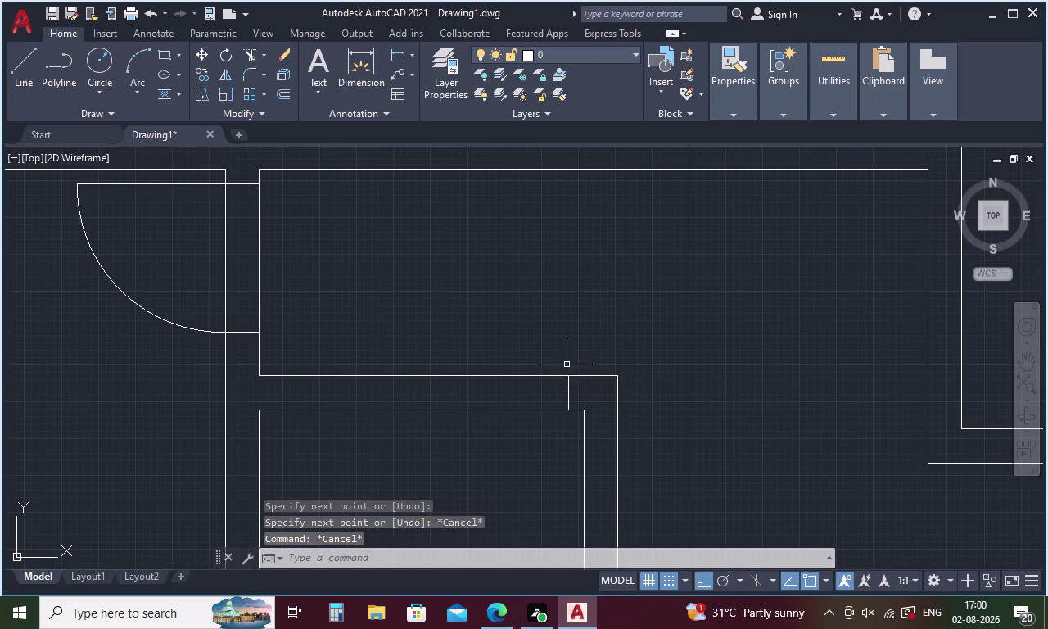
Select the door leaf and its swing arc near the top room.
scroll(down, 3)
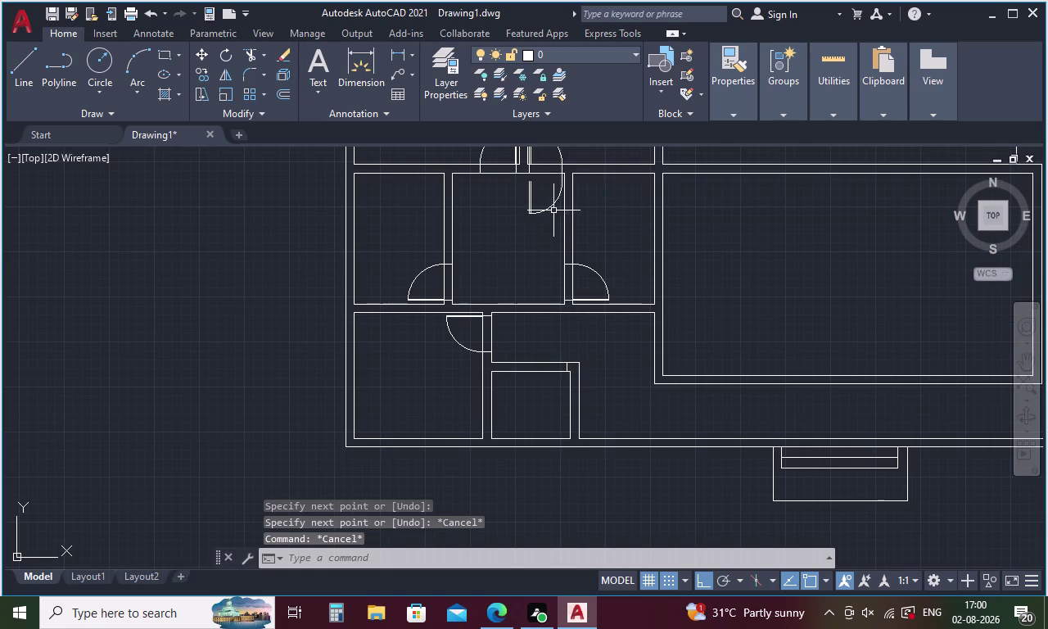
drag(554, 210, 517, 189)
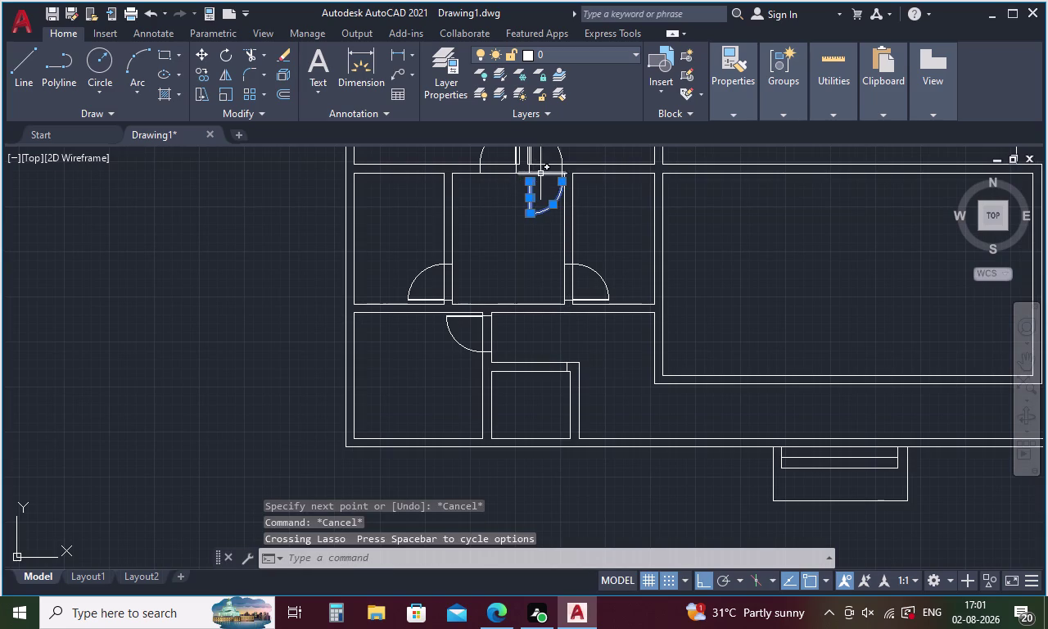
scroll(up, 3)
click(678, 190)
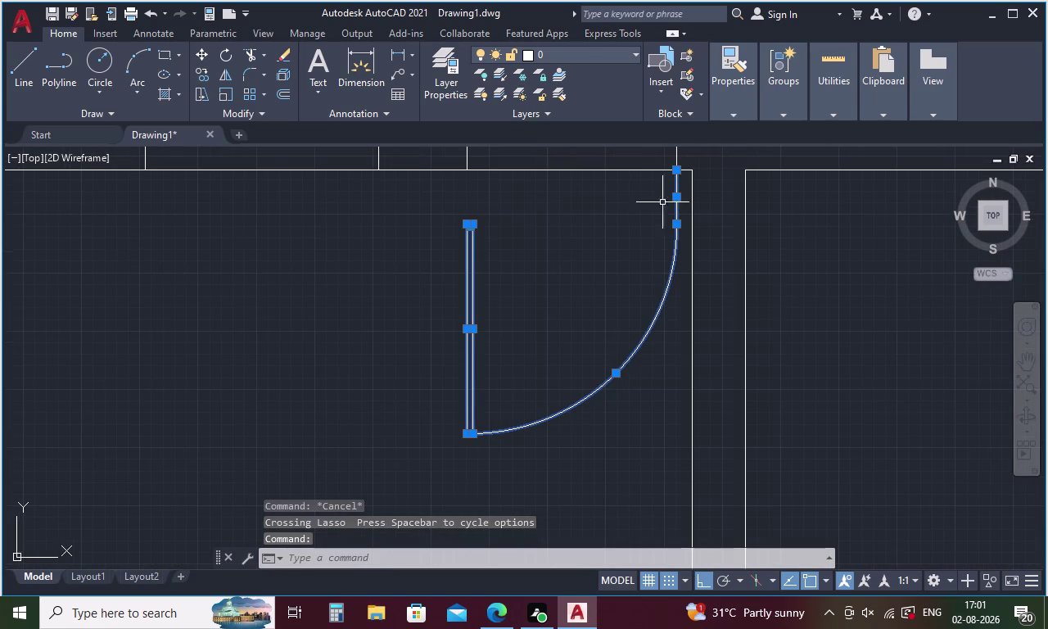
right_click(611, 215)
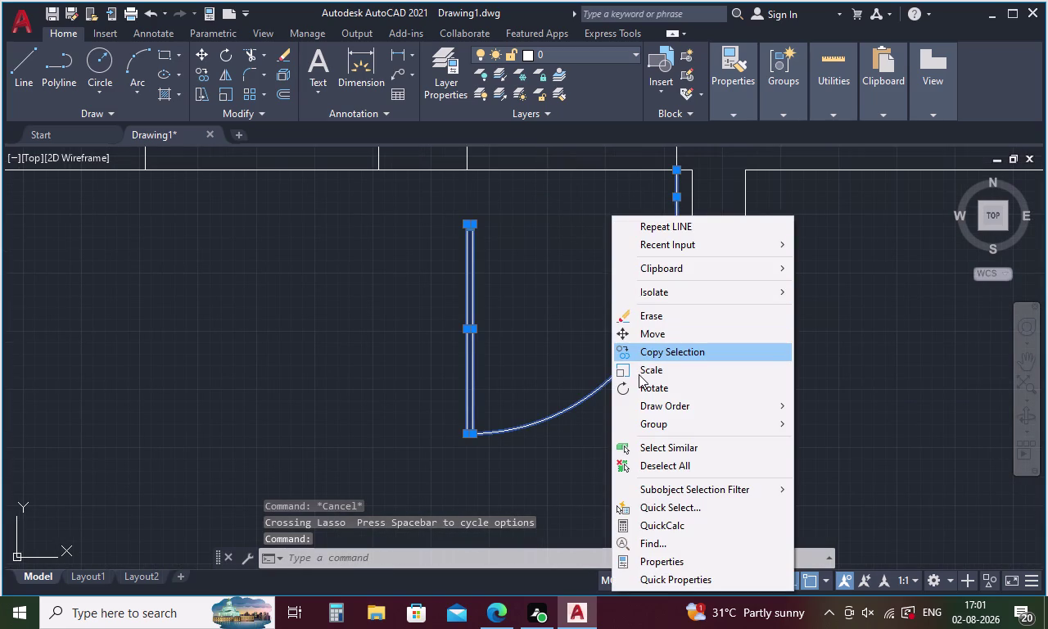
click(656, 333)
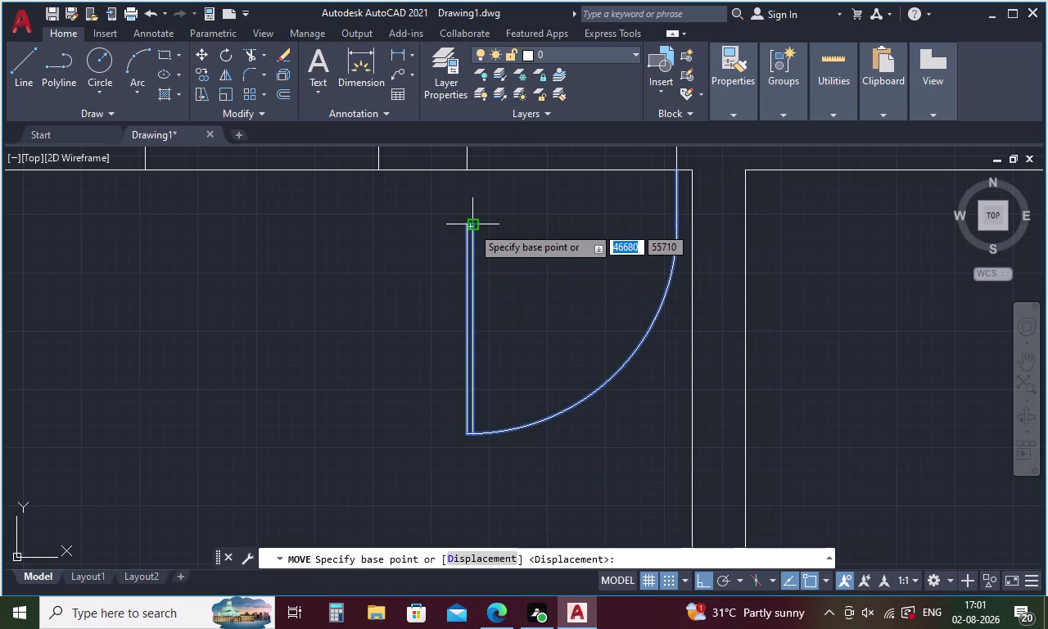
key(Escape)
drag(631, 380, 587, 352)
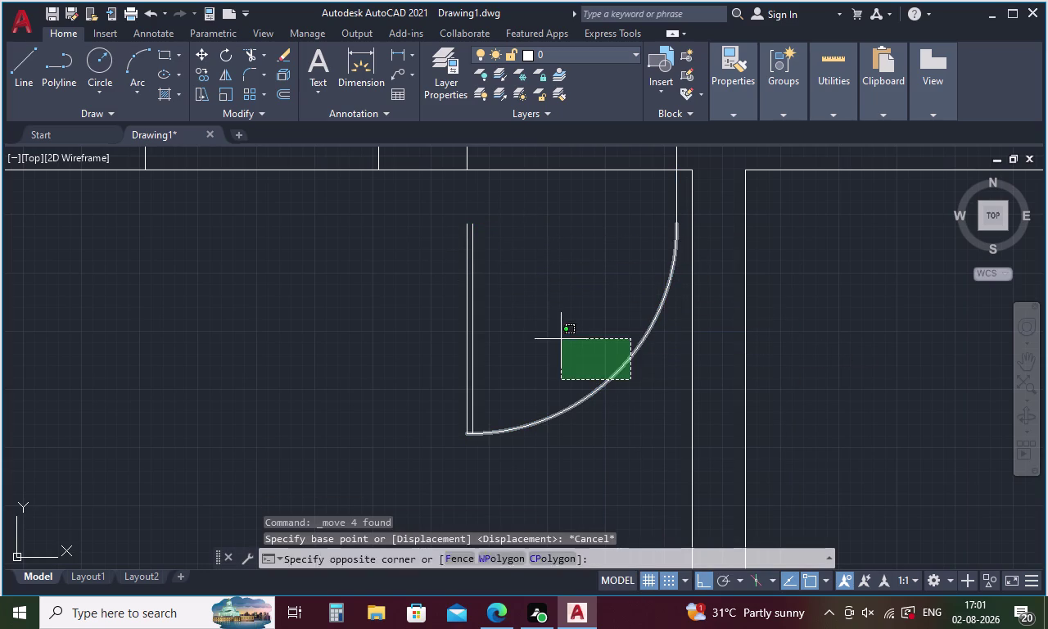
drag(587, 352, 414, 266)
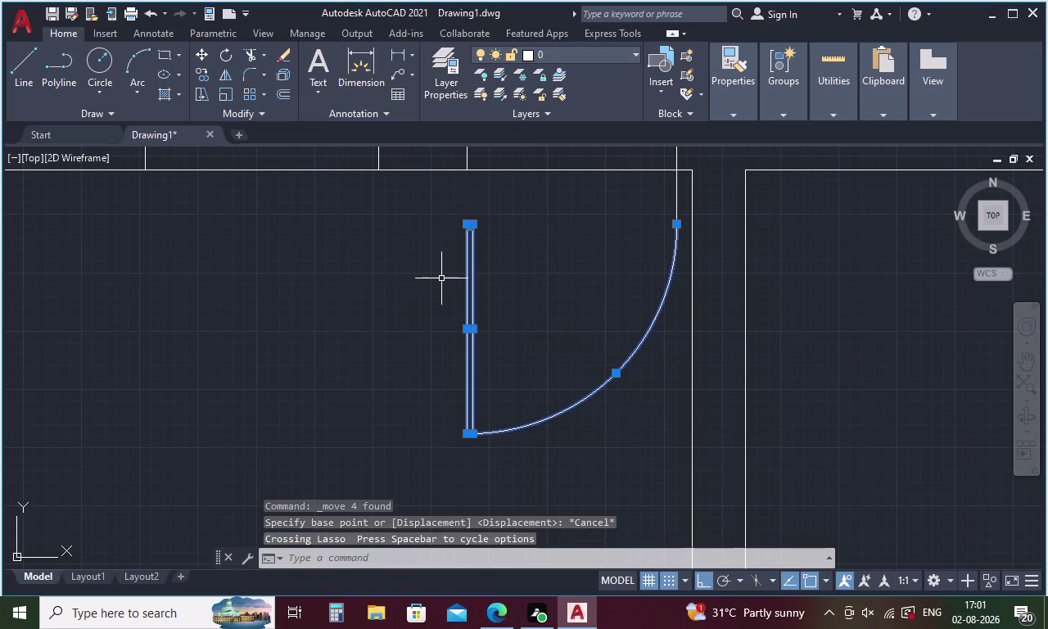
text(MI)
key(Return)
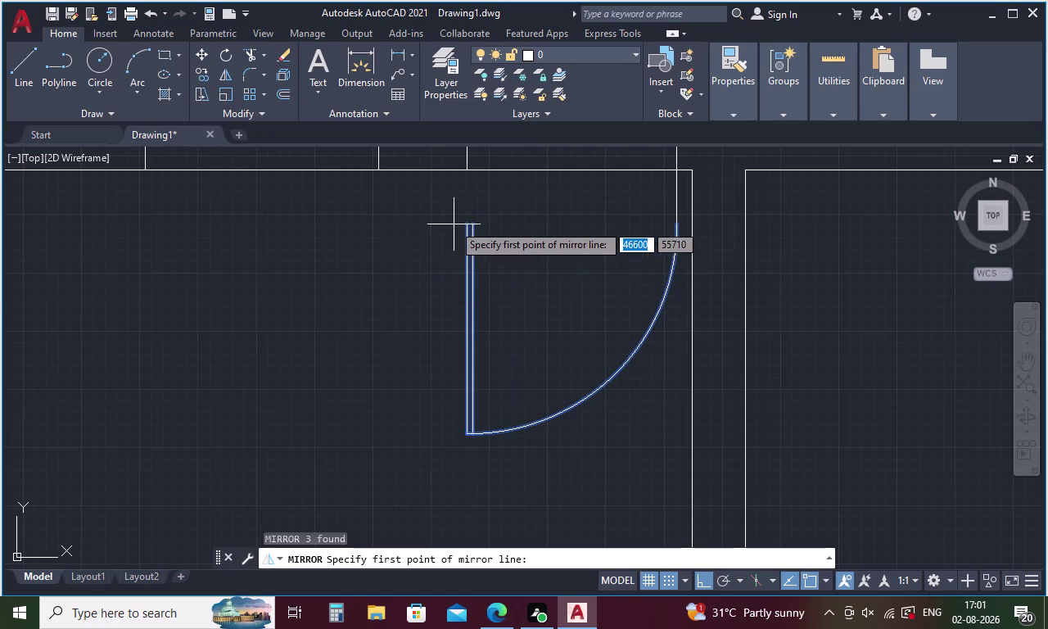
key(Escape)
Mirror the door leaf, arc and short wall line about a vertical line, erasing the originals.
drag(667, 377, 357, 239)
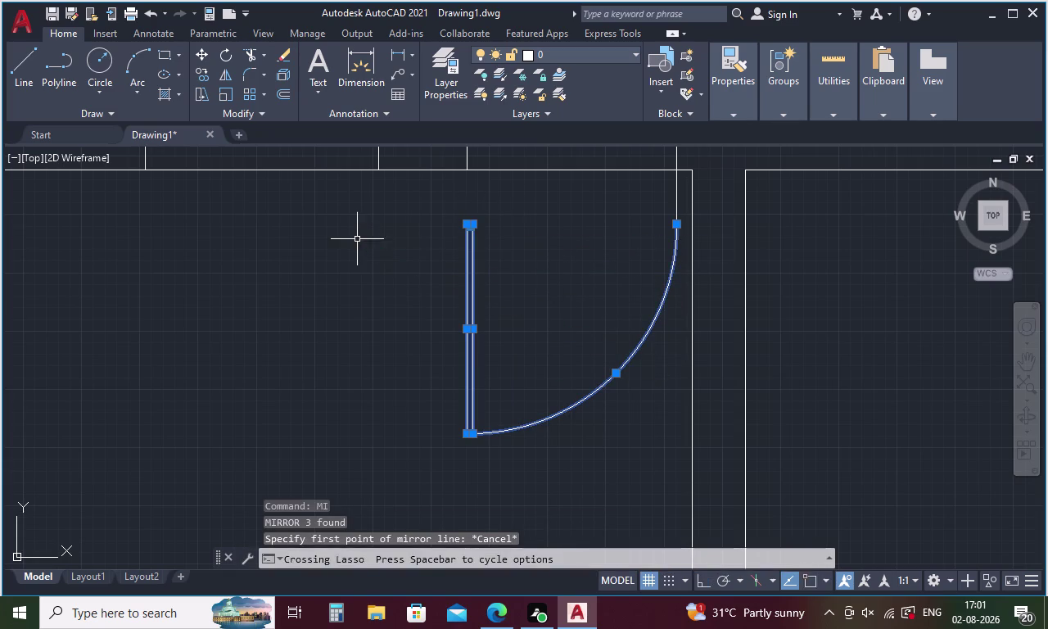
click(675, 195)
text(MI)
key(Return)
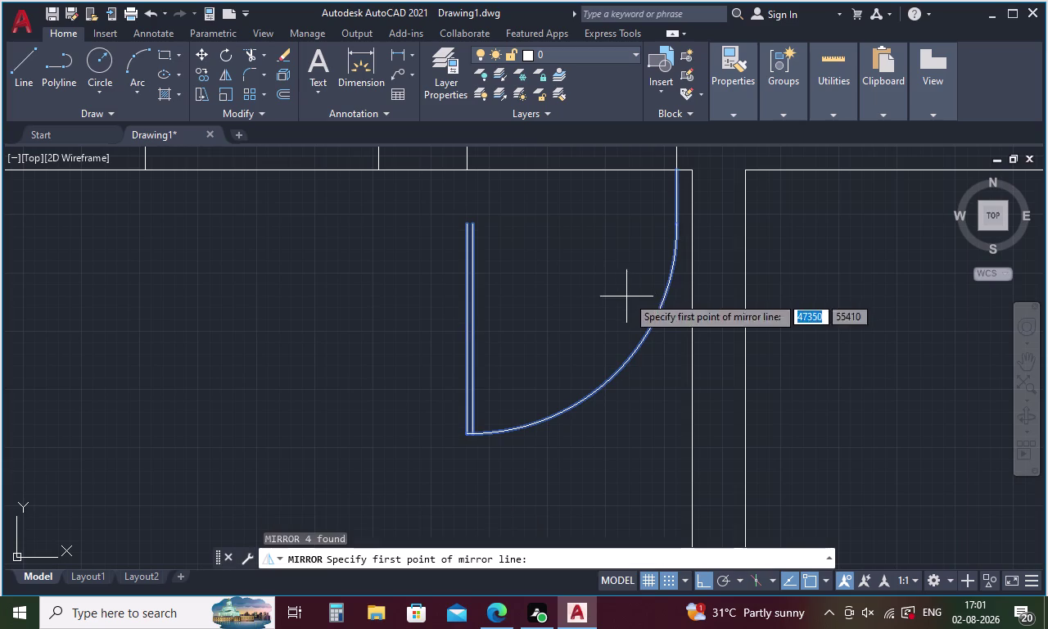
click(462, 225)
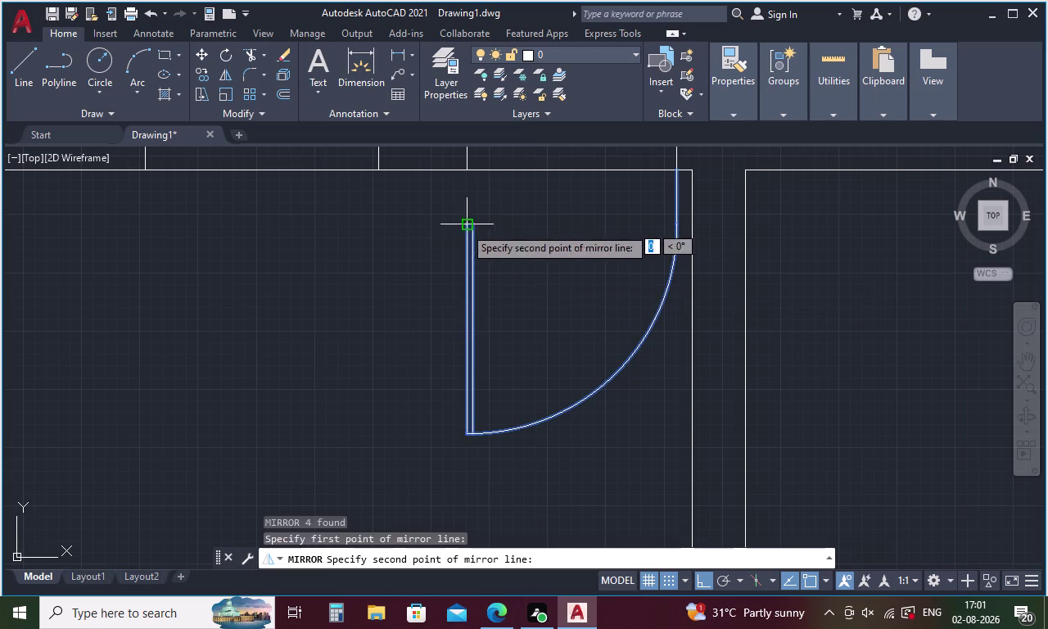
click(462, 439)
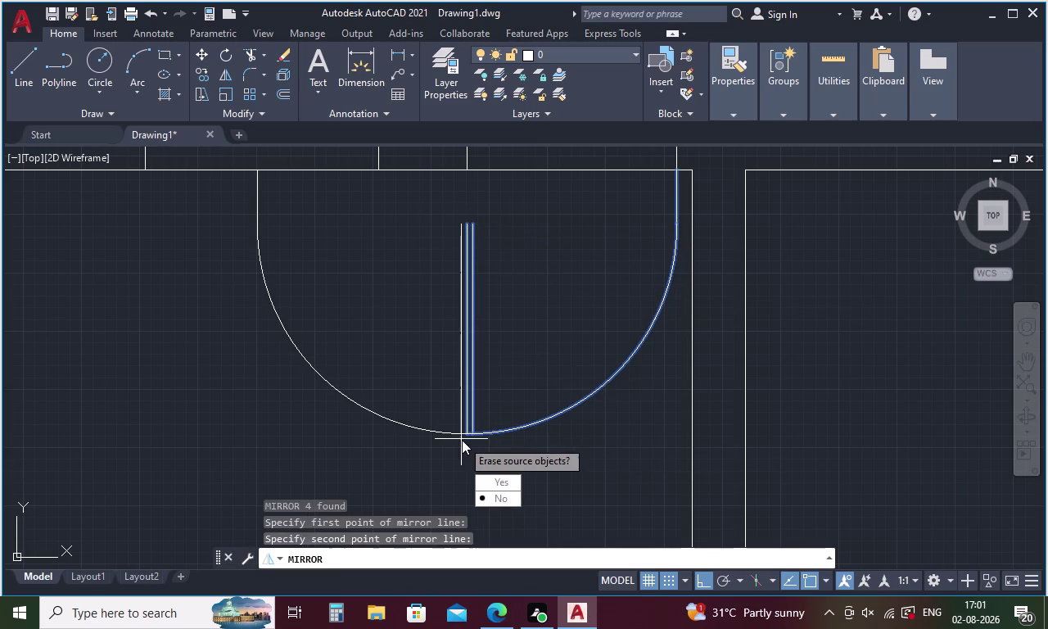
drag(492, 486, 462, 440)
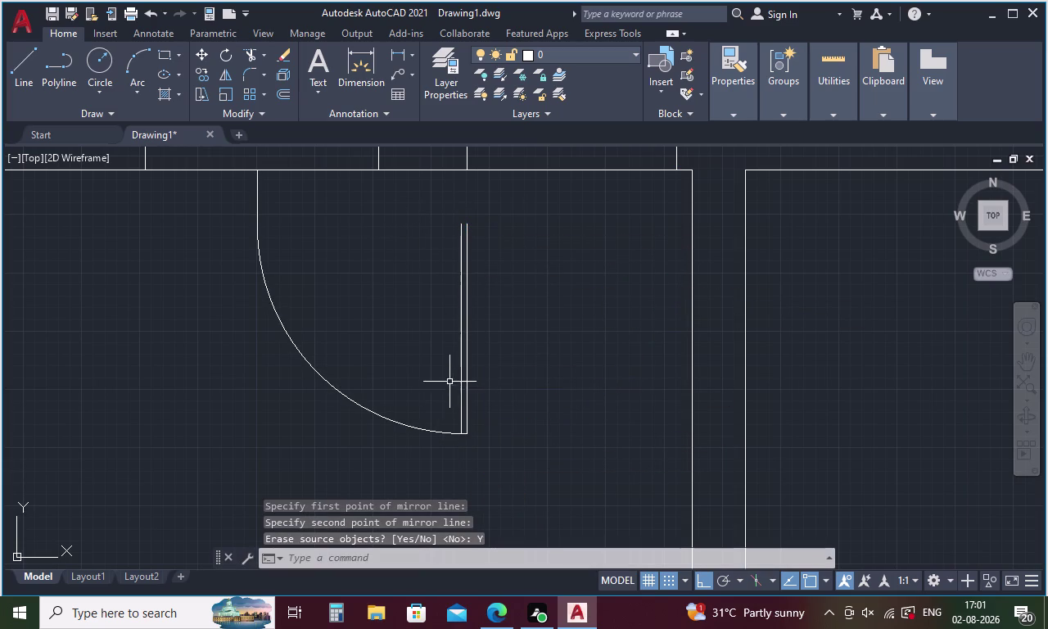
drag(496, 330, 163, 179)
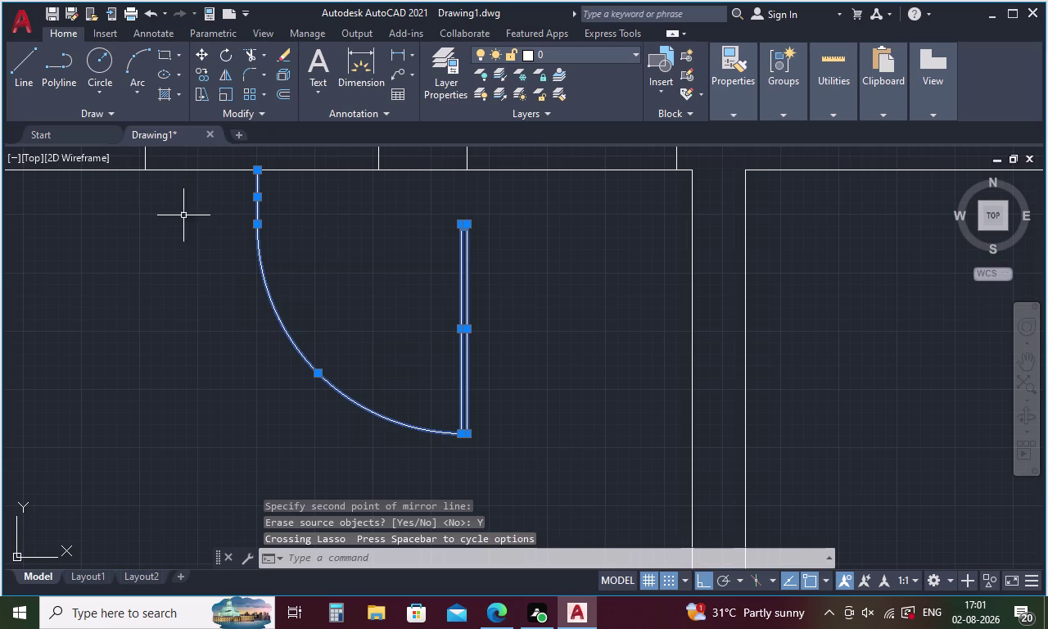
right_click(362, 277)
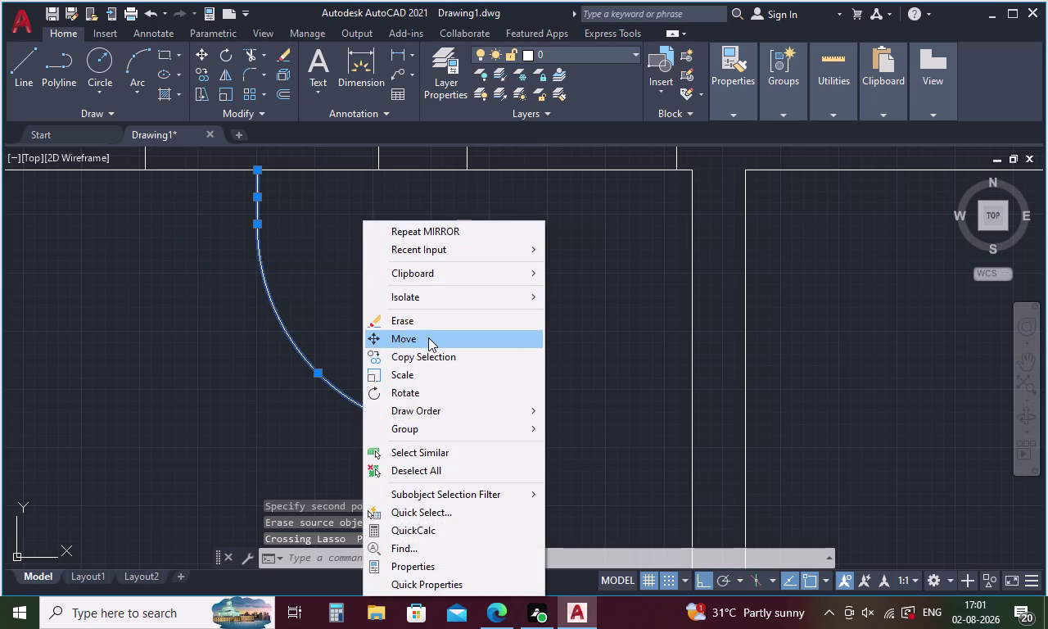
Move the flipped door swing by its leaf top into the small room's top corner.
click(428, 338)
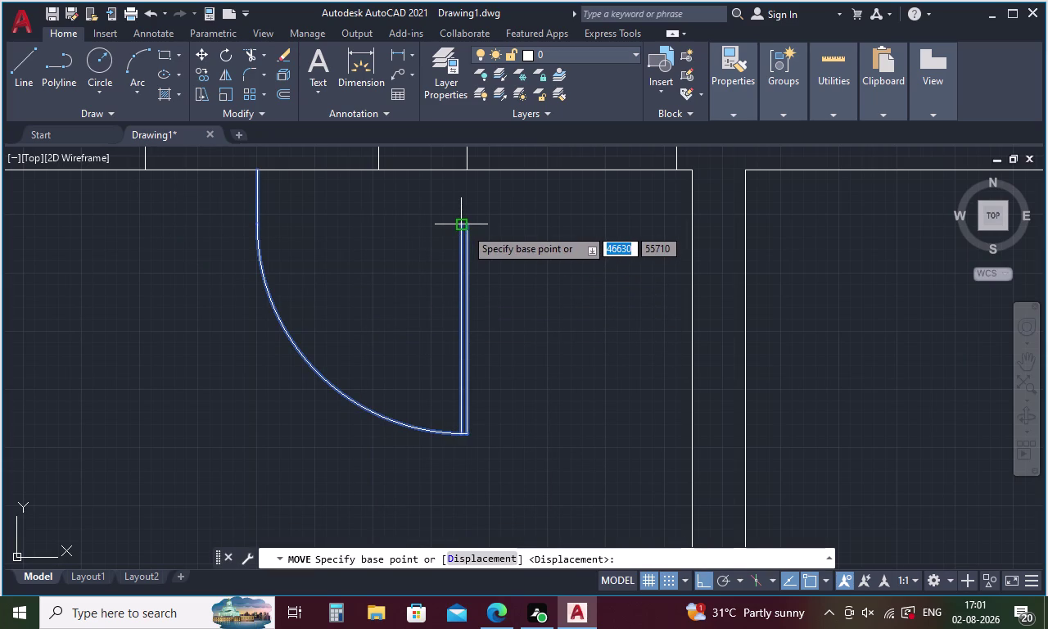
click(468, 226)
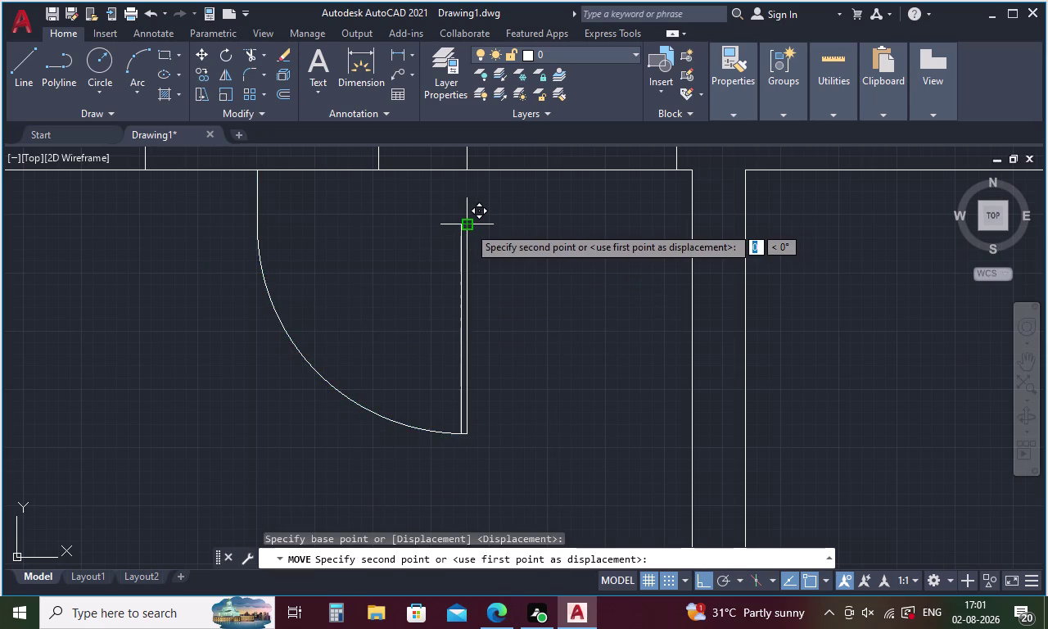
scroll(down, 3)
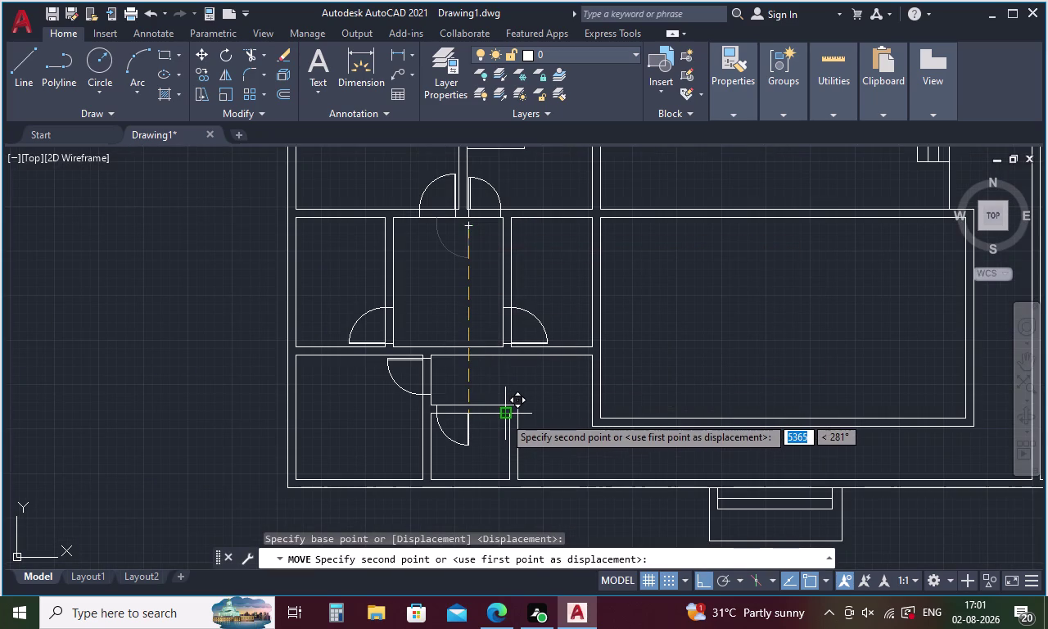
scroll(up, 3)
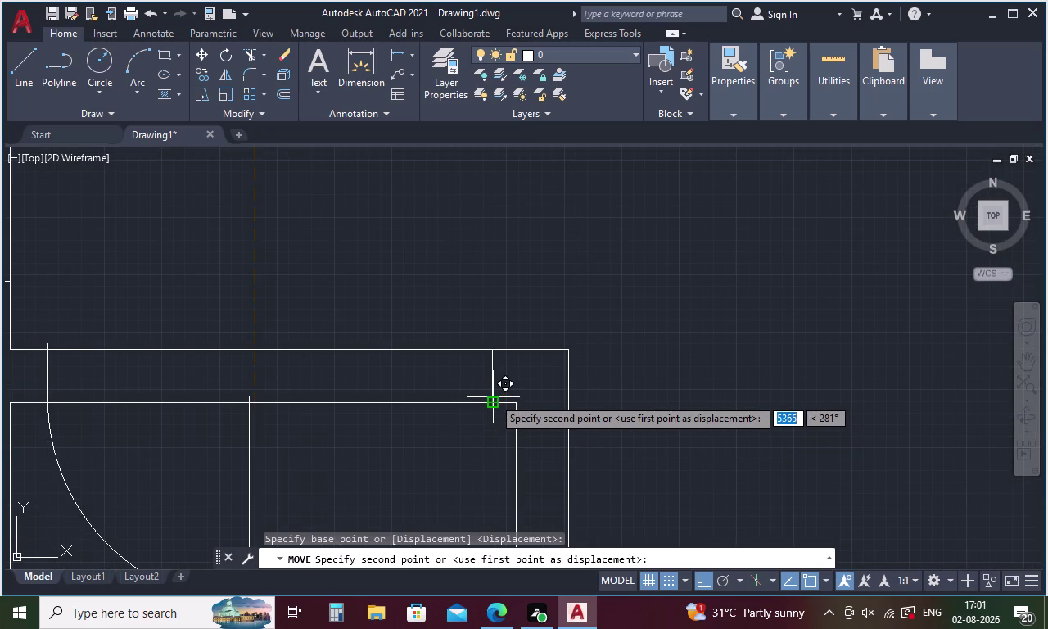
click(493, 399)
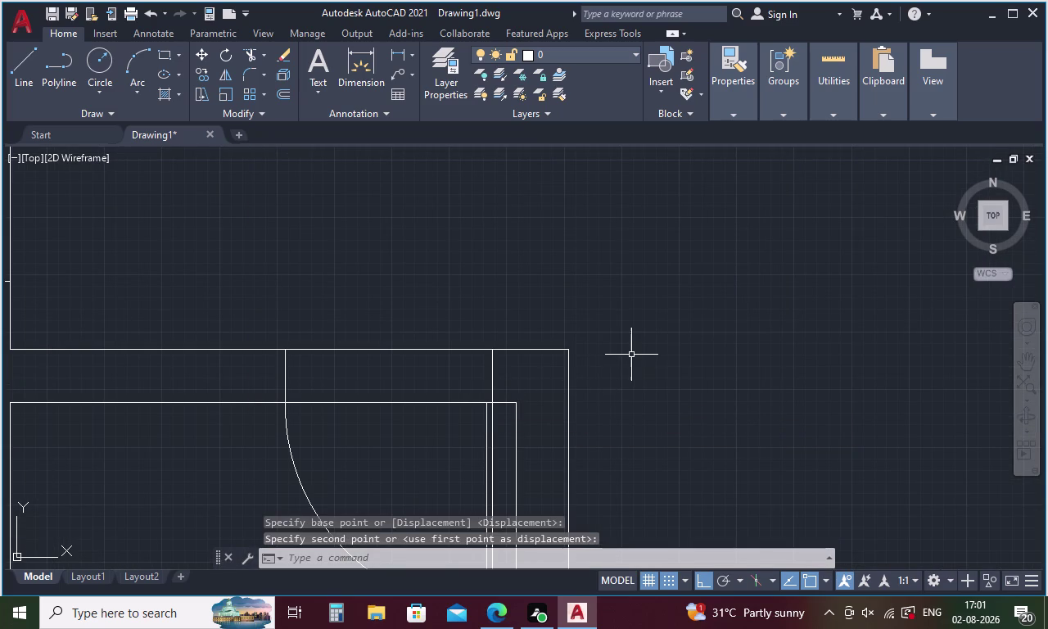
key(Escape)
scroll(down, 3)
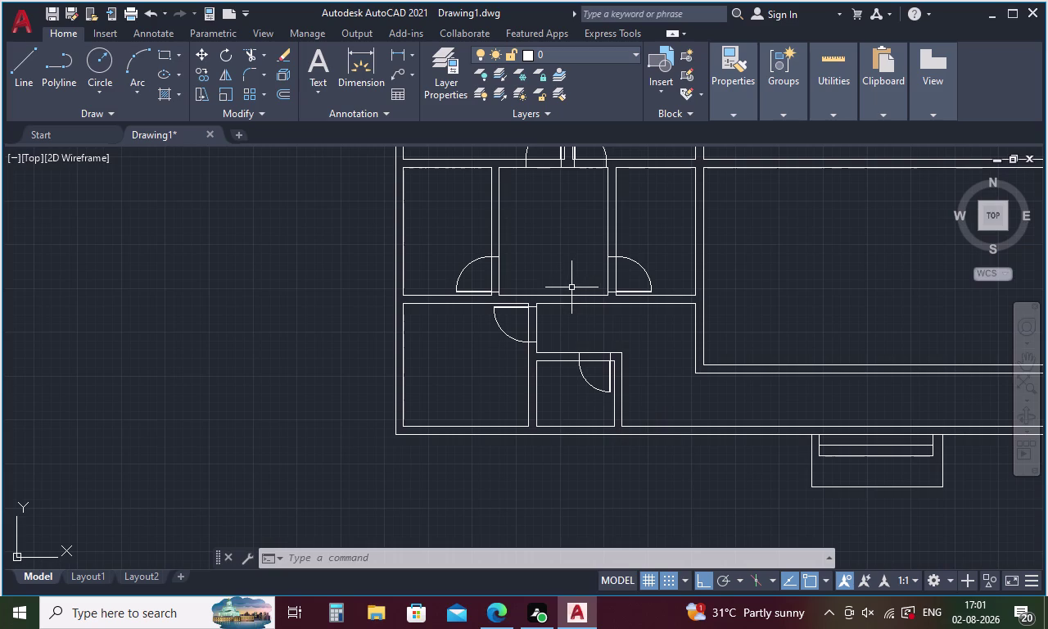
Extend the corridor's left wall line to its boundary.
key(l)
key(Return)
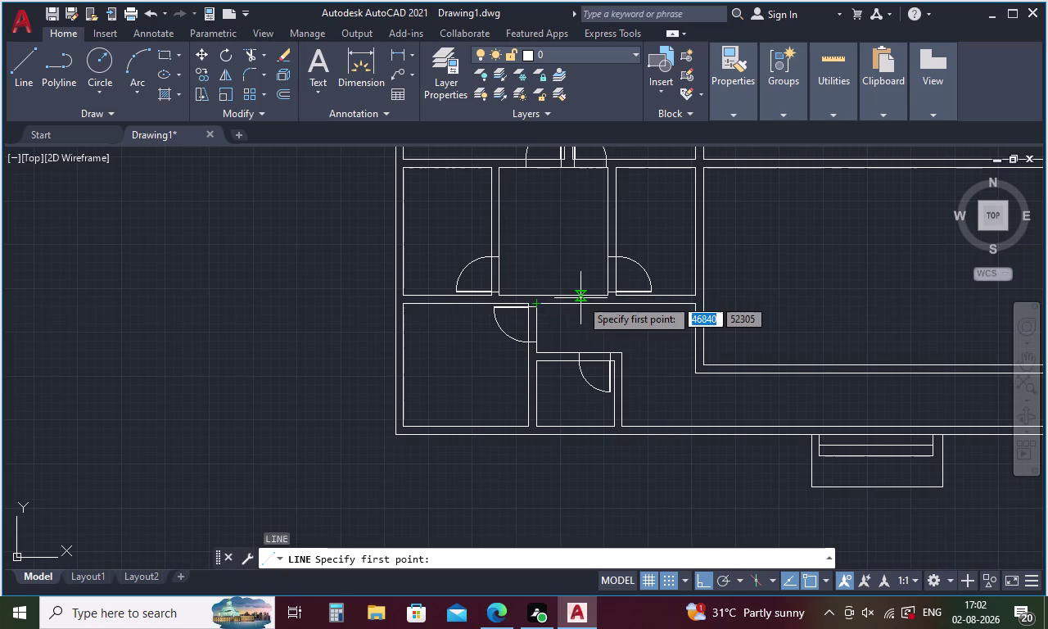
key(Escape)
text(EX)
key(space)
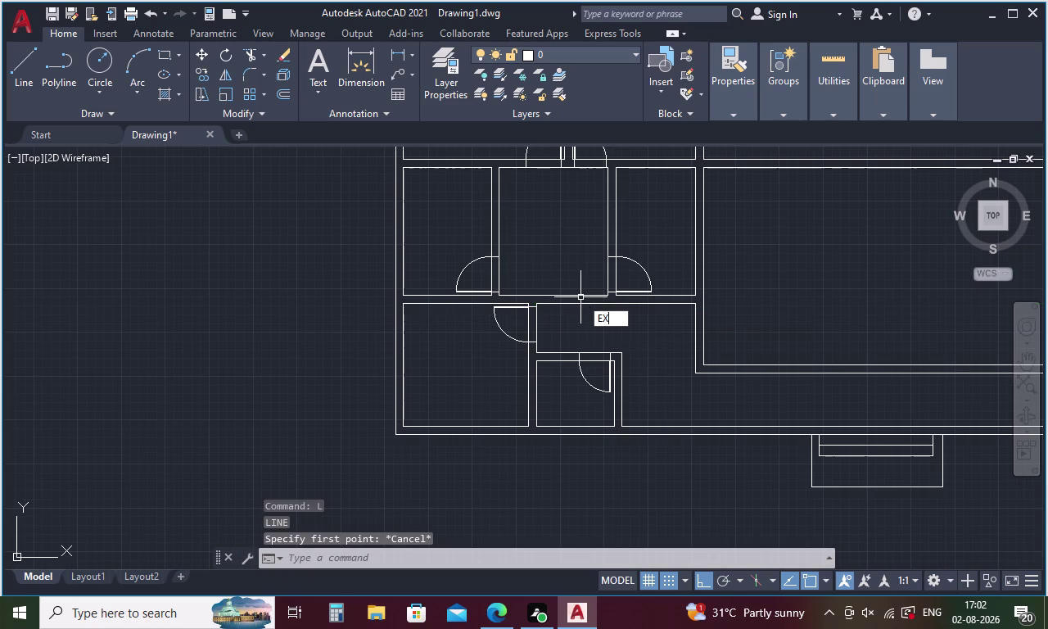
click(538, 324)
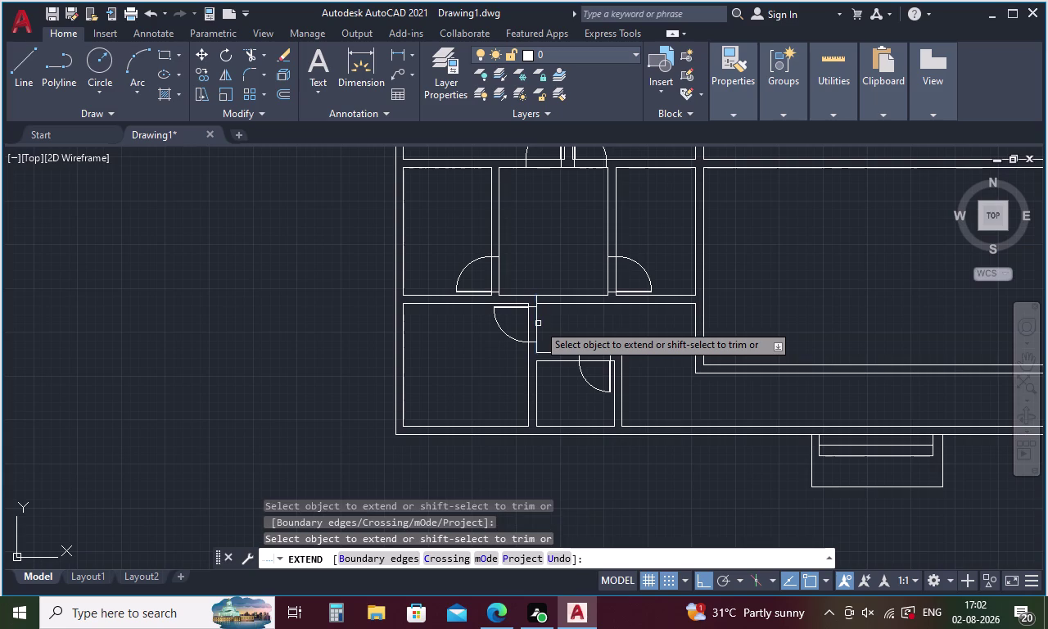
key(Escape)
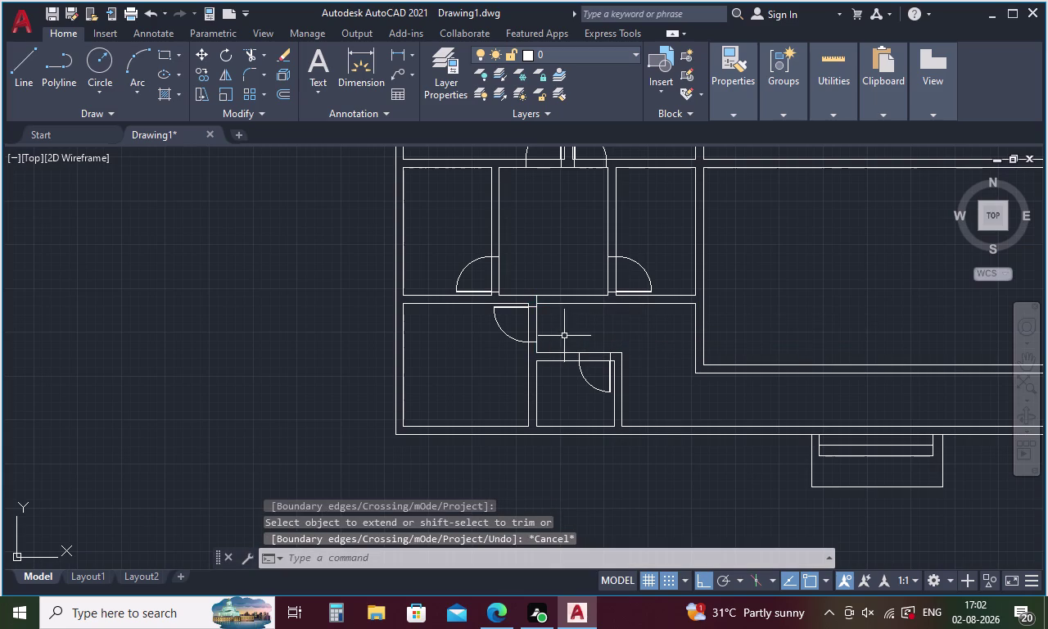
Extend the wall line between the upper rooms to meet the adjoining wall.
key(space)
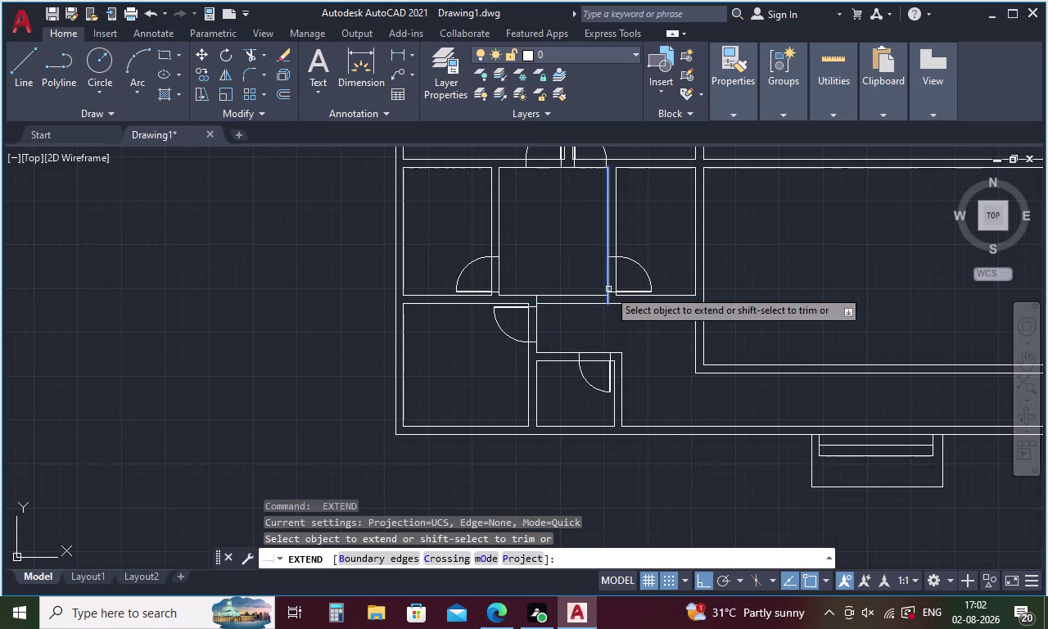
click(609, 289)
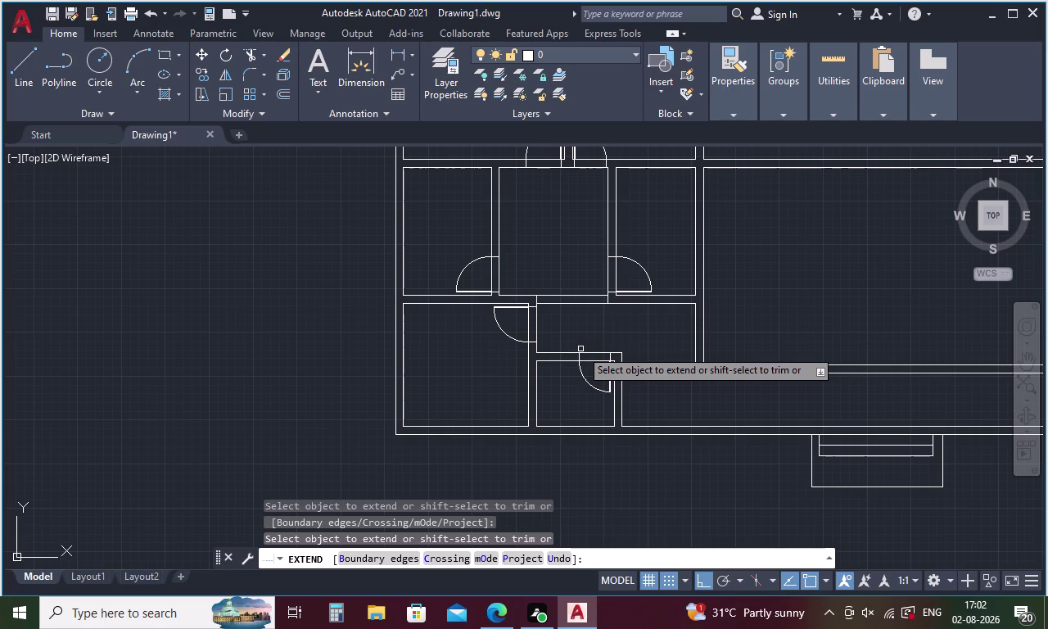
text(TR)
key(space)
key(space)
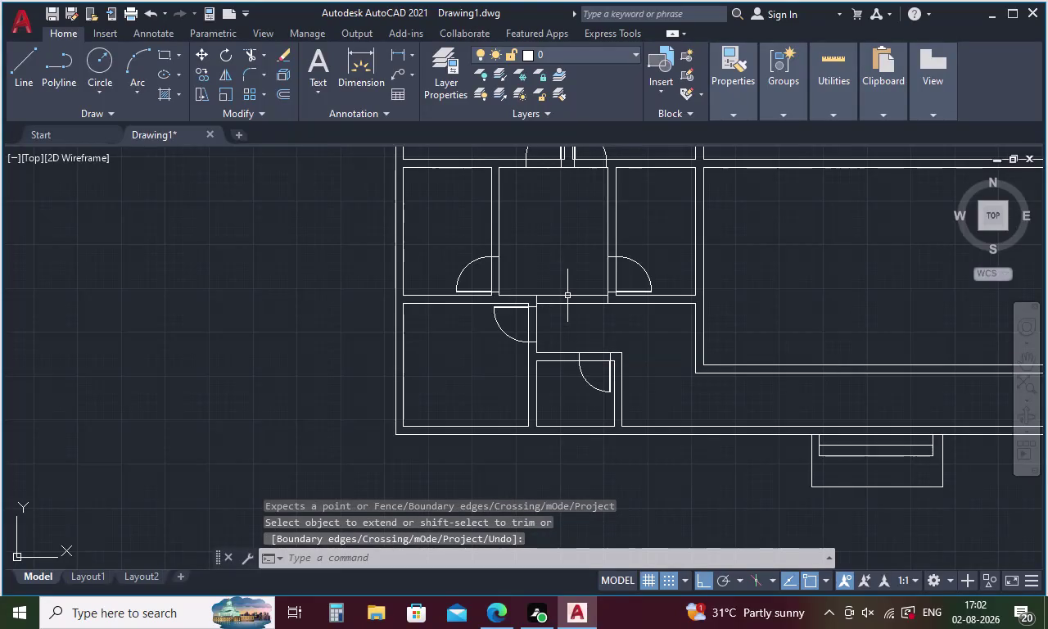
key(Escape)
text(TR)
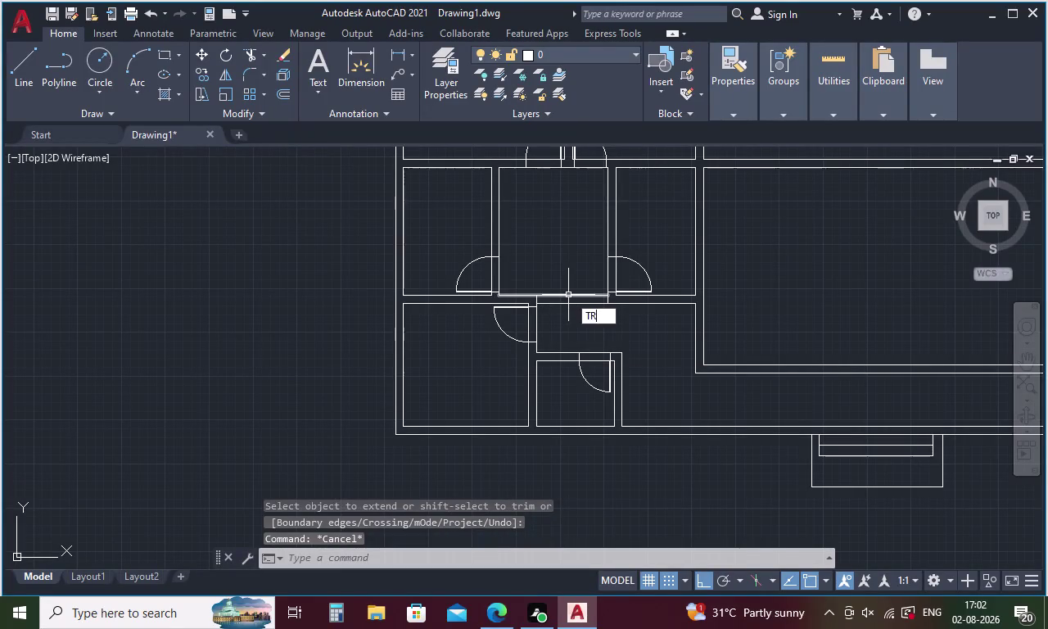
key(space)
click(568, 295)
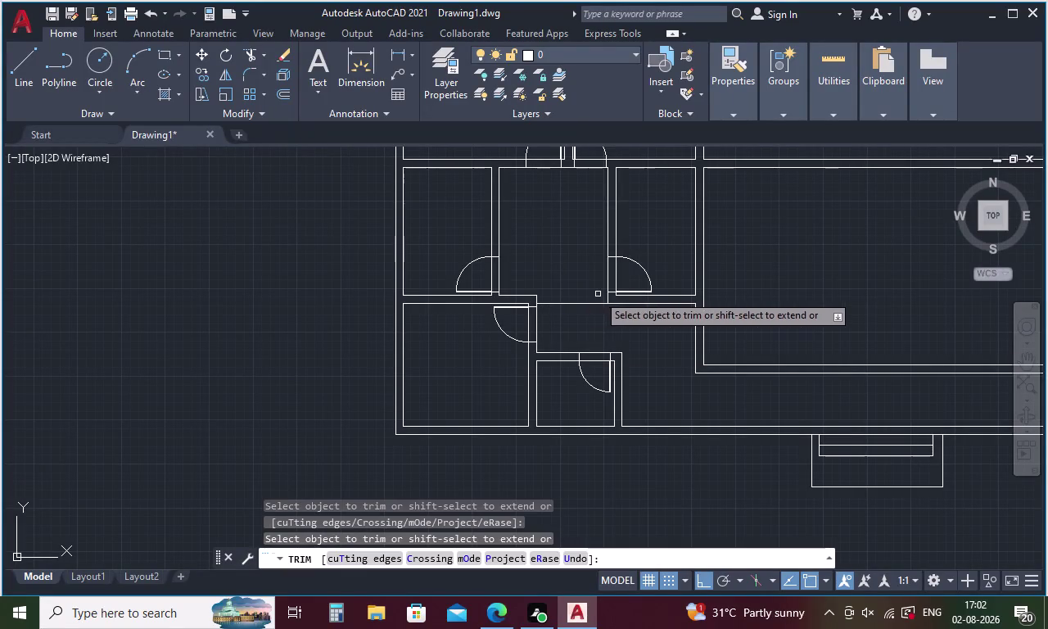
middle_drag(627, 326, 538, 260)
scroll(down, 3)
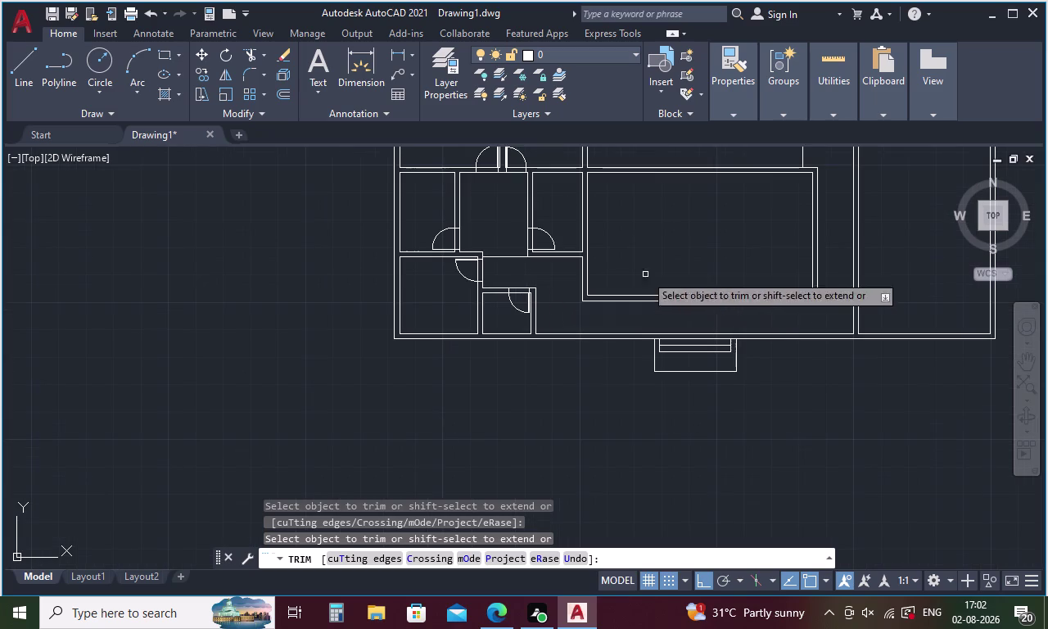
middle_drag(706, 269, 609, 317)
key(Escape)
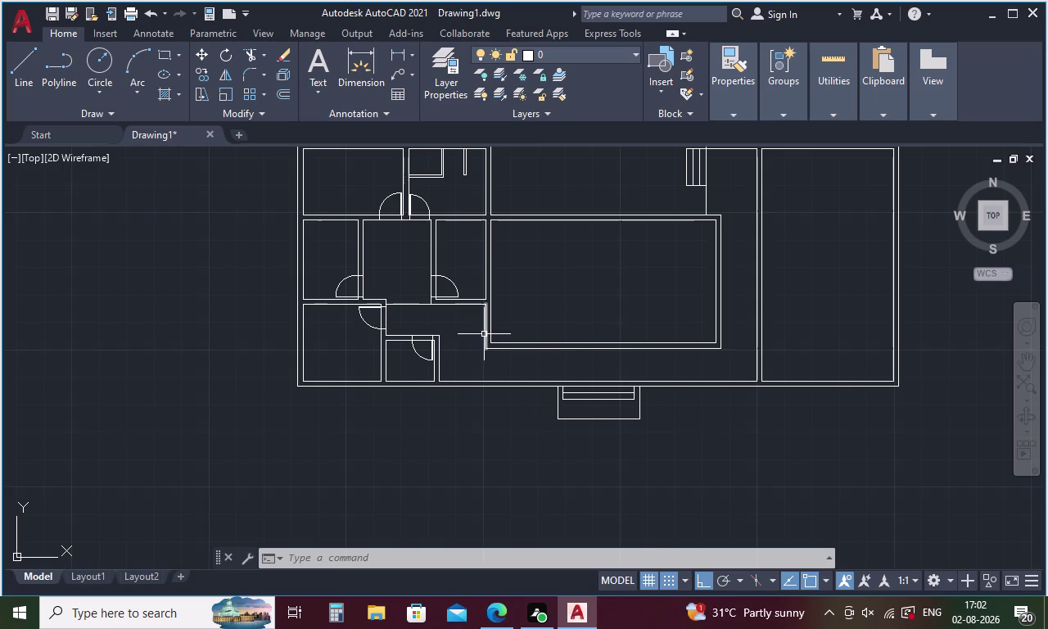
scroll(up, 3)
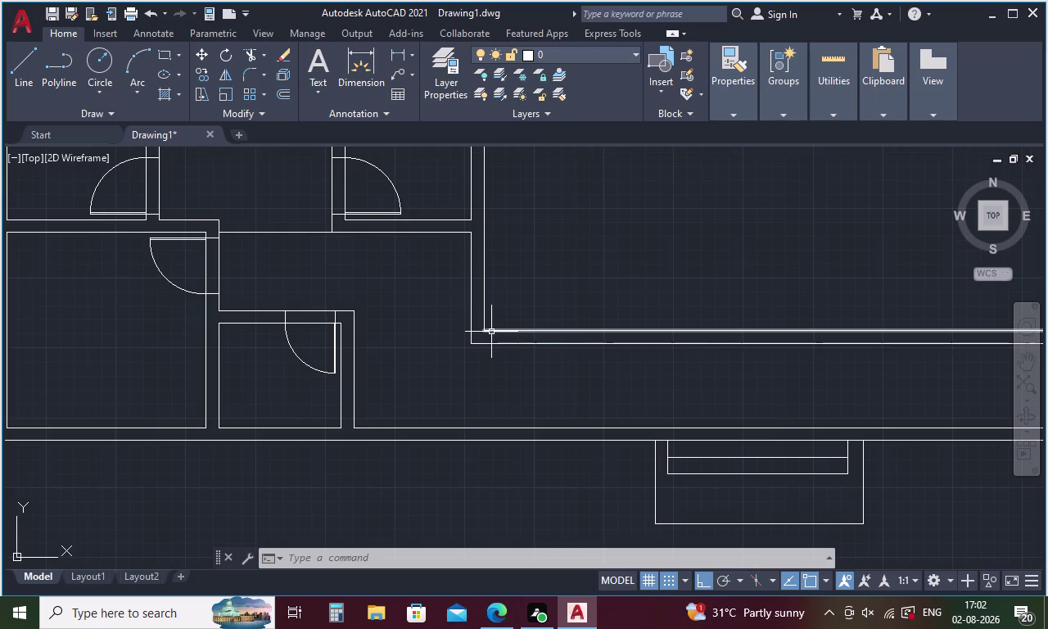
Start a line at a point tracked 102 units from the wall corner.
key(l)
key(Return)
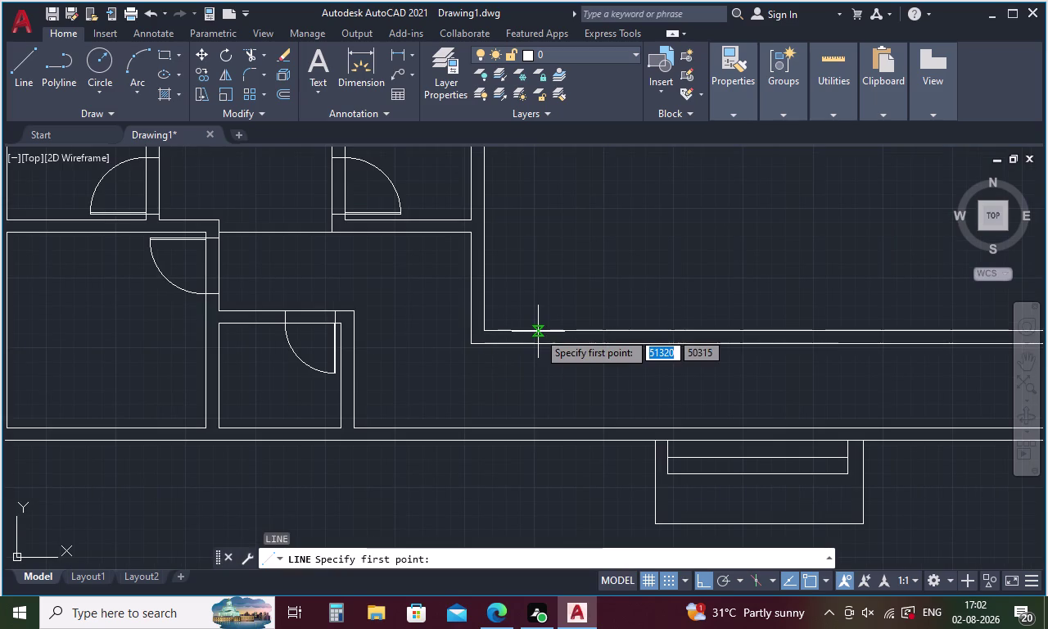
text(TK)
key(Return)
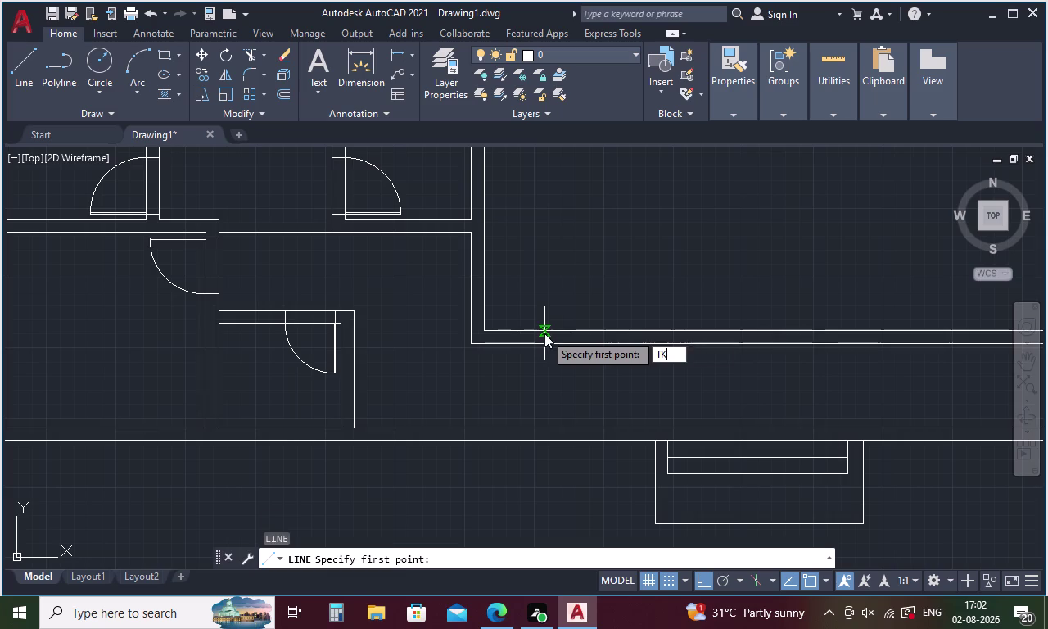
click(487, 333)
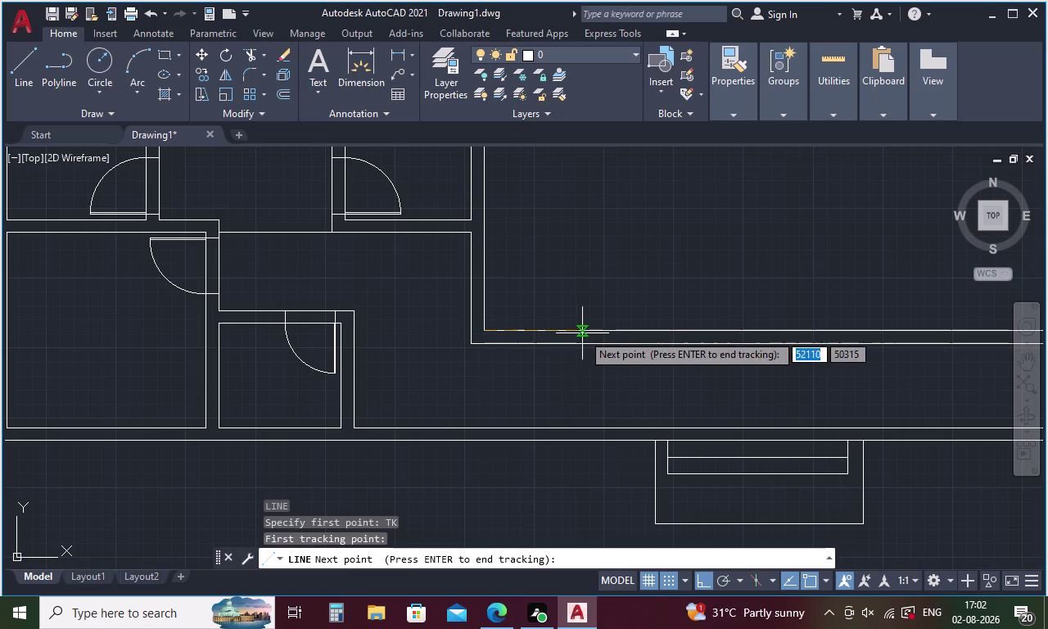
key(1)
text(0)
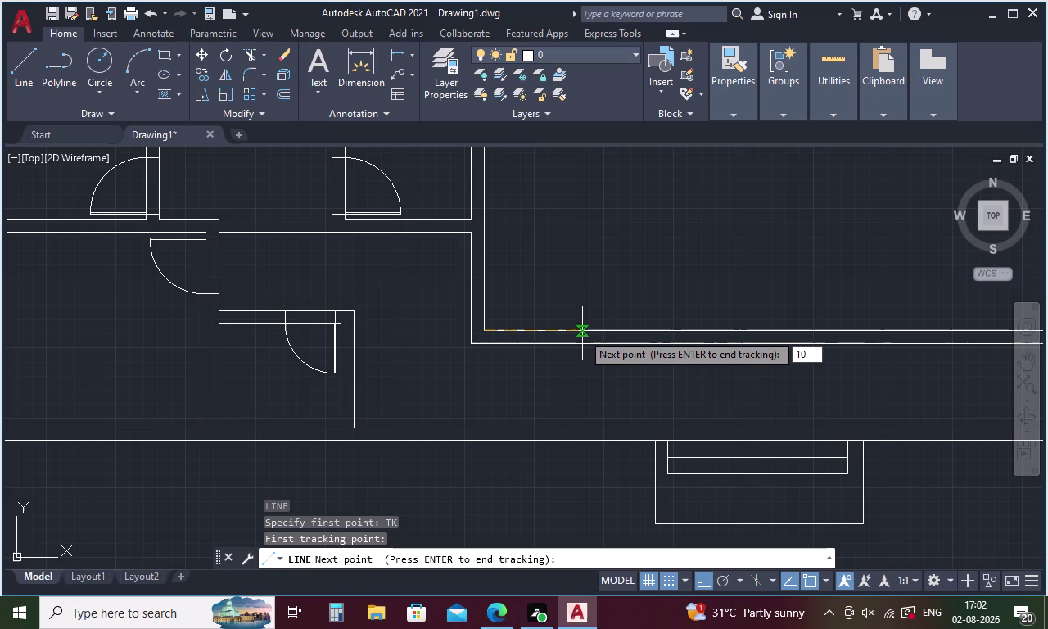
text(2)
key(space)
key(space)
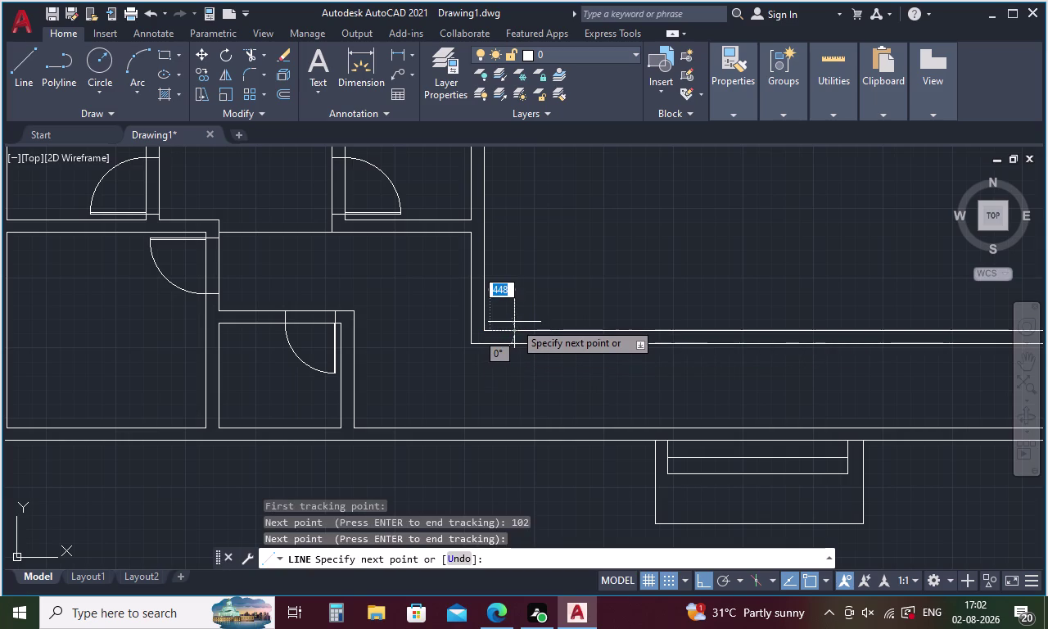
Track 600 units along the wall and draw the short line across the wall thickness.
key(t)
text(K)
key(space)
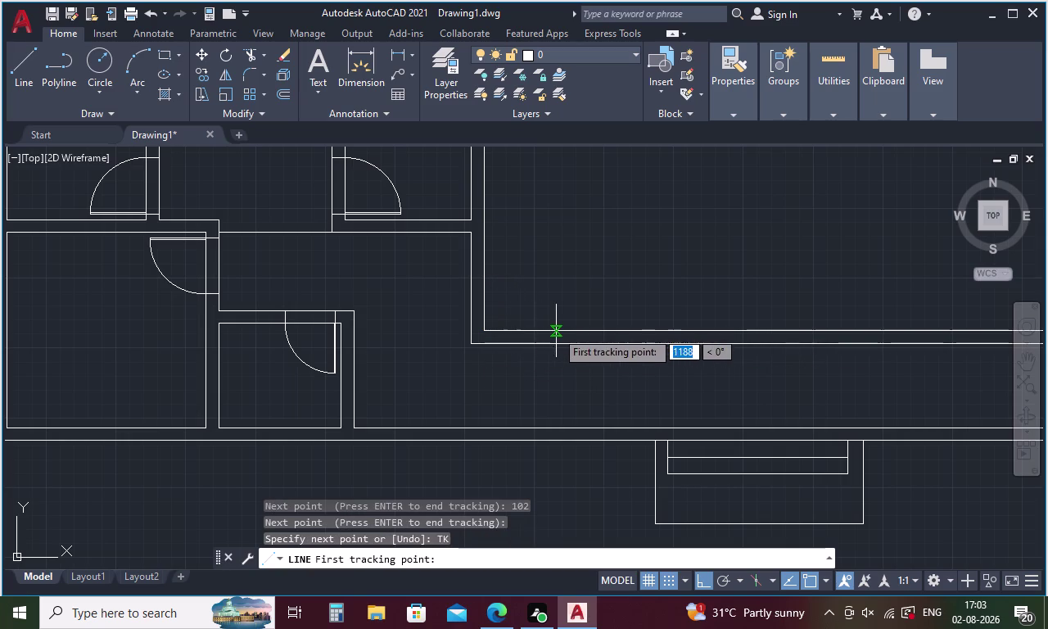
click(493, 331)
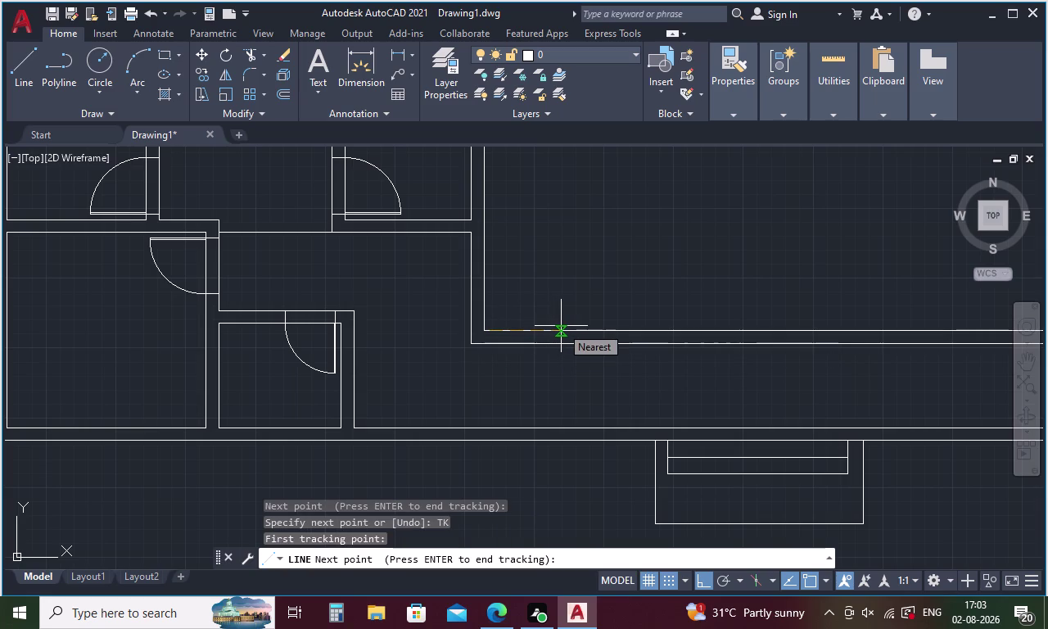
text(6)
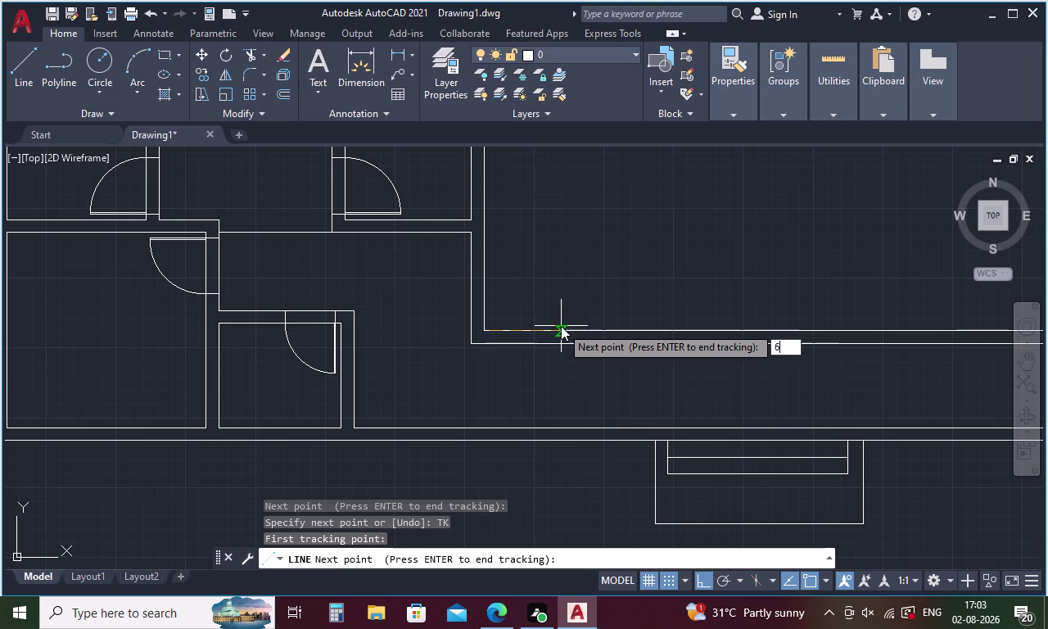
text(00)
key(space)
key(space)
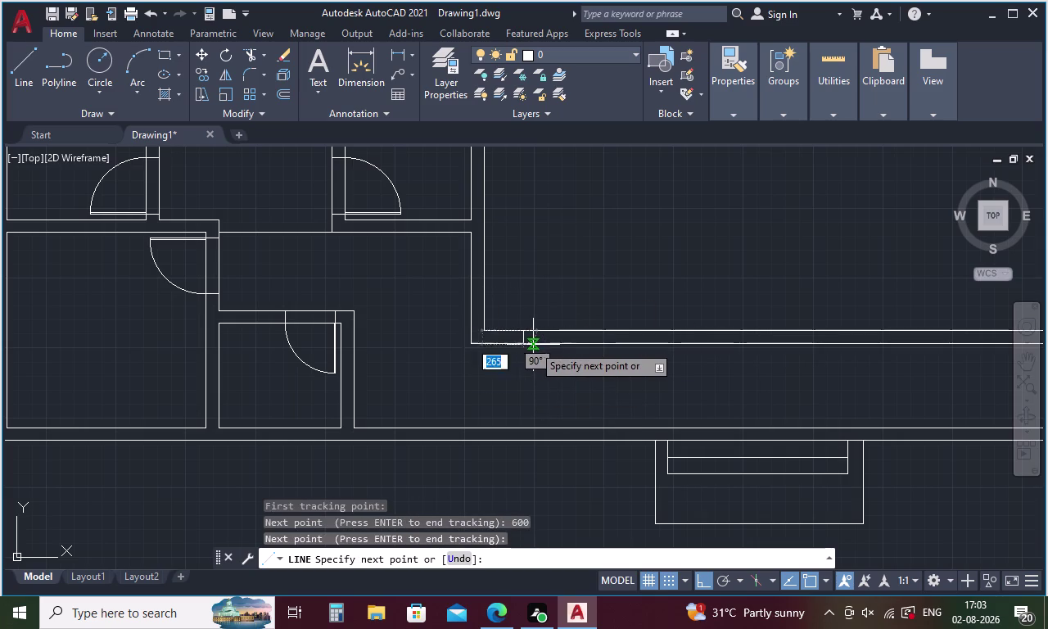
click(528, 343)
key(Escape)
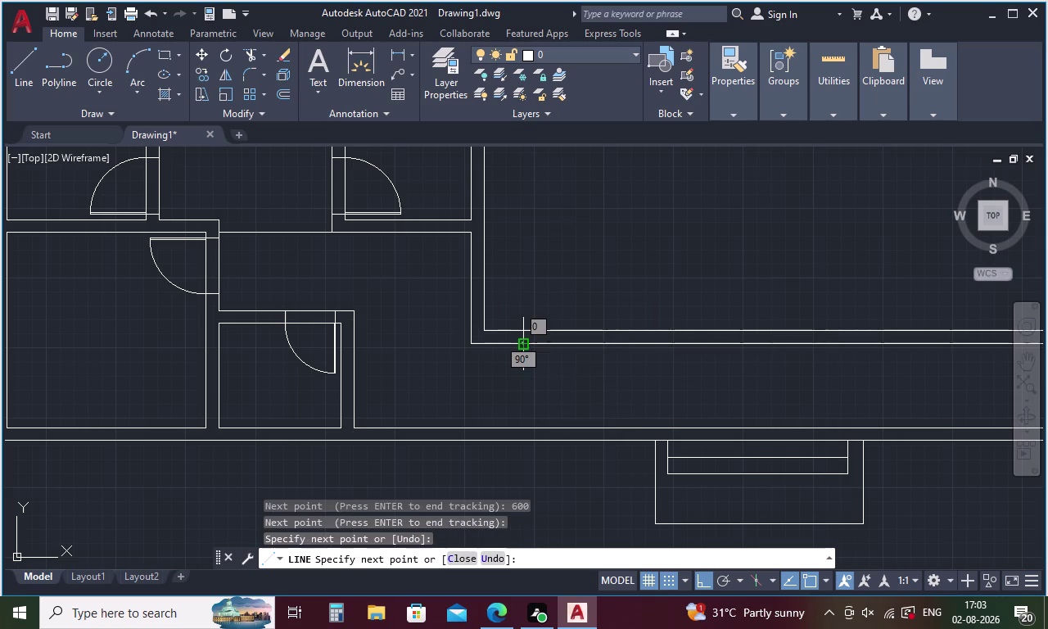
key(o)
key(Return)
text(600)
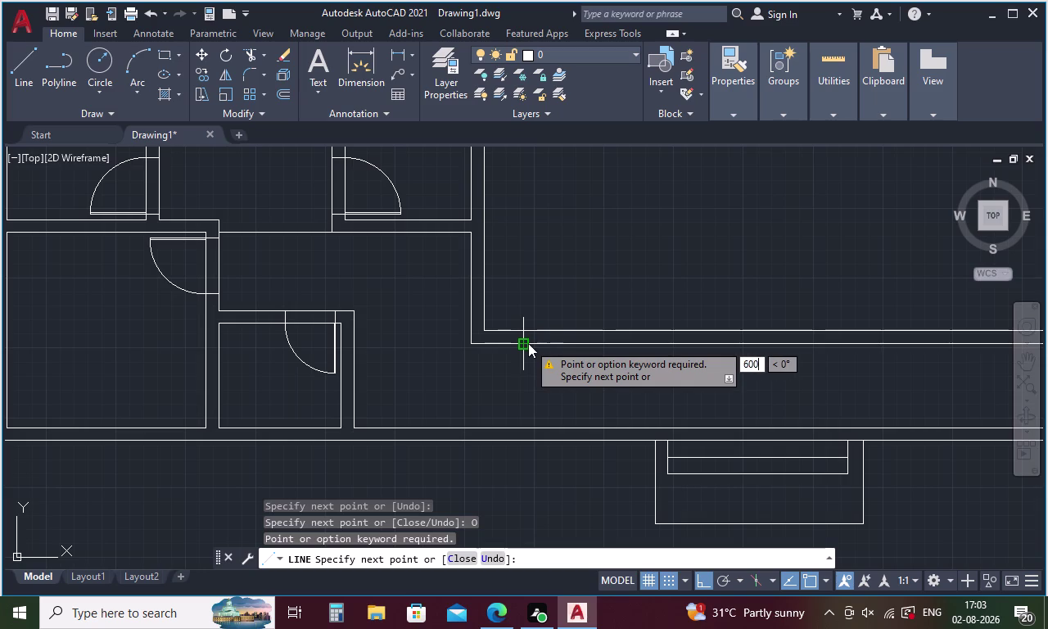
key(space)
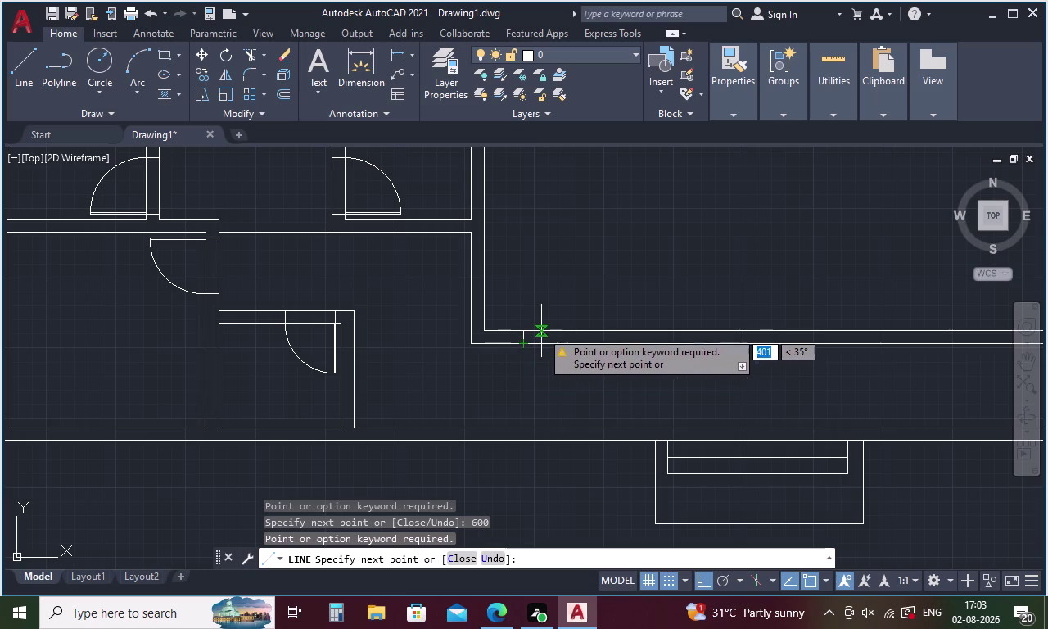
Offset the short wall-crossing line 600 units toward its left side.
key(Escape)
key(o)
key(space)
text(6)
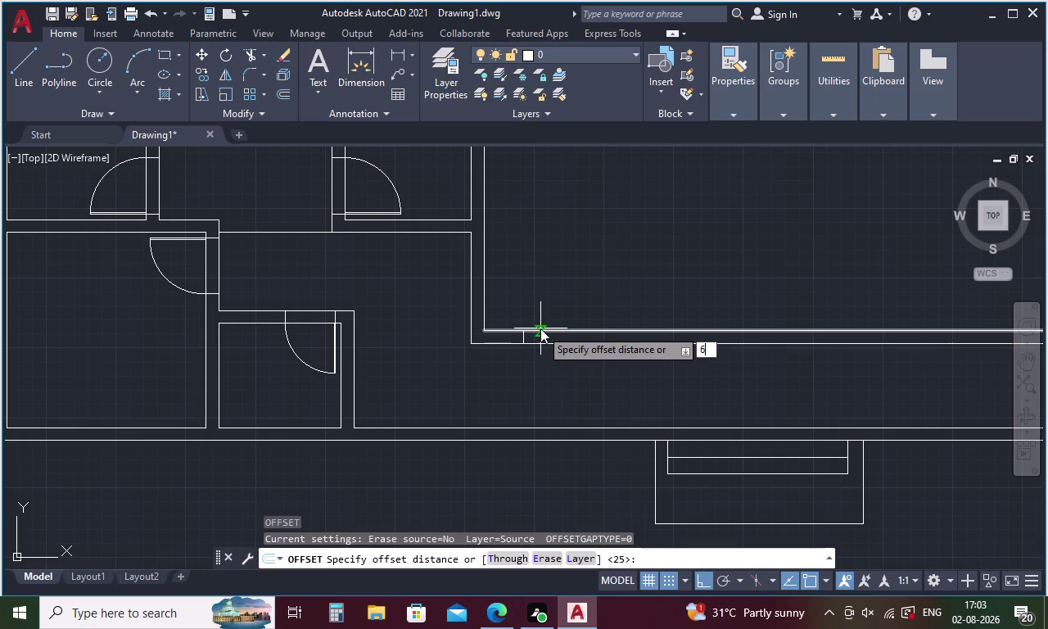
text(00)
key(space)
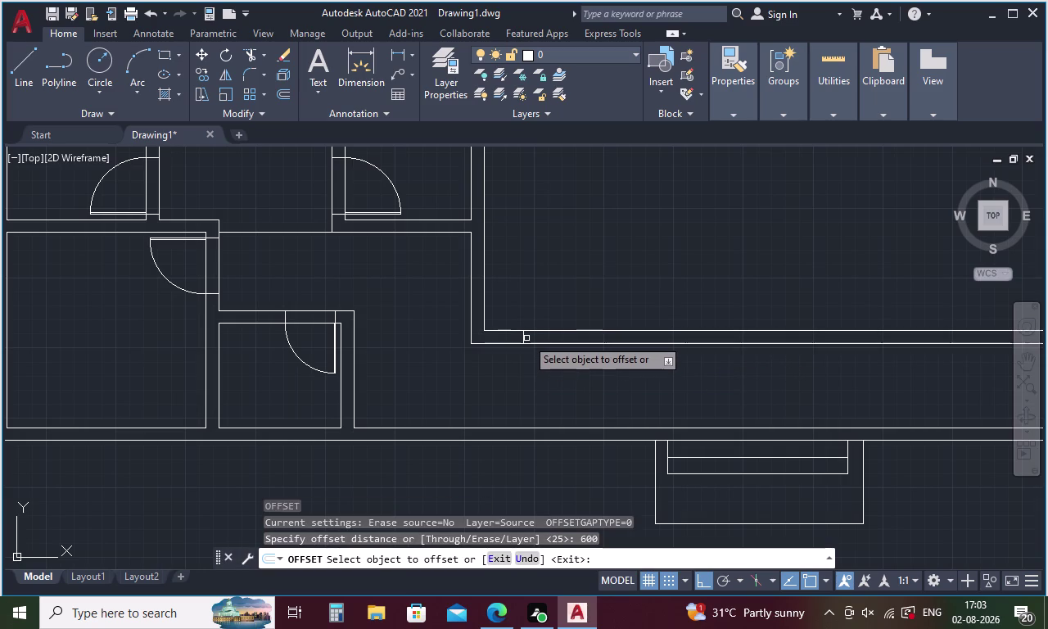
click(523, 338)
click(512, 342)
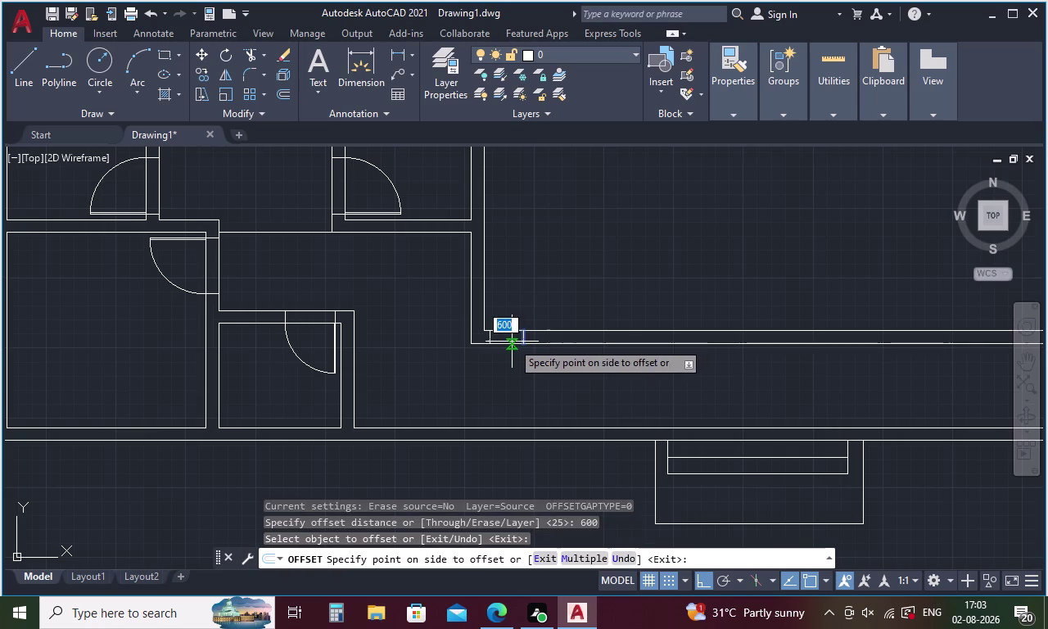
Repeat the 600 offset on the short line to place the opening's second edge.
key(space)
key(space)
key(space)
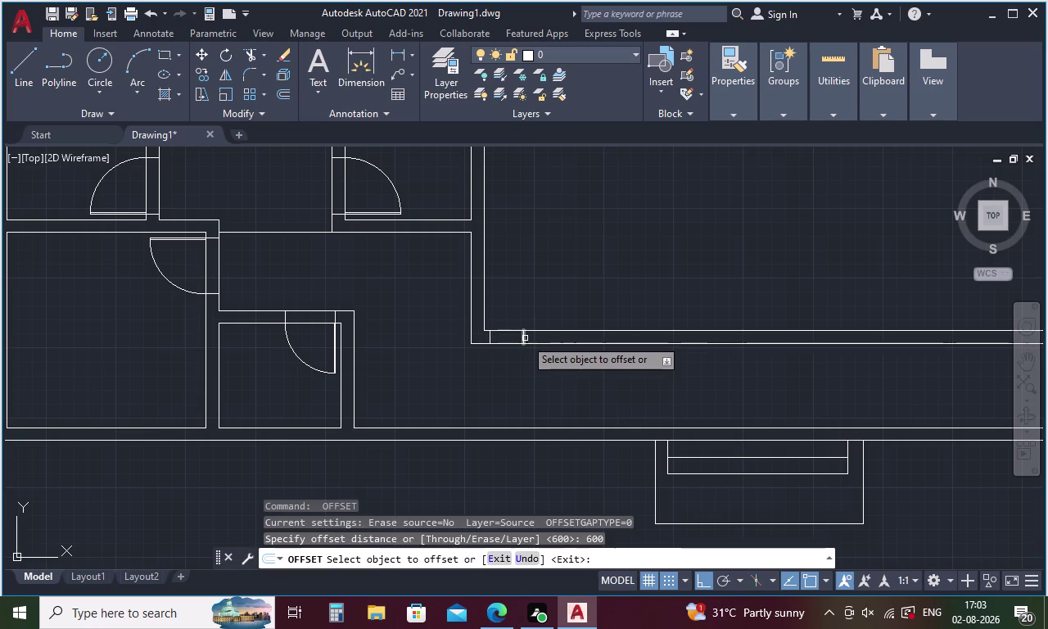
click(525, 338)
click(569, 334)
key(Escape)
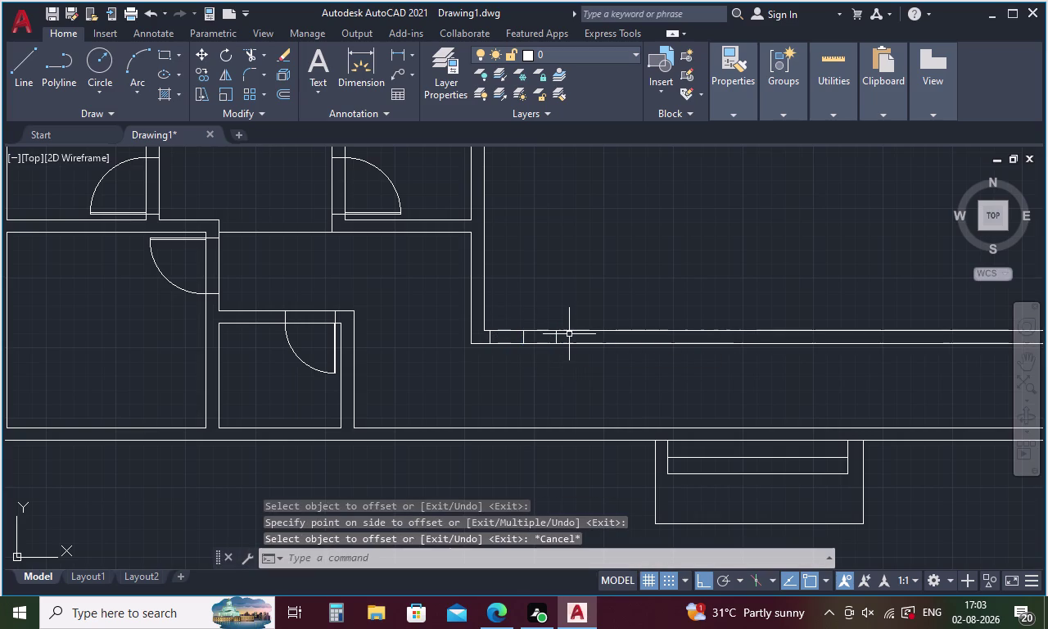
key(l)
key(space)
Draw two 600-long vertical door-leaf lines from the opening's edges.
click(558, 328)
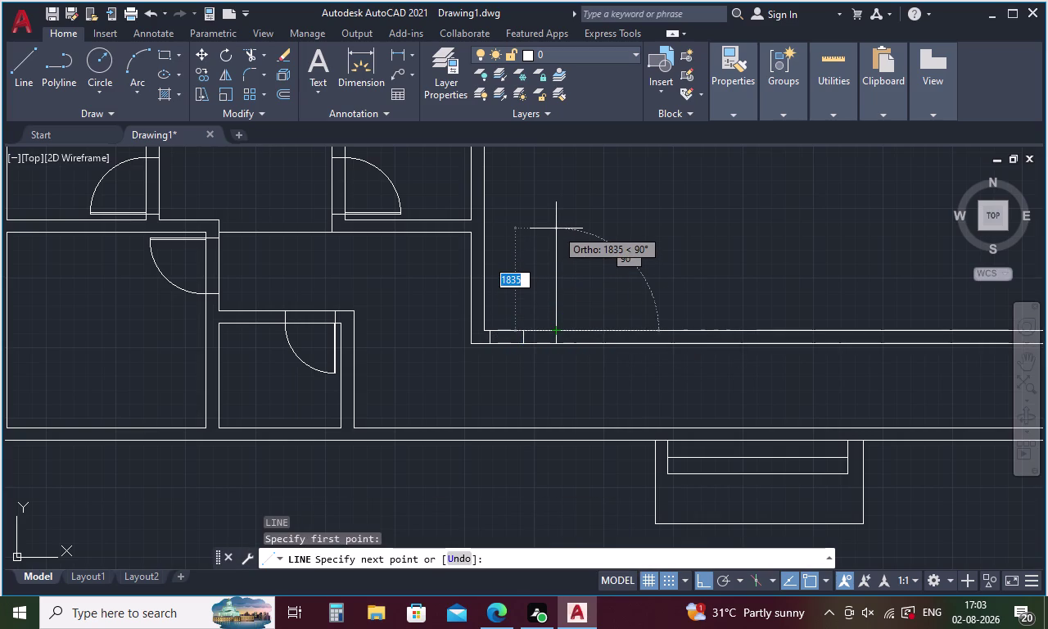
text(600)
key(space)
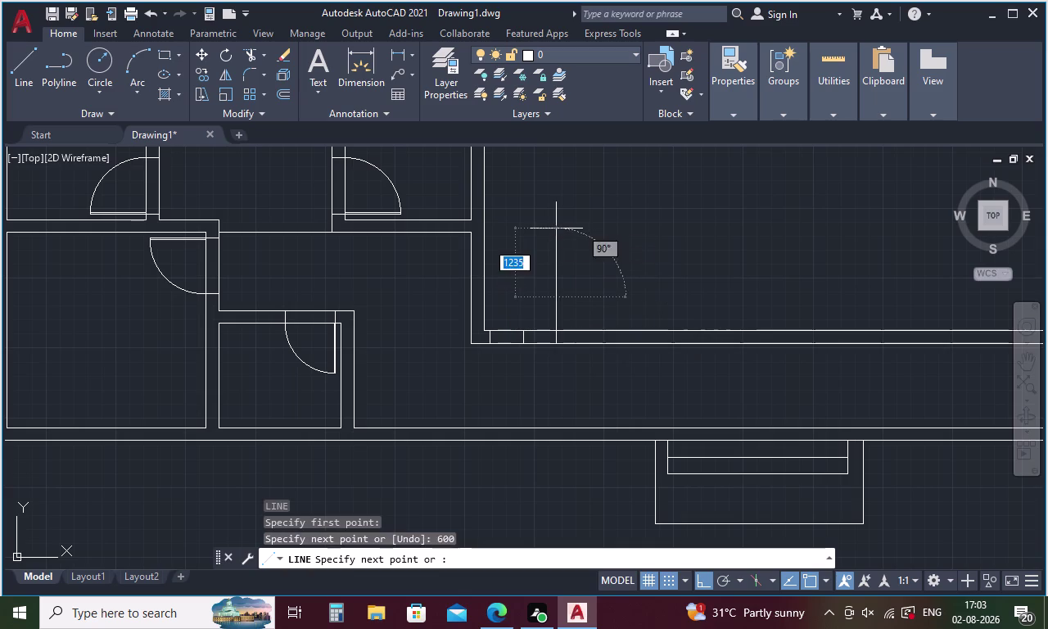
key(space)
key(space)
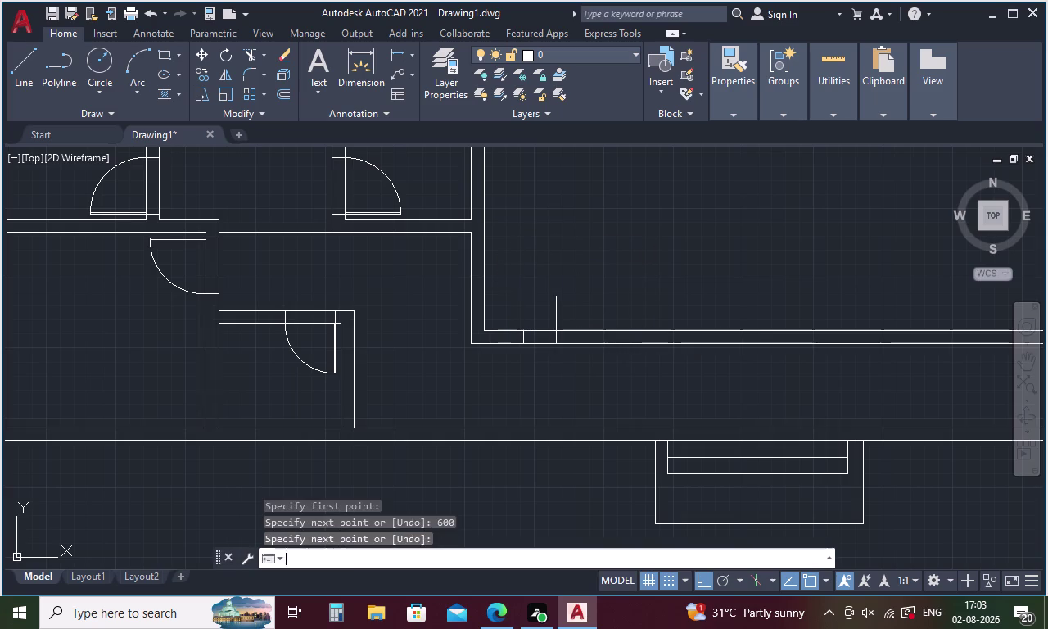
click(489, 326)
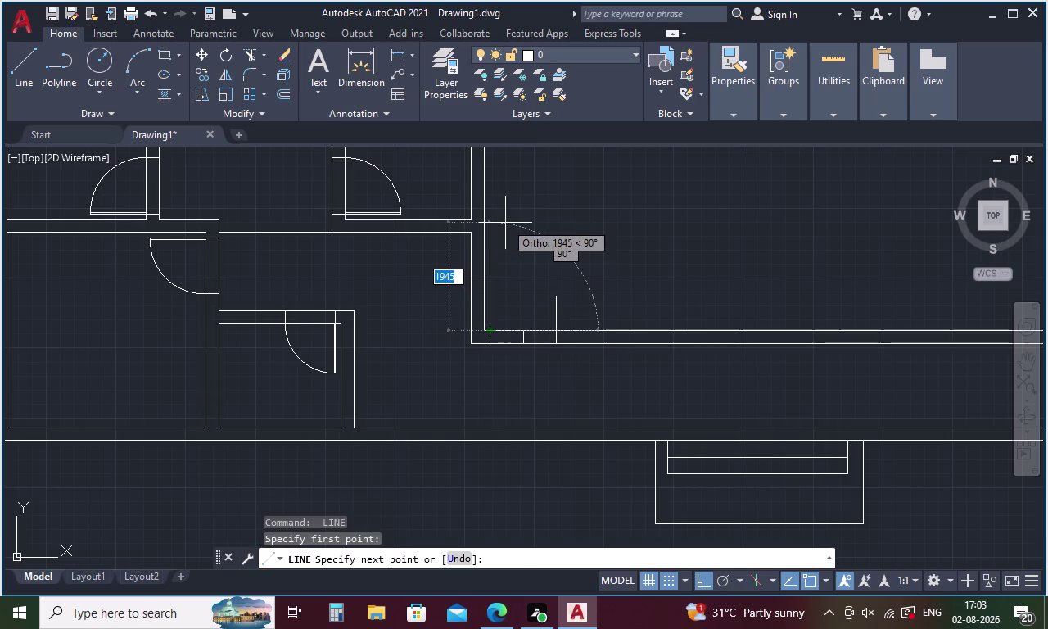
key(6)
text(00)
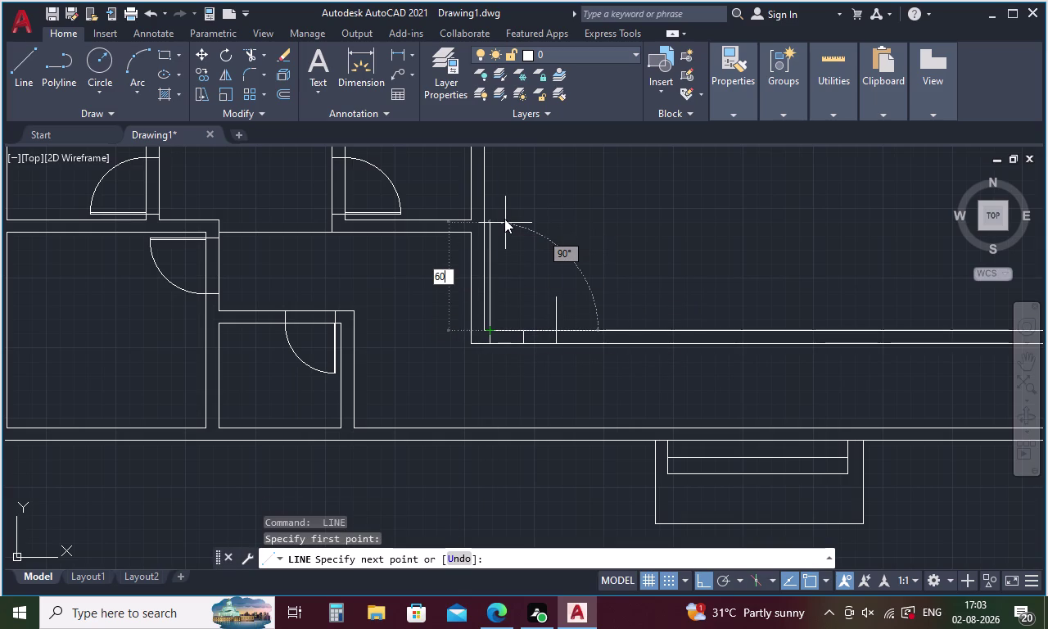
key(space)
key(Escape)
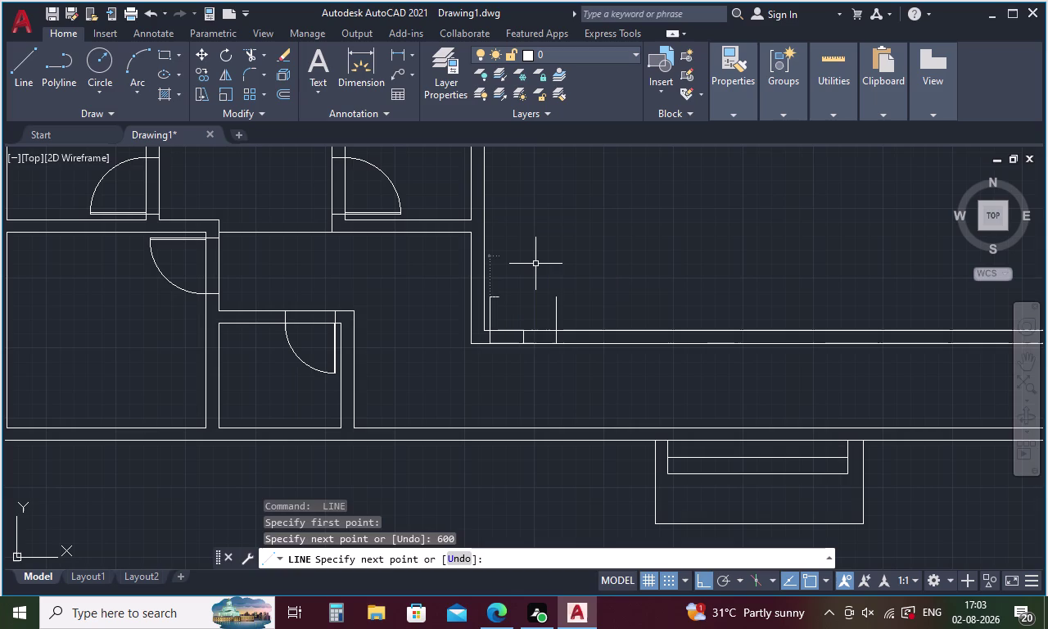
Offset both leaf lines 25.4 units inward to show leaf thickness.
key(o)
key(Return)
key(2)
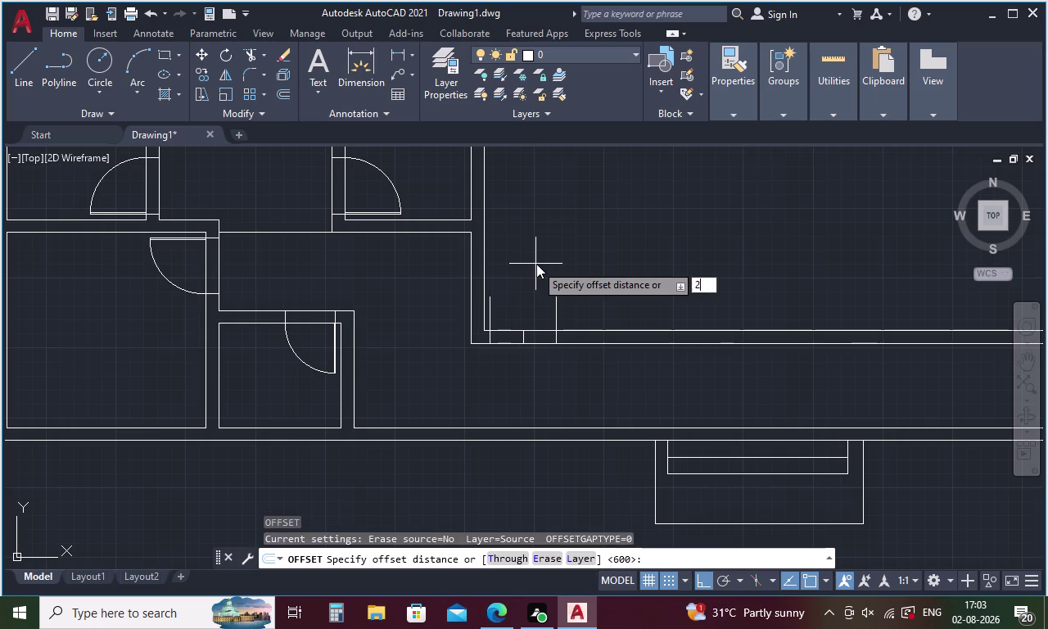
key(5)
key(BackSpace)
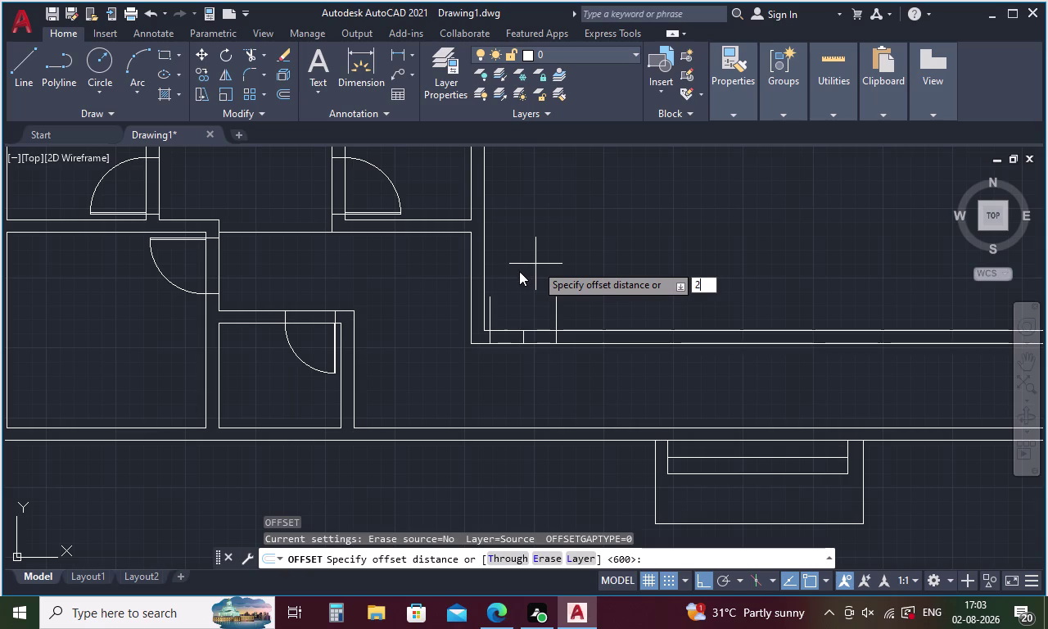
text(5.)
key(4)
key(space)
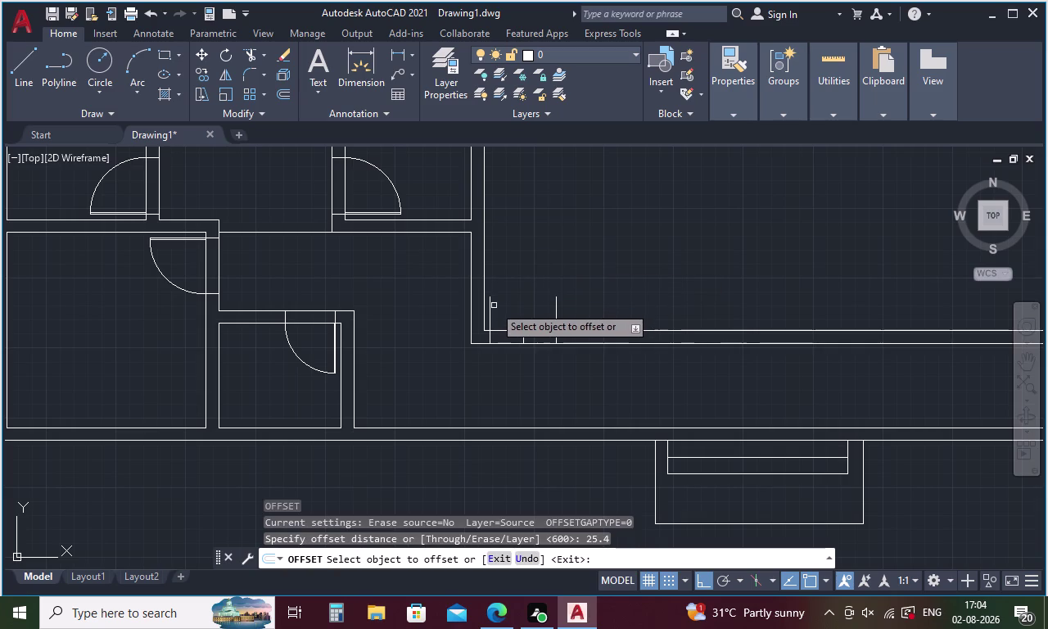
click(491, 311)
click(507, 307)
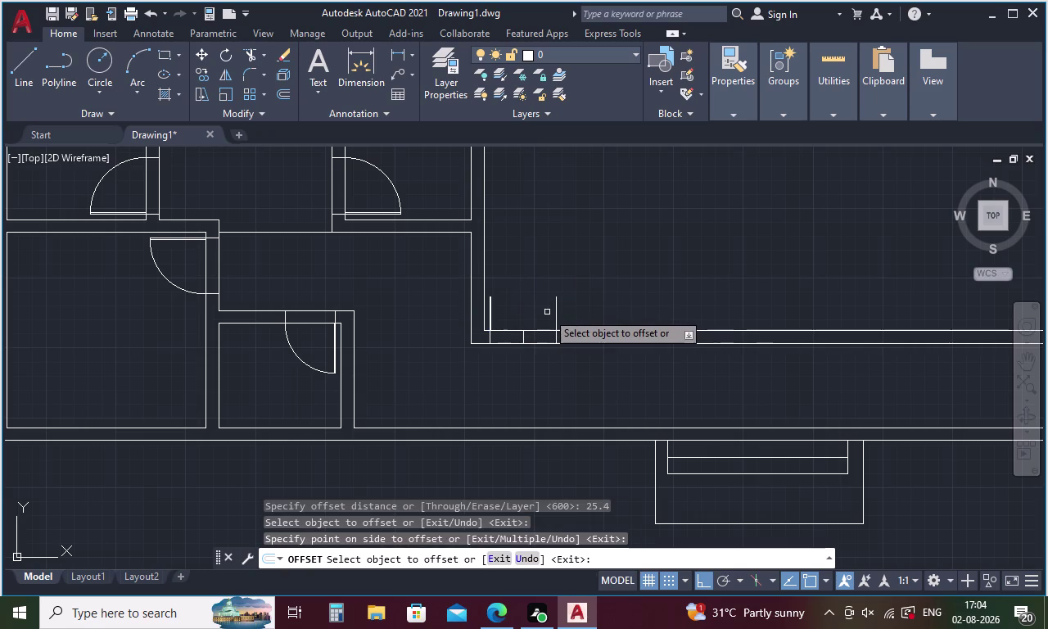
click(556, 307)
click(545, 311)
scroll(up, 3)
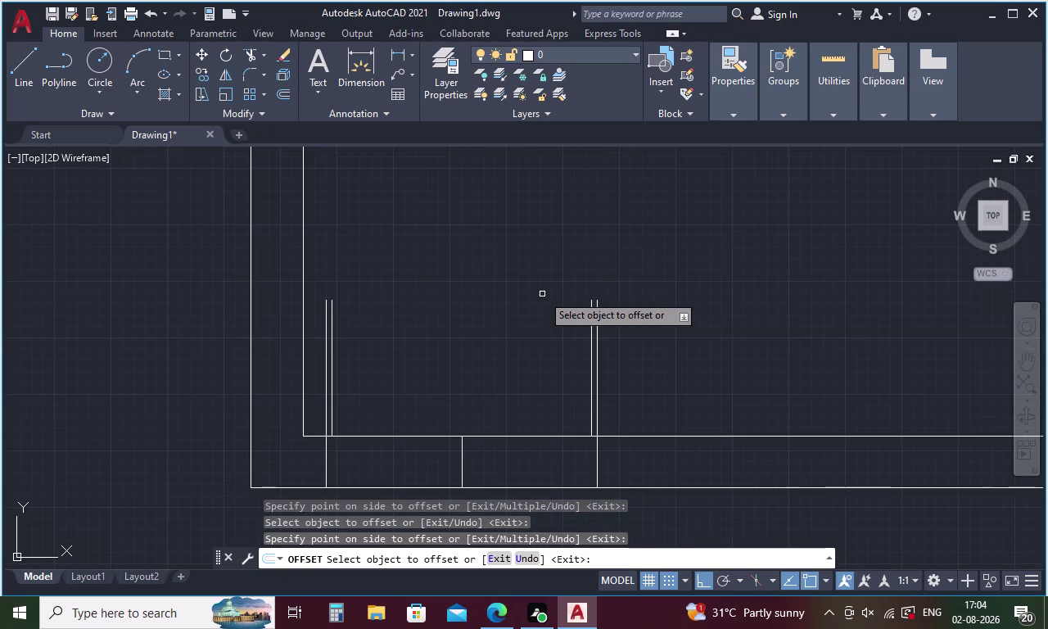
key(Escape)
key(l)
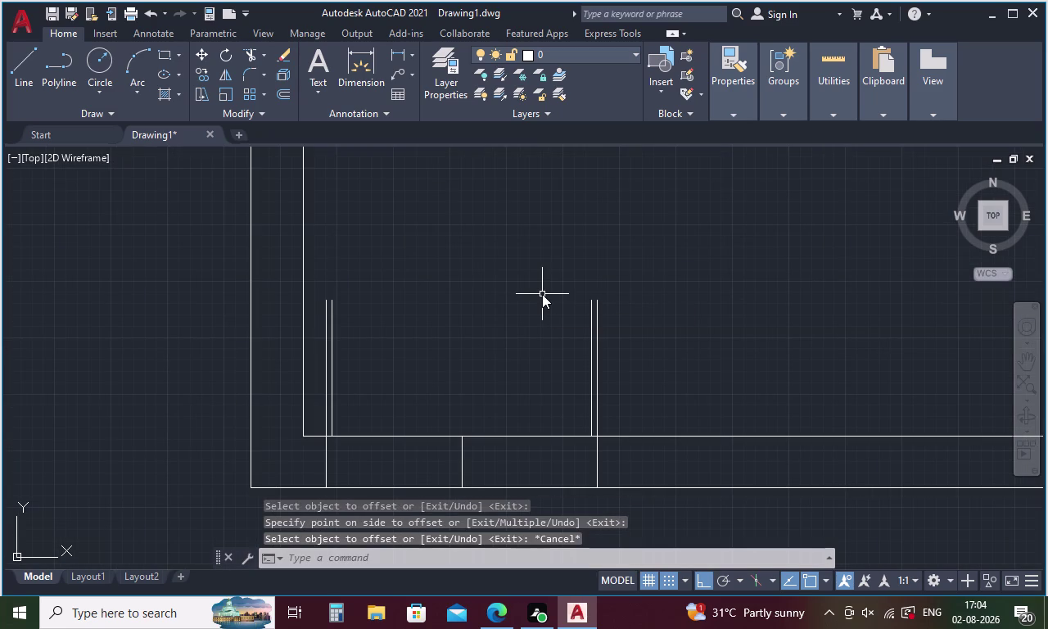
key(Escape)
Draw a 3-point left swing arc from the leaf top to the opening's centre.
text(A)
key(space)
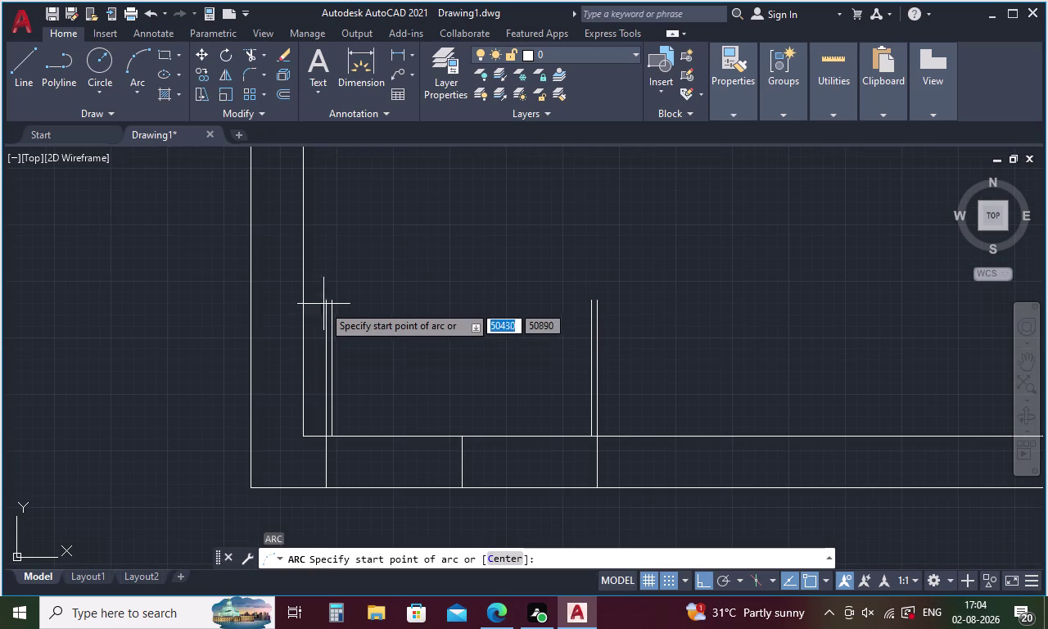
click(324, 301)
click(334, 300)
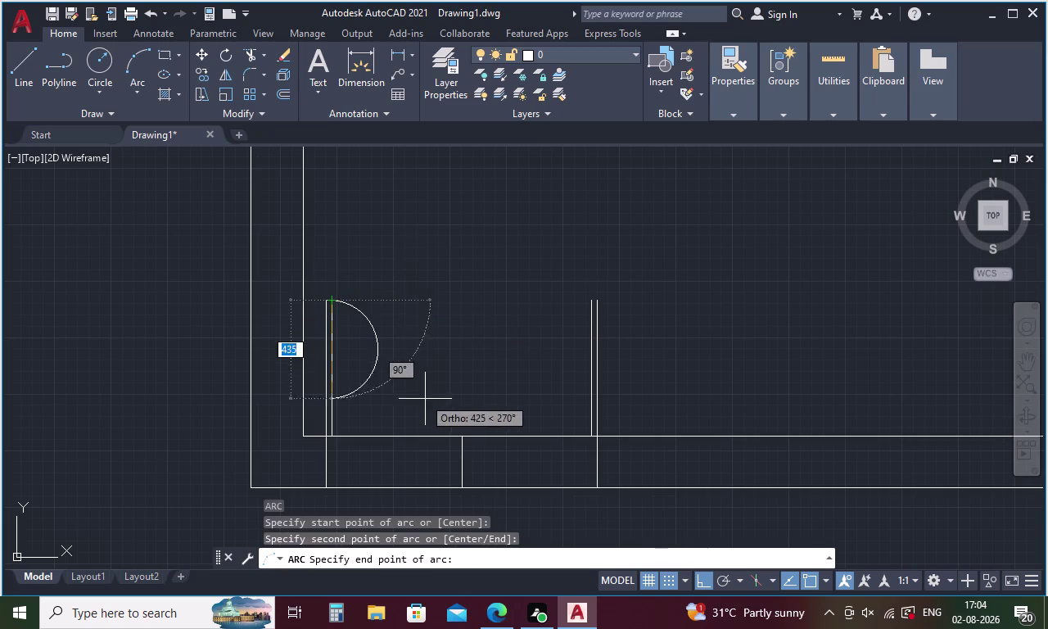
click(460, 438)
key(space)
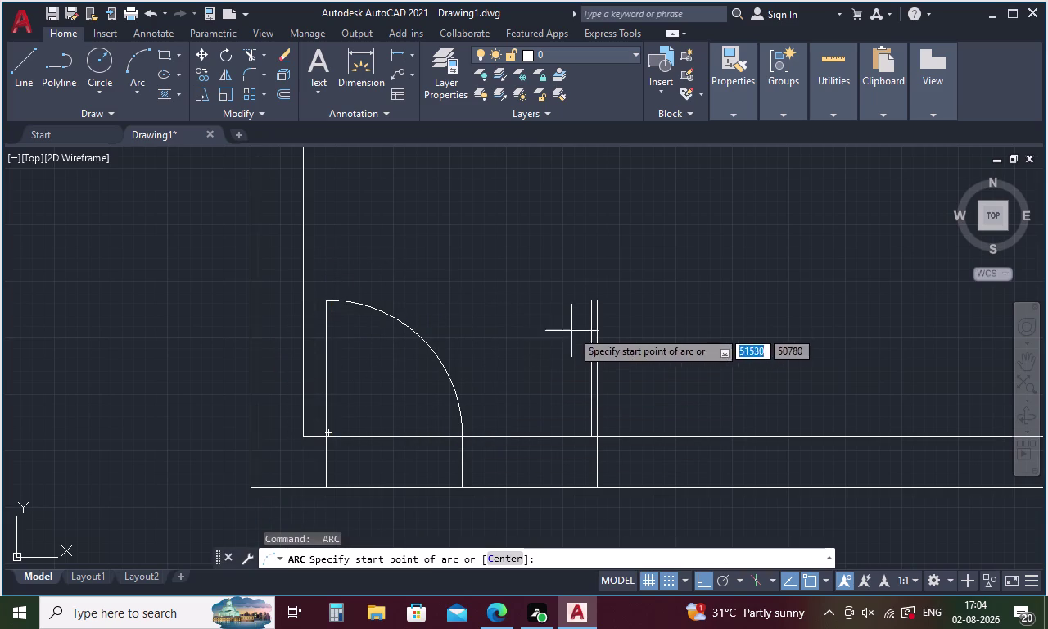
key(space)
click(596, 294)
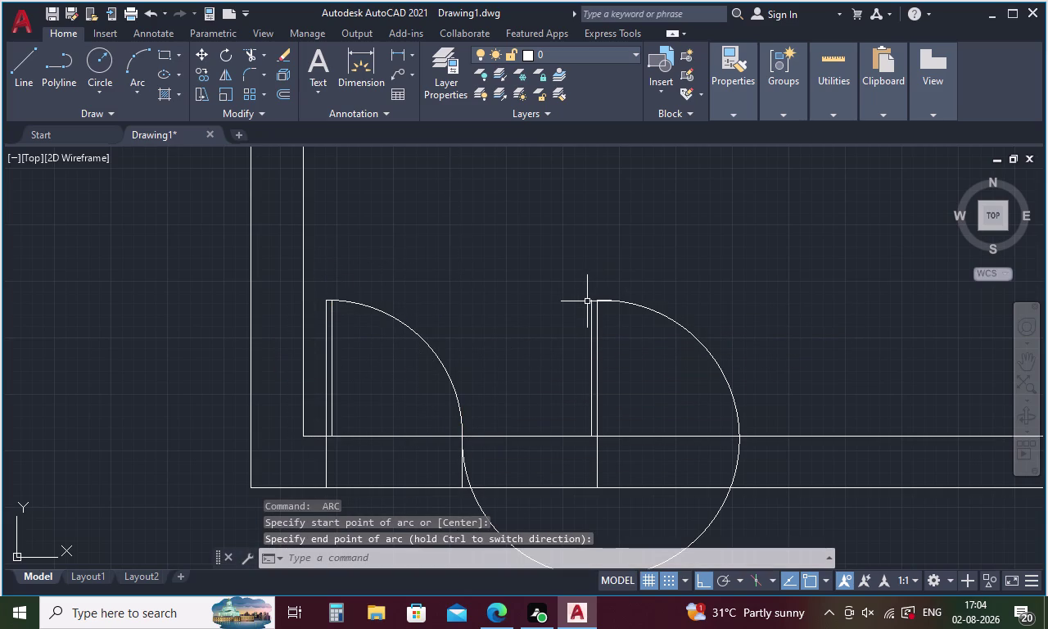
key(Escape)
Undo the misdrawn arc and redraw the left swing arc to the opening's midpoint.
key(ctrl+z)
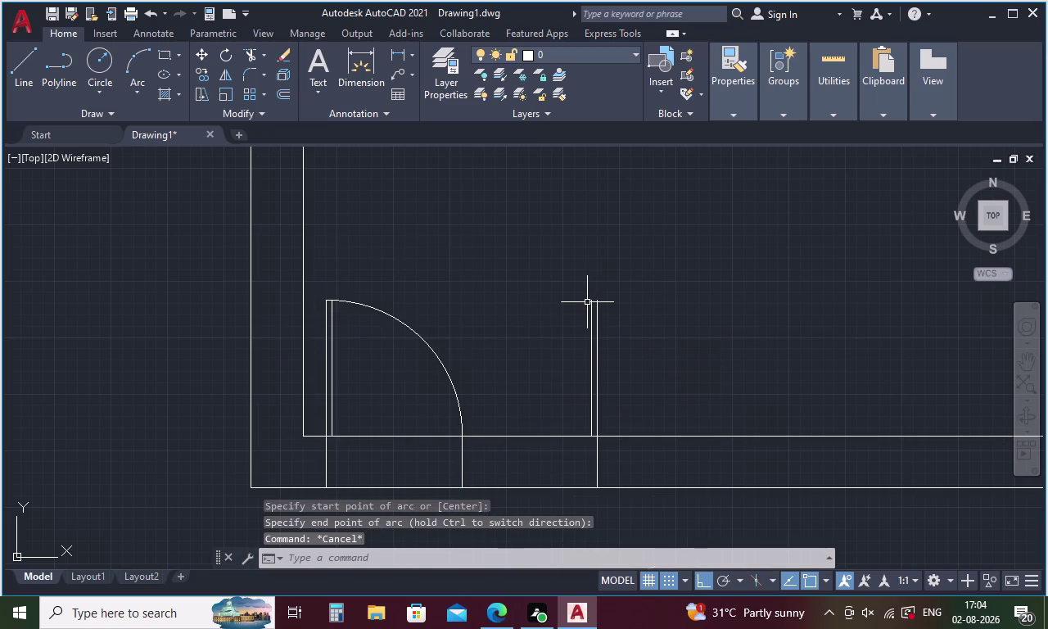
key(space)
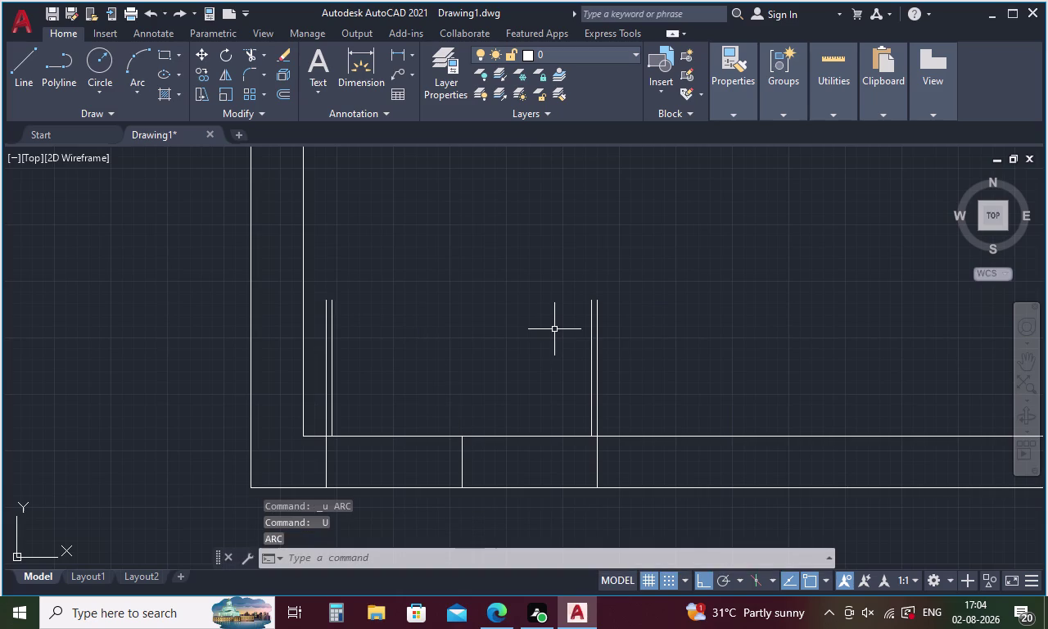
key(a)
key(space)
click(325, 297)
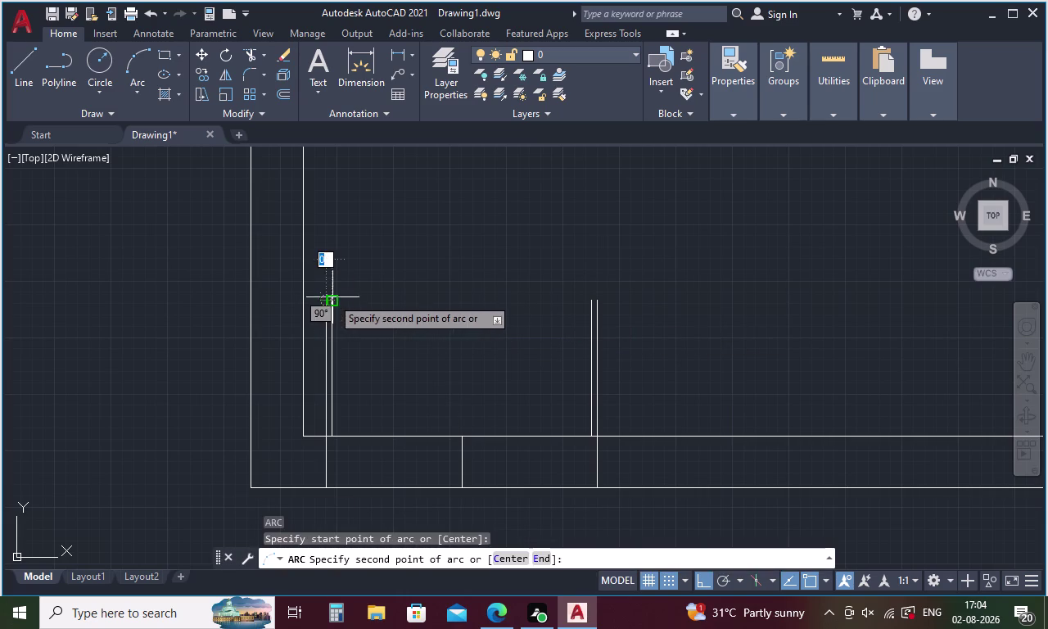
click(332, 297)
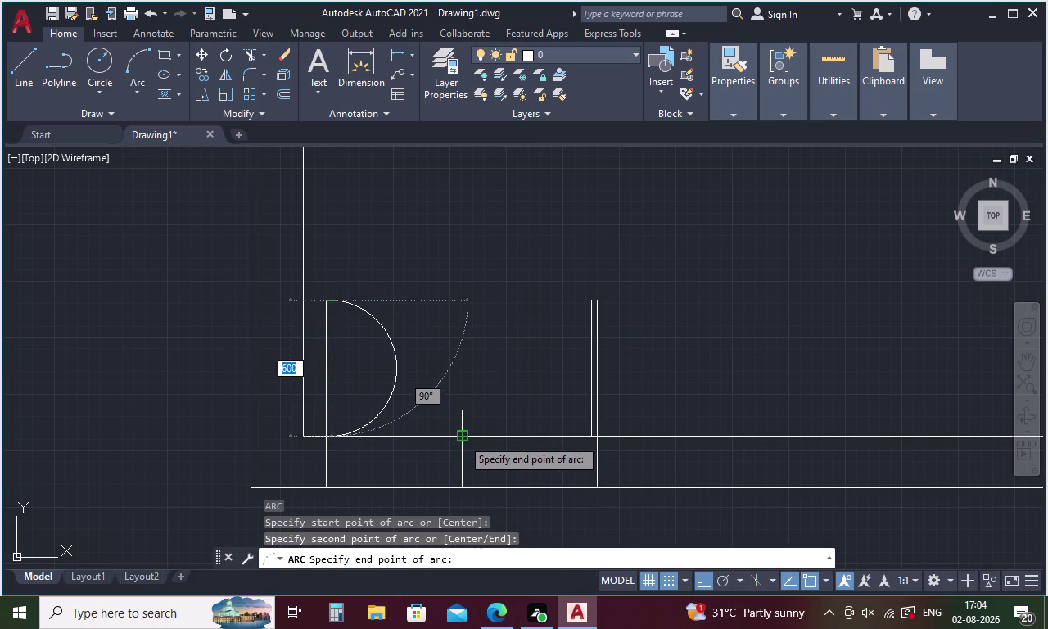
click(462, 438)
Draw the right swing arc between the right leaf top and the opening's midpoint.
key(space)
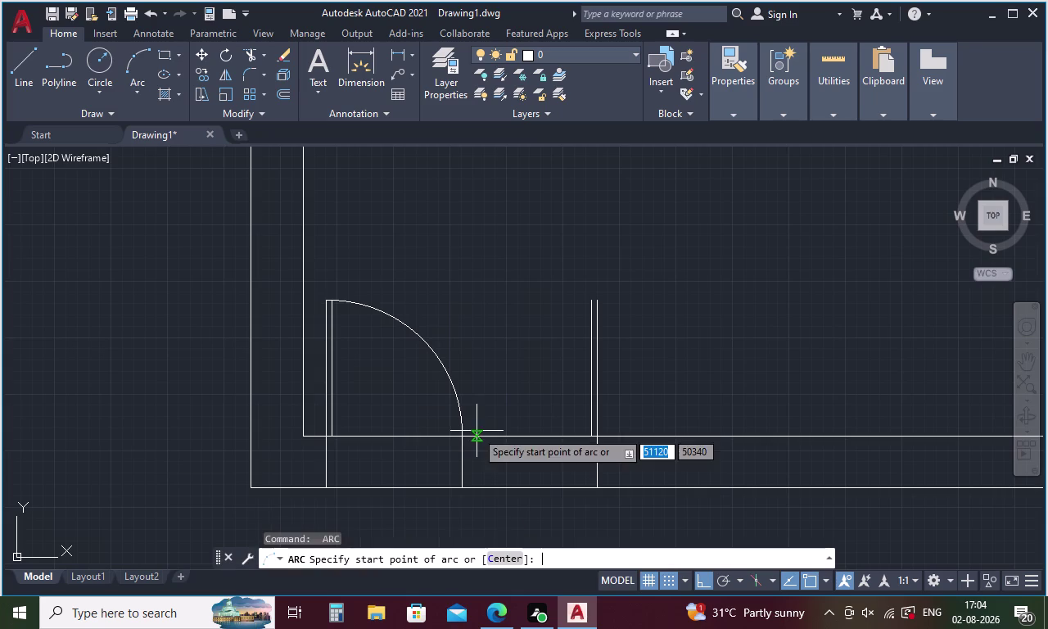
click(597, 297)
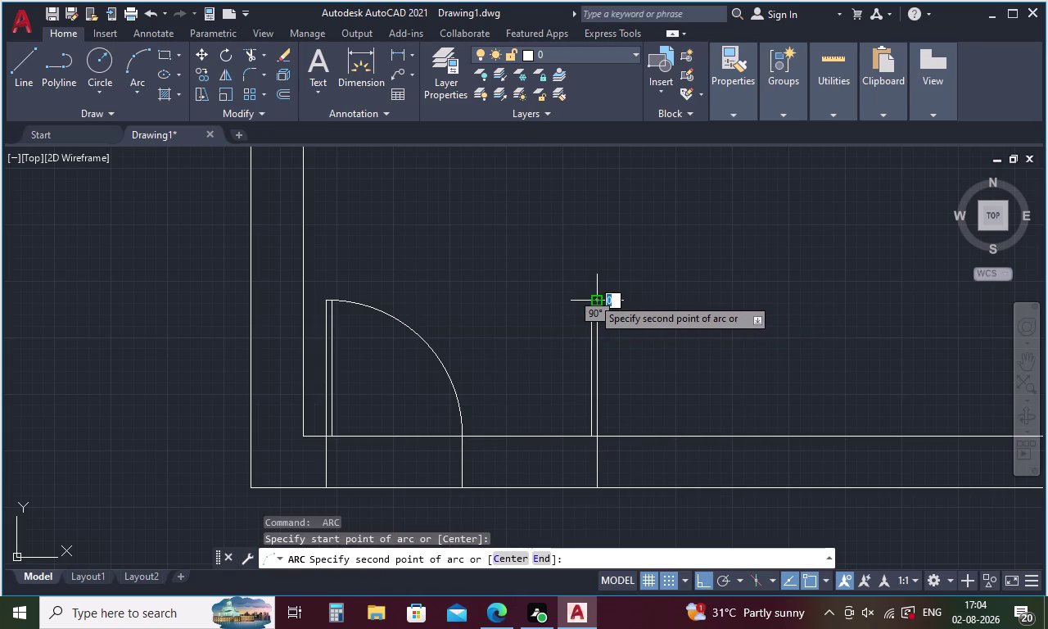
click(592, 299)
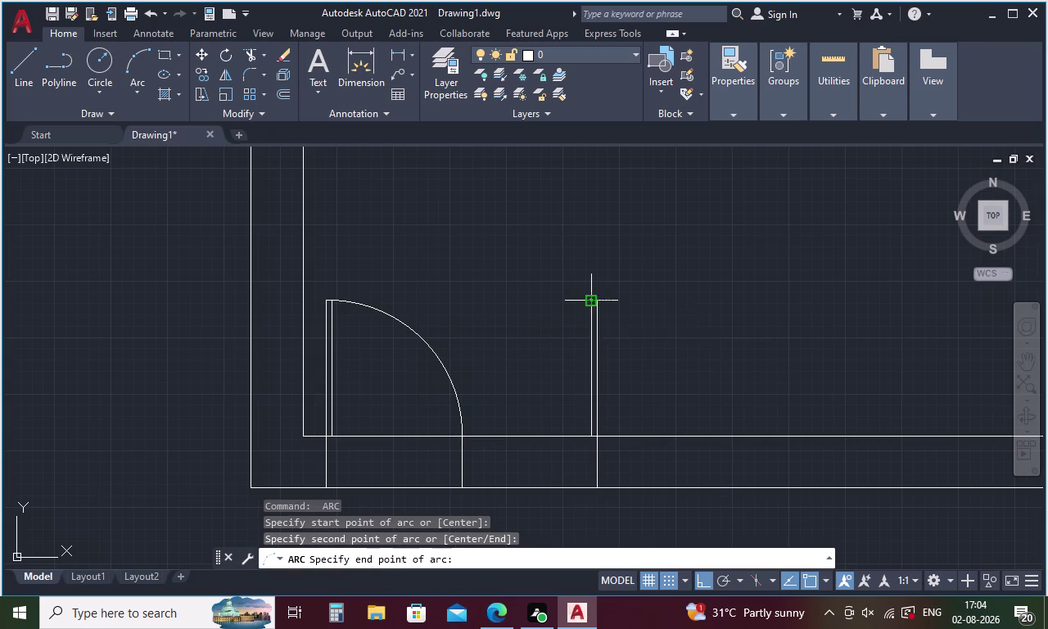
click(463, 437)
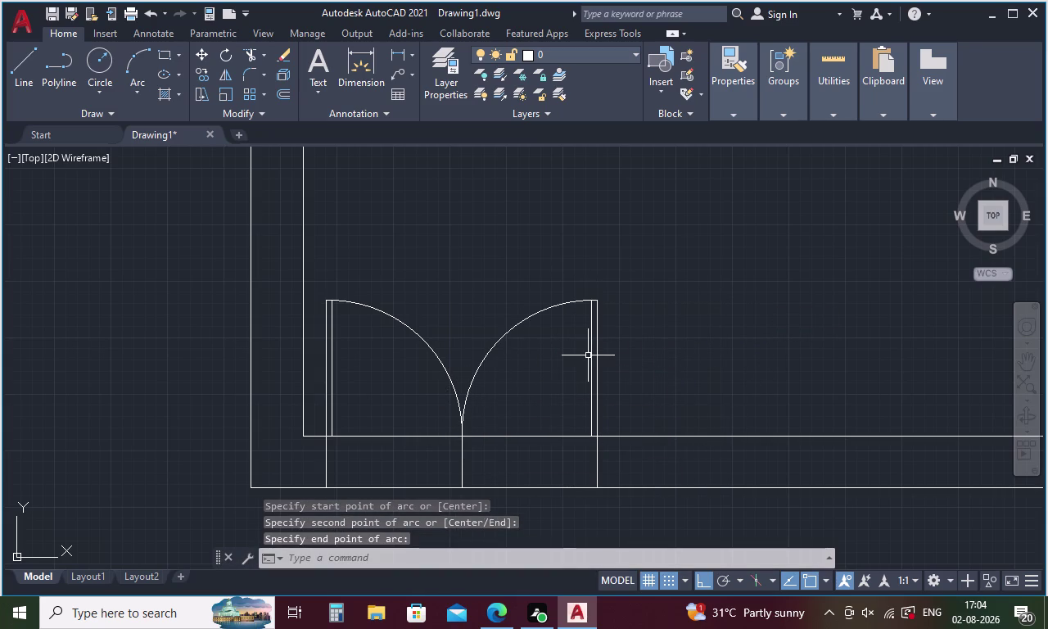
key(Escape)
scroll(down, 3)
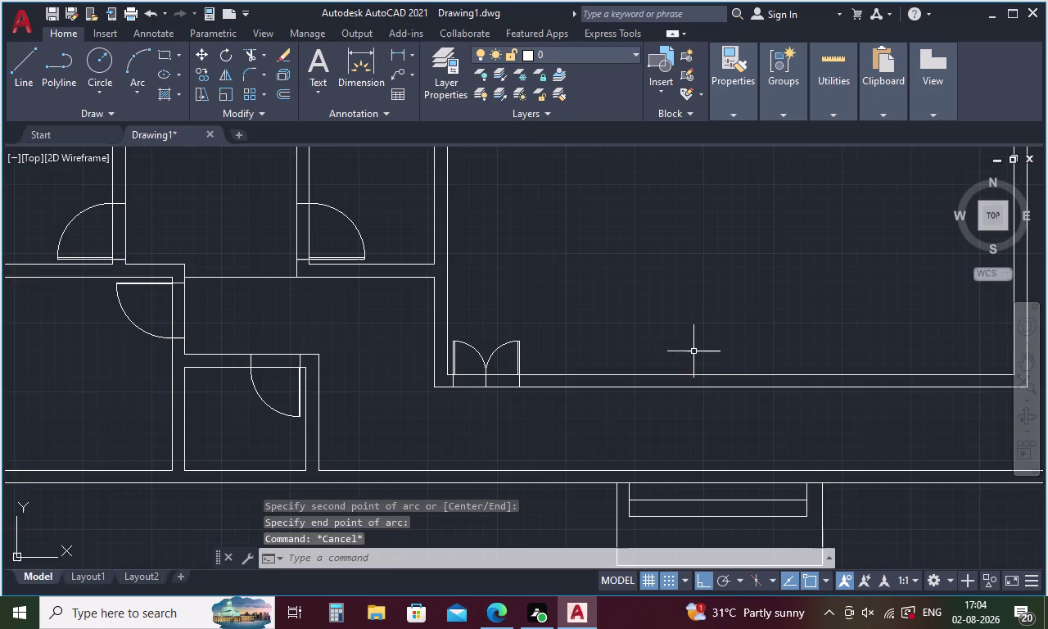
scroll(down, 3)
Start a line tracked 102 units from the large room's bottom-right corner.
middle_drag(694, 351, 392, 359)
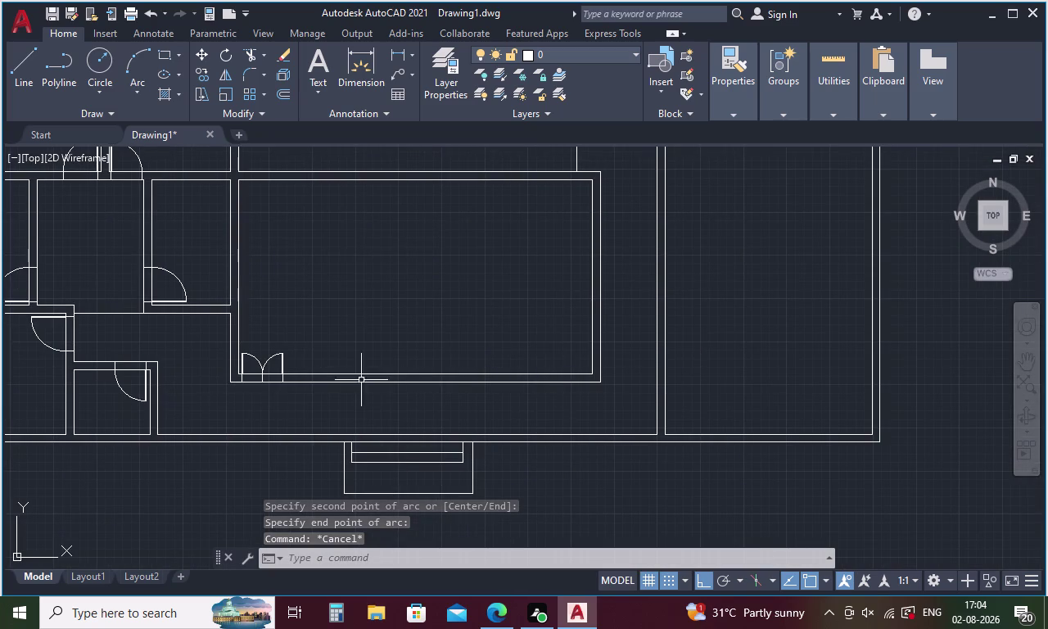
text(TK)
key(space)
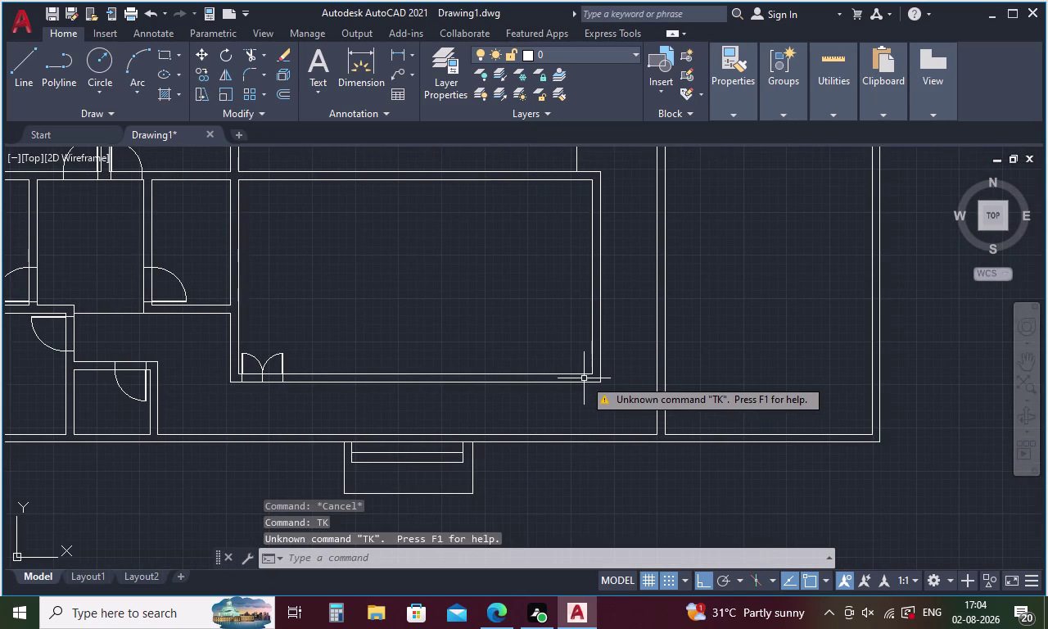
key(Escape)
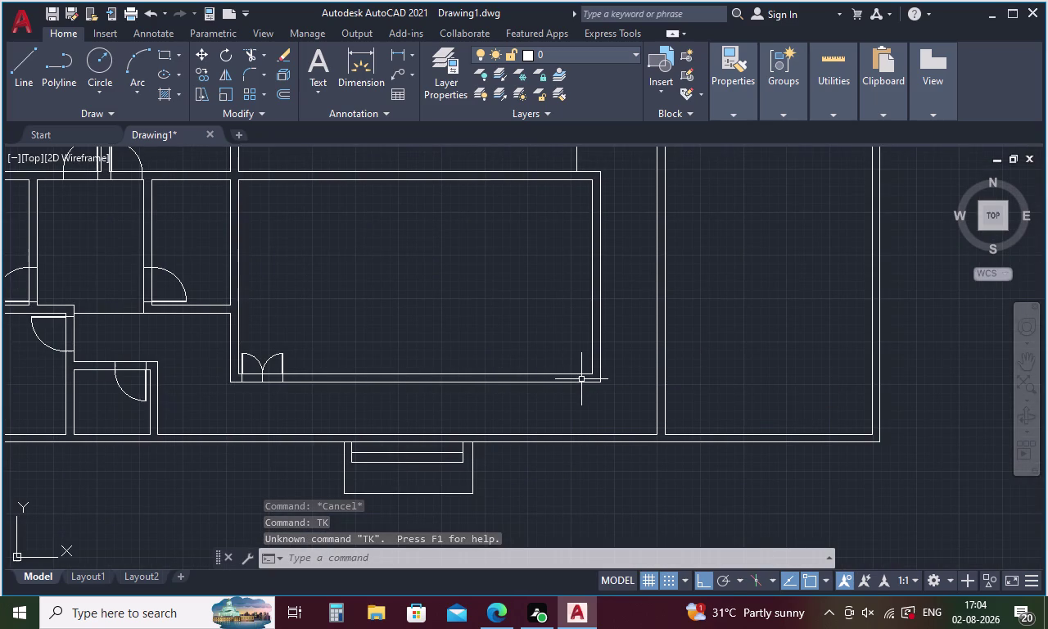
text(L TK)
key(space)
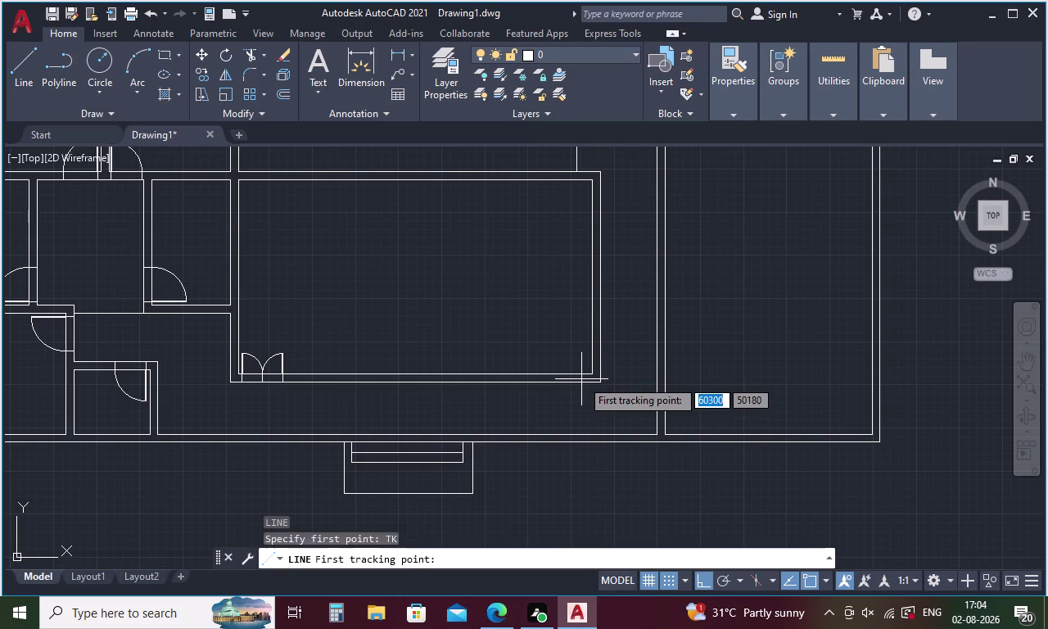
click(590, 373)
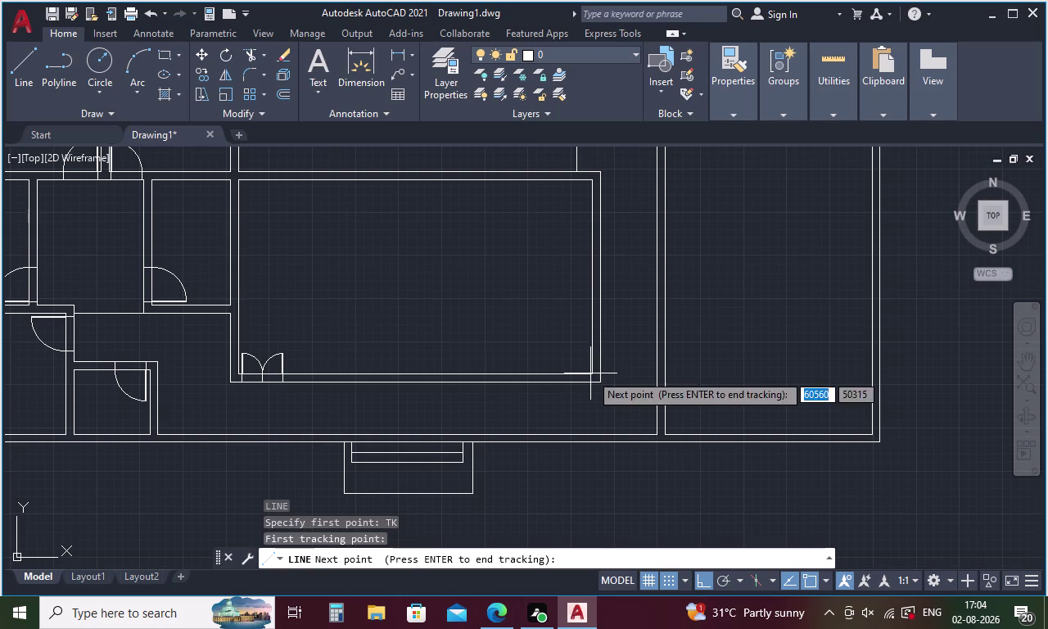
text(10)
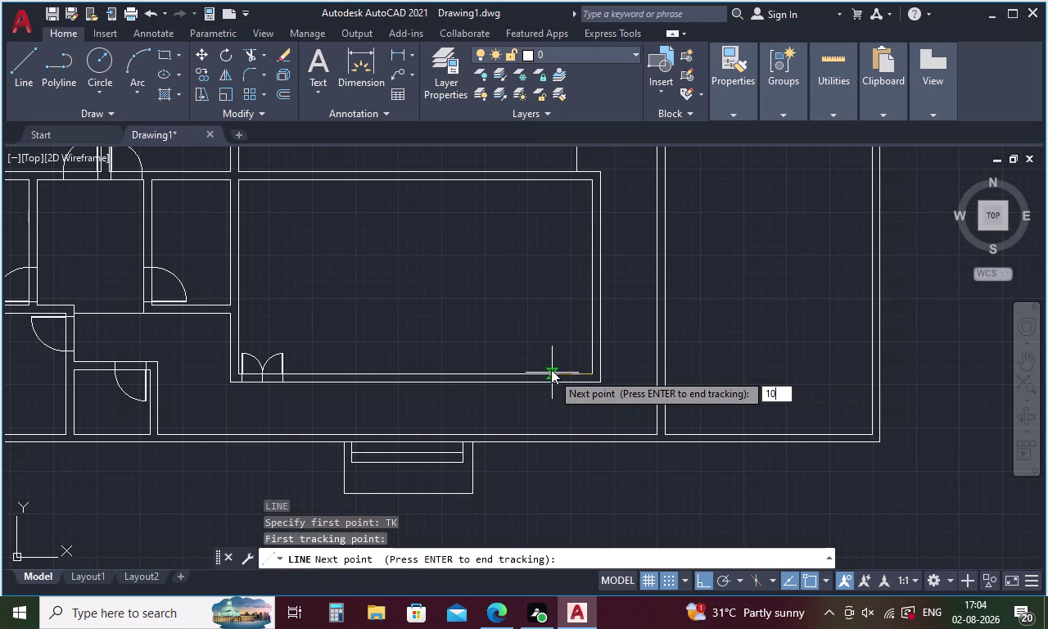
key(2)
key(space)
key(space)
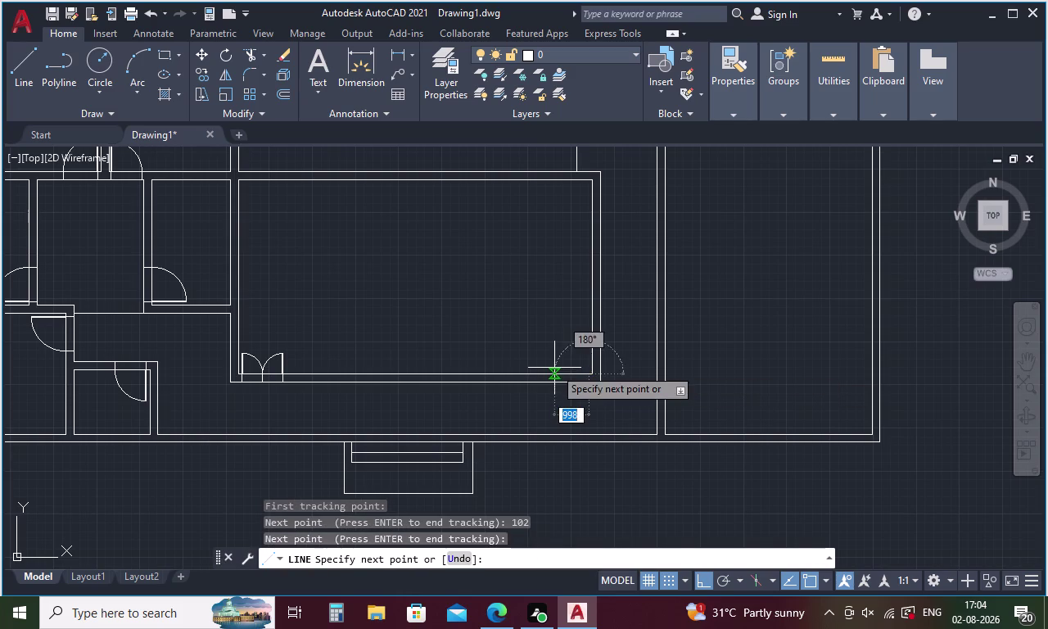
Finish the short jamb line across the wall, then pan back to the double doors.
scroll(up, 3)
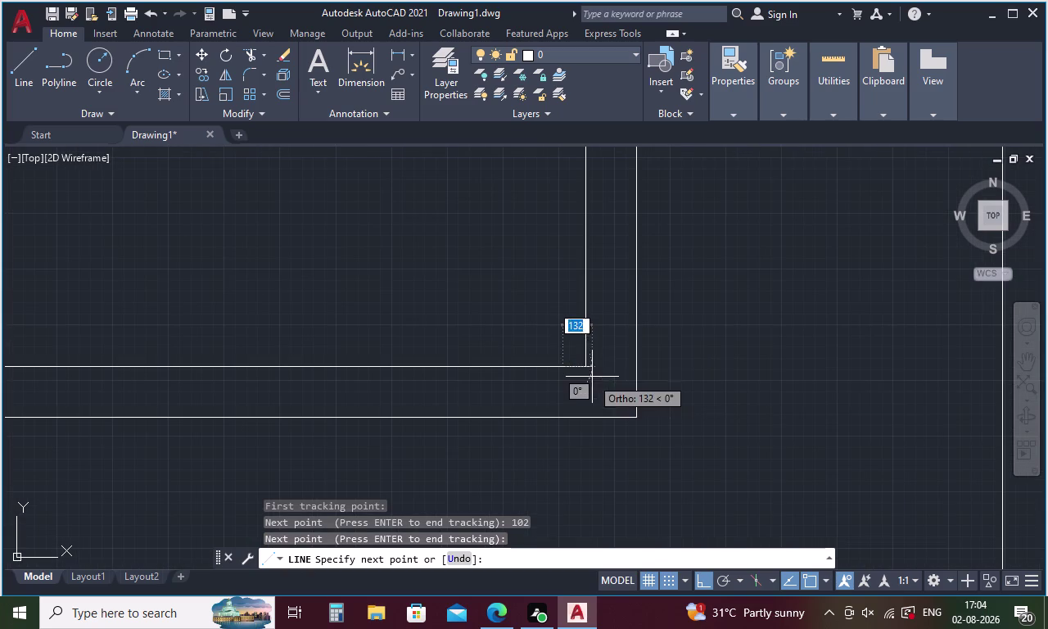
click(562, 418)
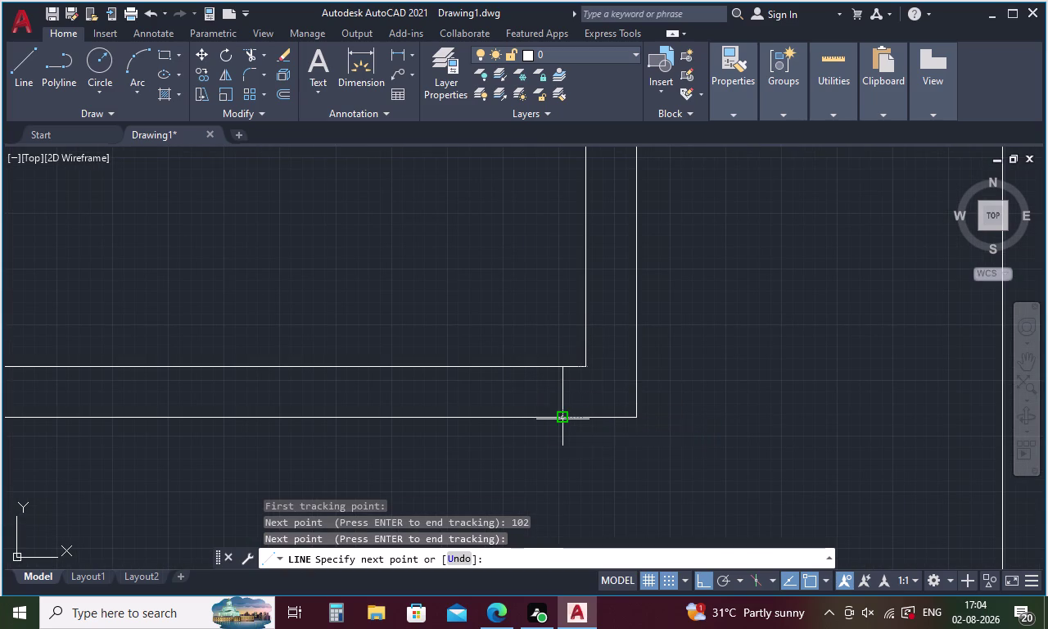
key(Escape)
scroll(down, 3)
scroll(down, 3)
middle_drag(290, 419, 301, 418)
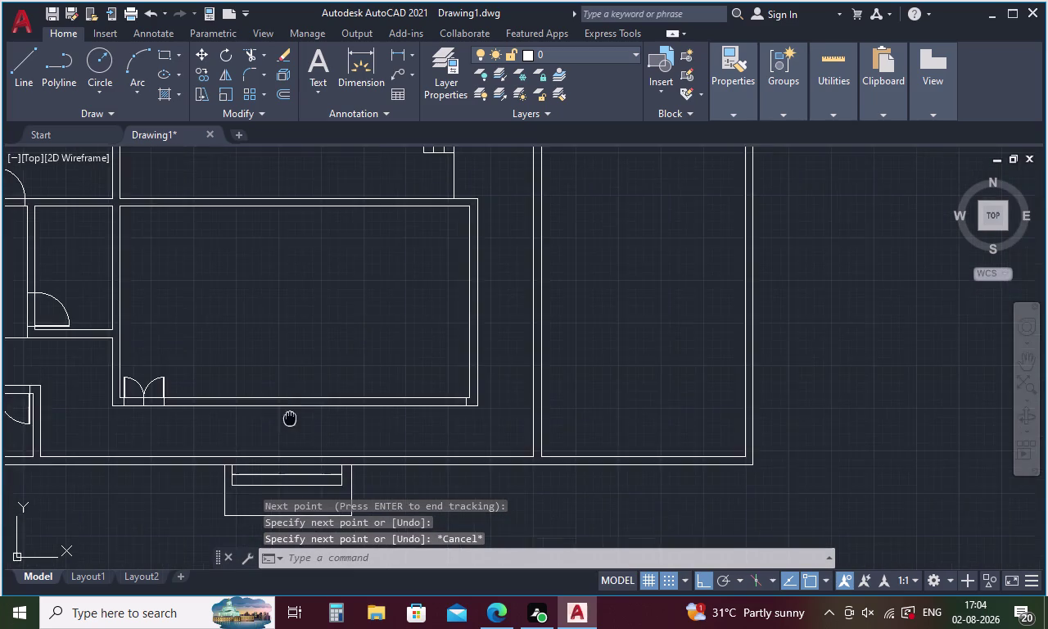
middle_drag(301, 417, 583, 399)
scroll(up, 3)
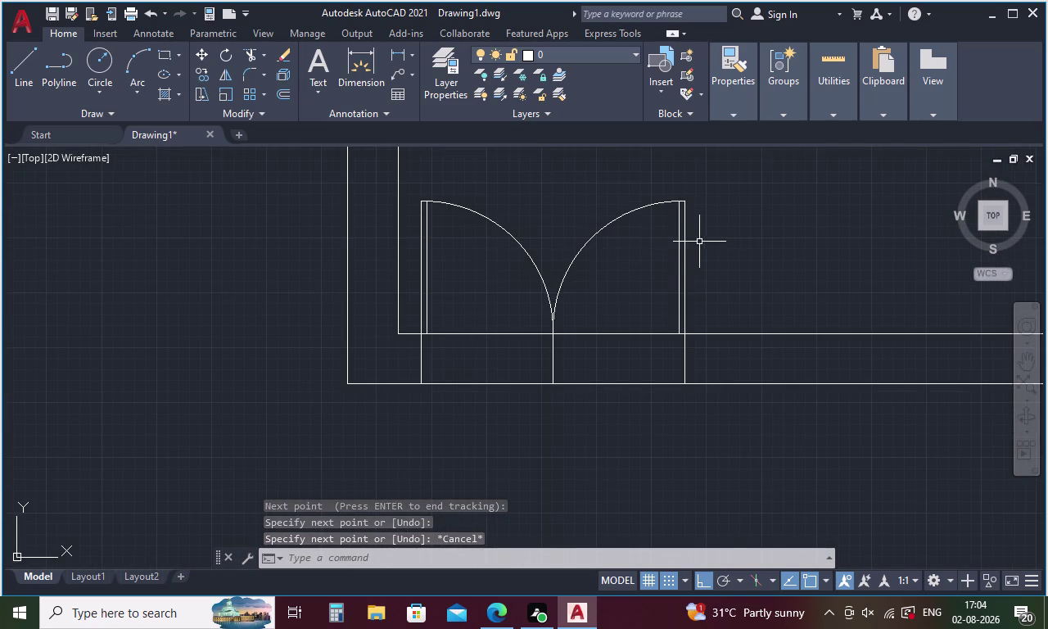
Select the double door with its right jamb, then cancel the first copy attempt.
drag(702, 242, 403, 277)
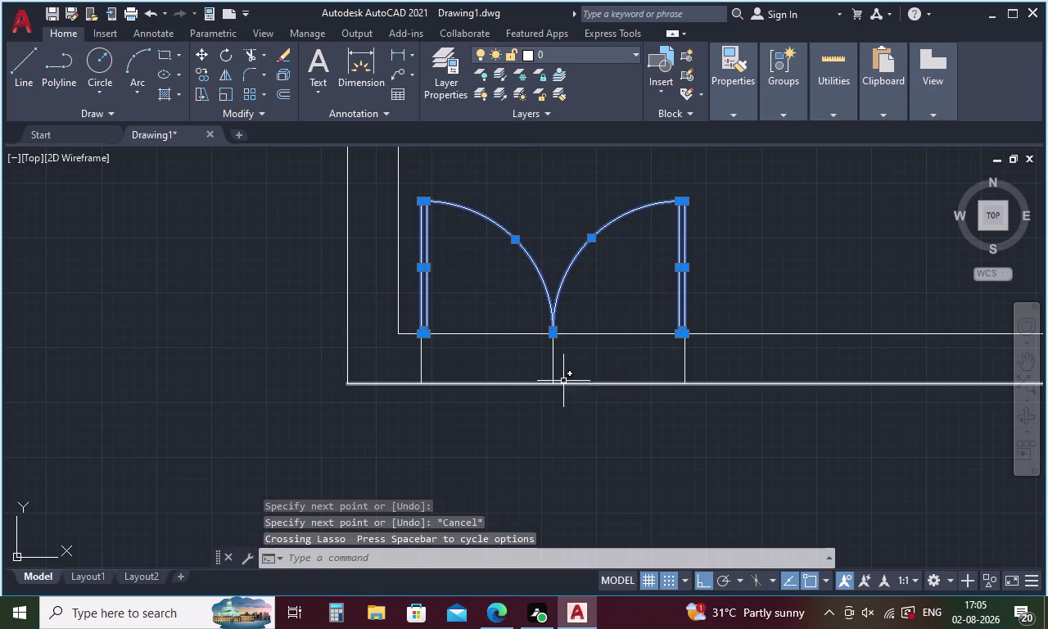
drag(715, 351, 634, 364)
right_click(630, 357)
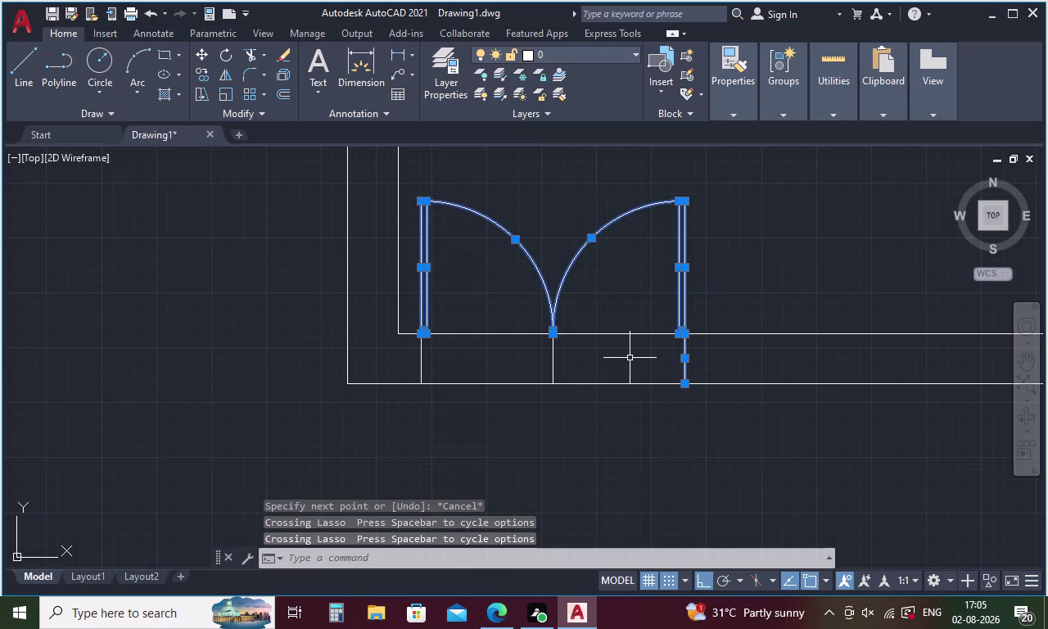
click(680, 357)
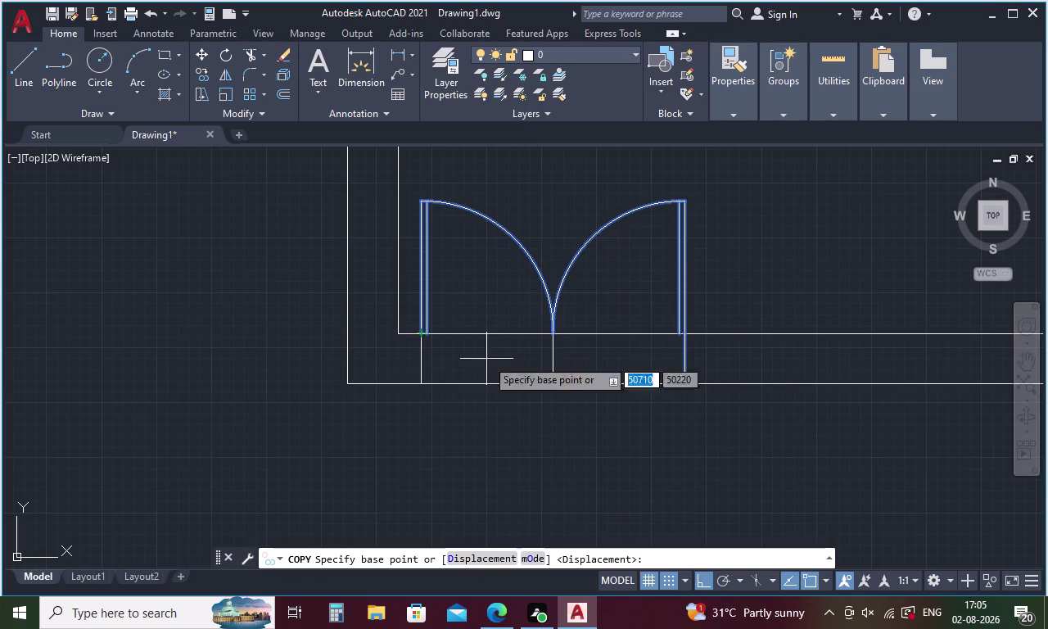
key(Escape)
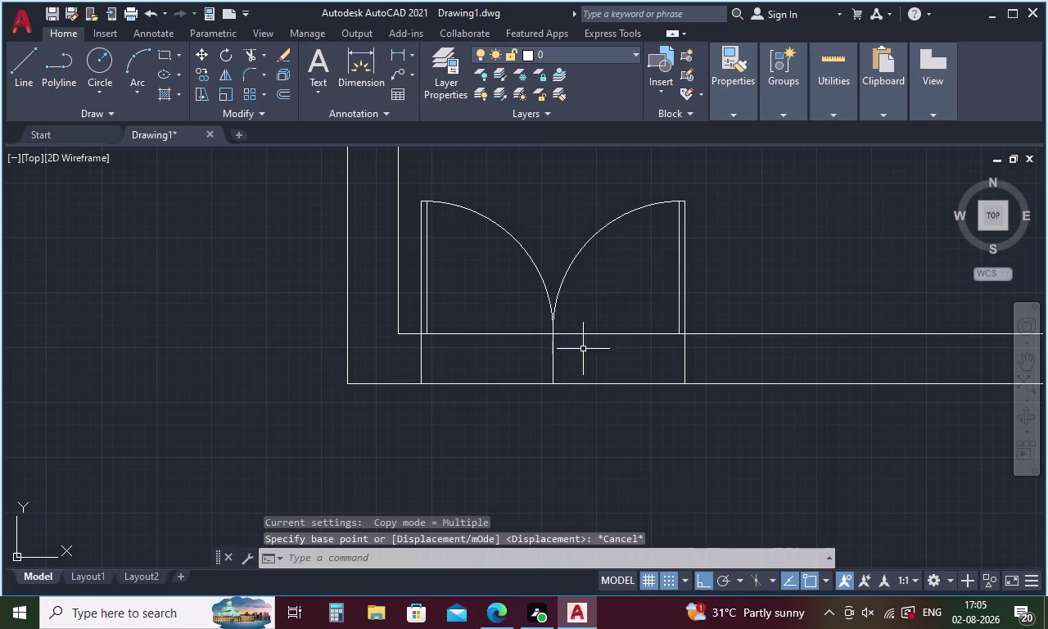
Copy the double door's leaves, arcs and left jamb to the lower wall's right end.
drag(734, 271, 416, 288)
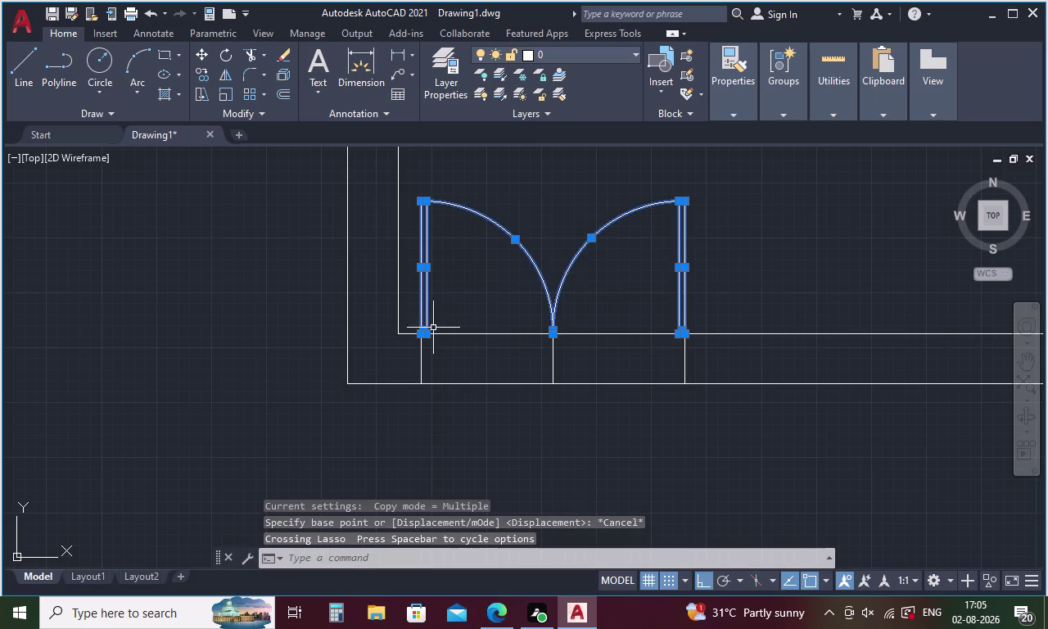
click(423, 362)
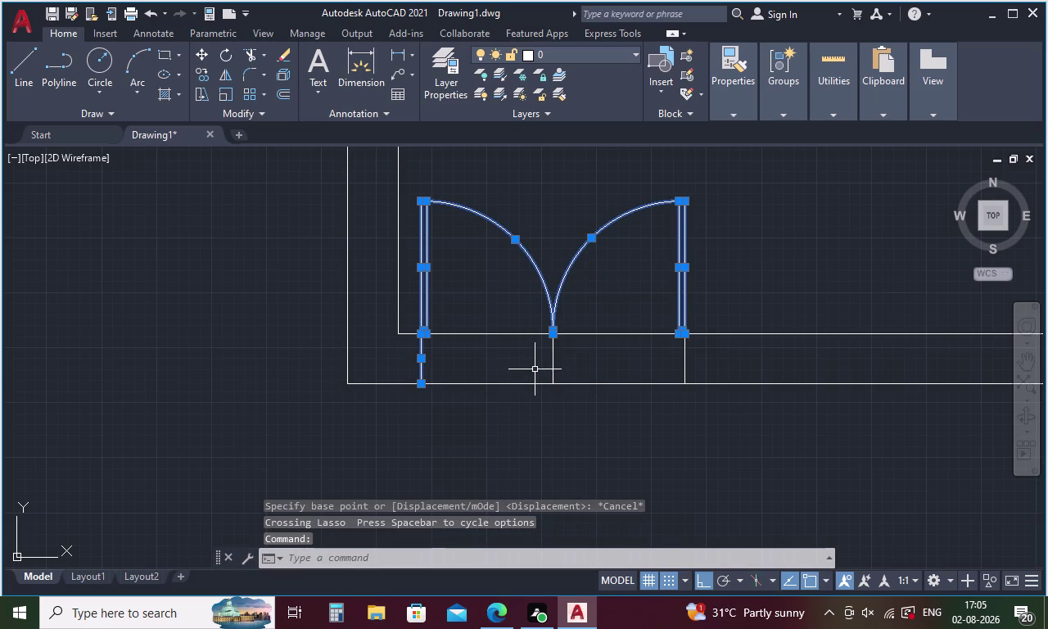
right_click(534, 368)
click(570, 360)
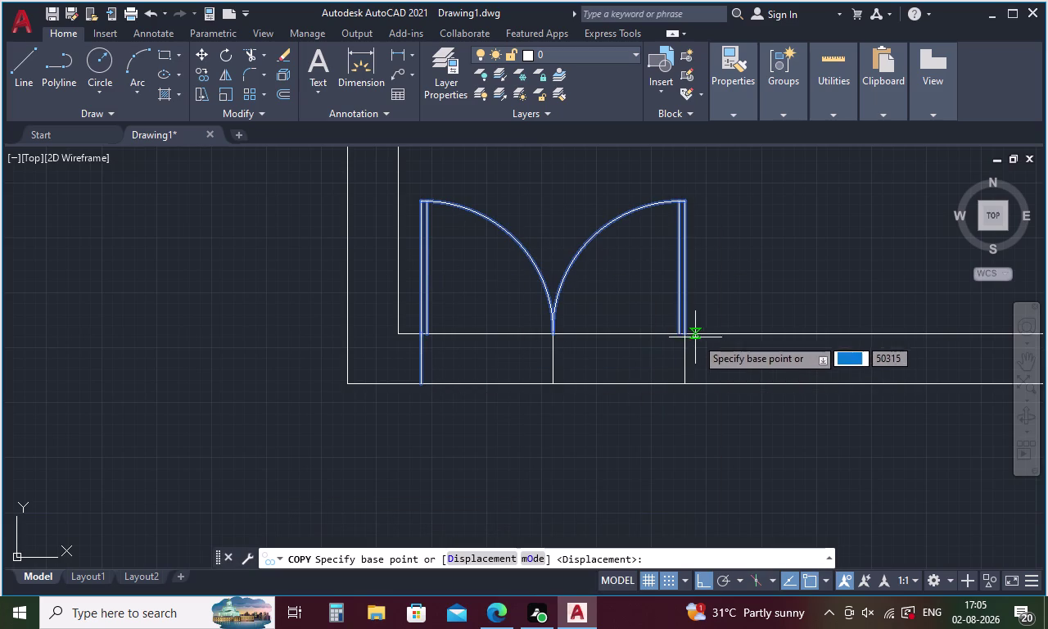
click(682, 332)
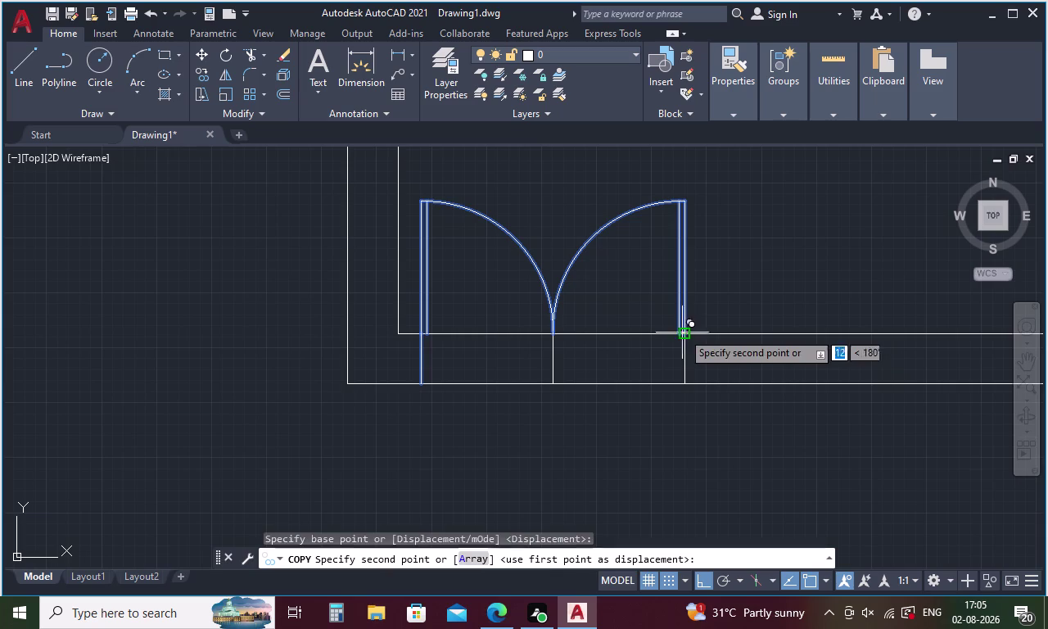
scroll(down, 3)
scroll(down, 3)
middle_drag(738, 302, 428, 324)
scroll(up, 3)
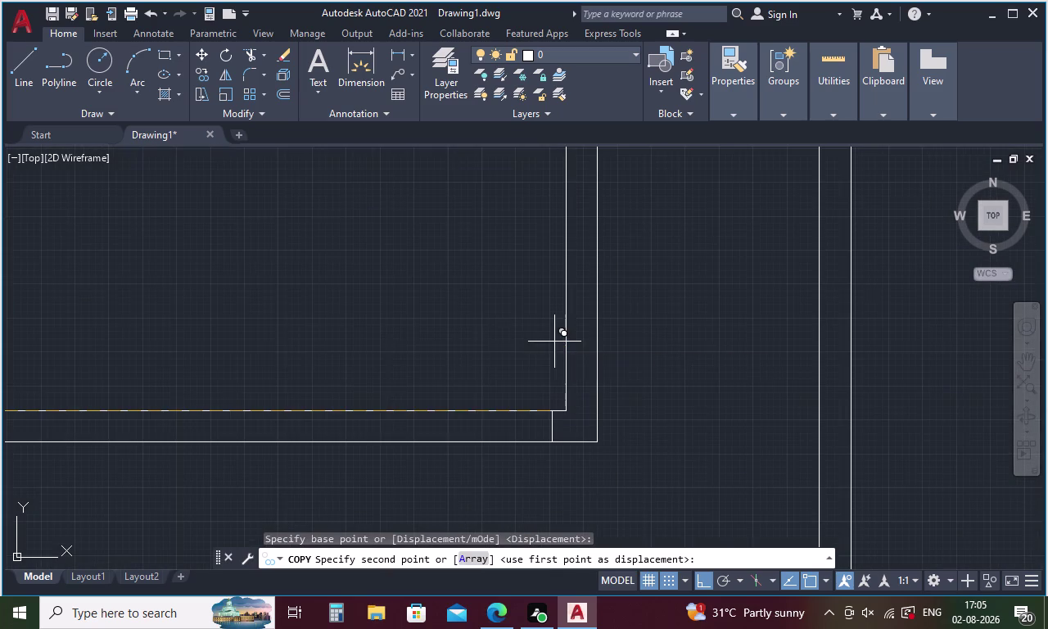
click(550, 411)
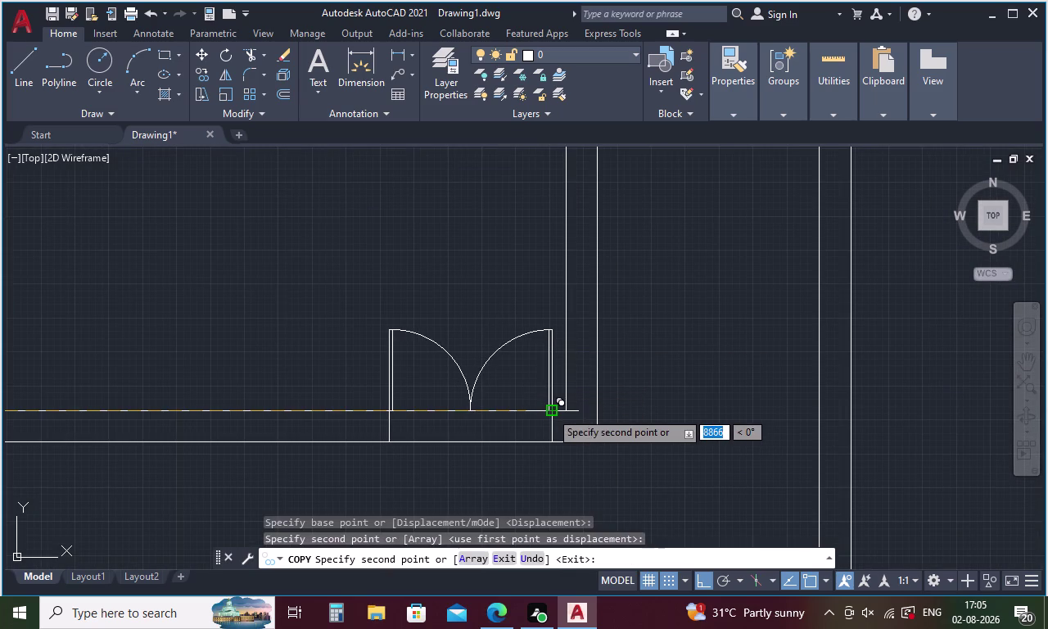
key(Escape)
scroll(down, 3)
scroll(down, 3)
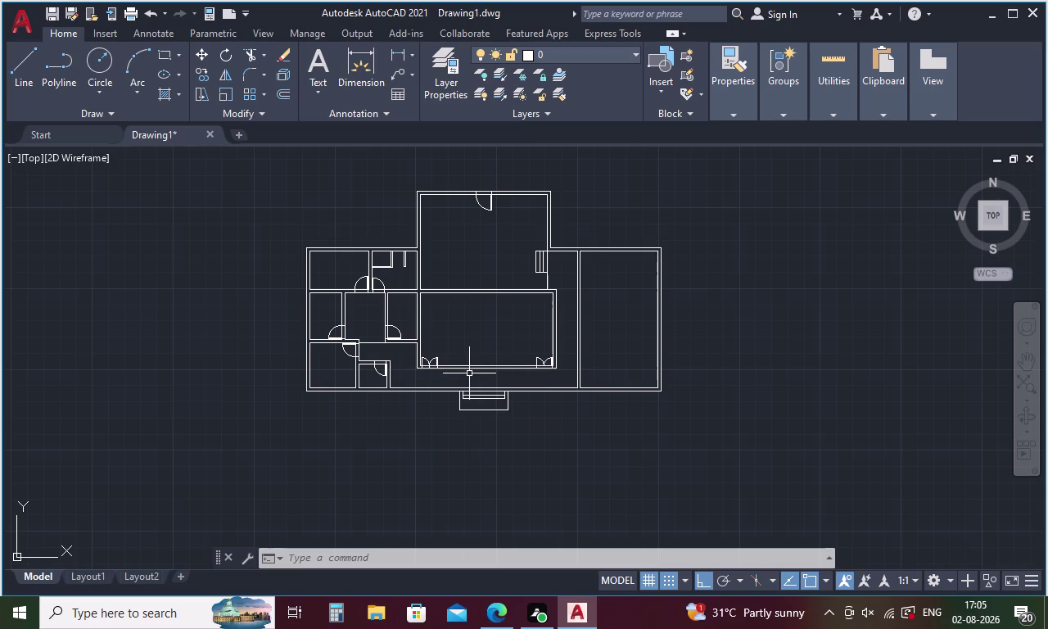
Try a line tracked 750 right of the lower wall's midpoint, then cancel the misplaced start.
scroll(up, 3)
key(Escape)
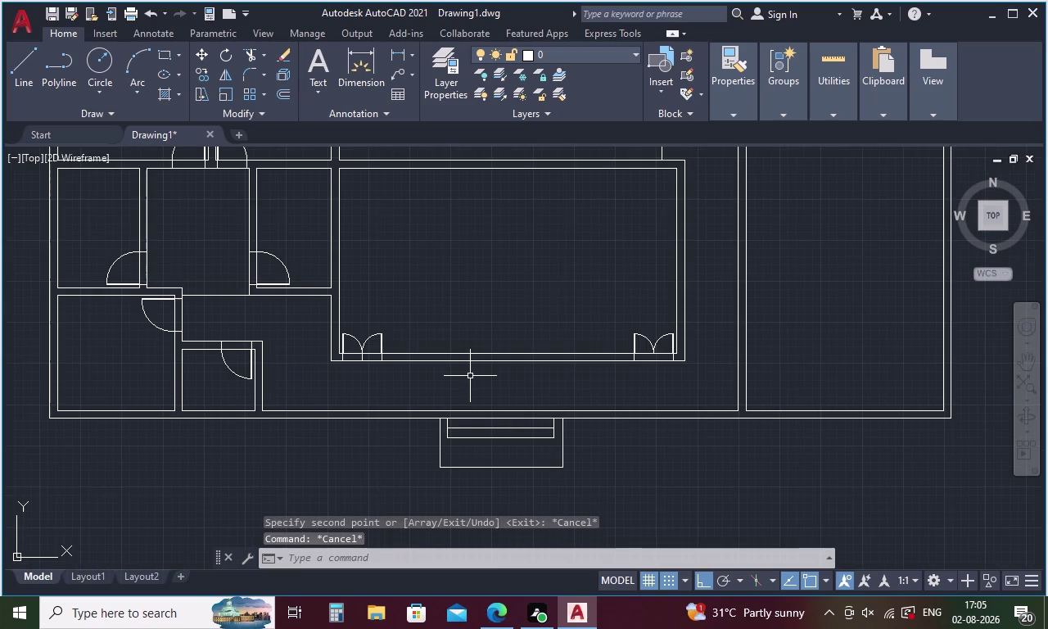
key(l)
key(Return)
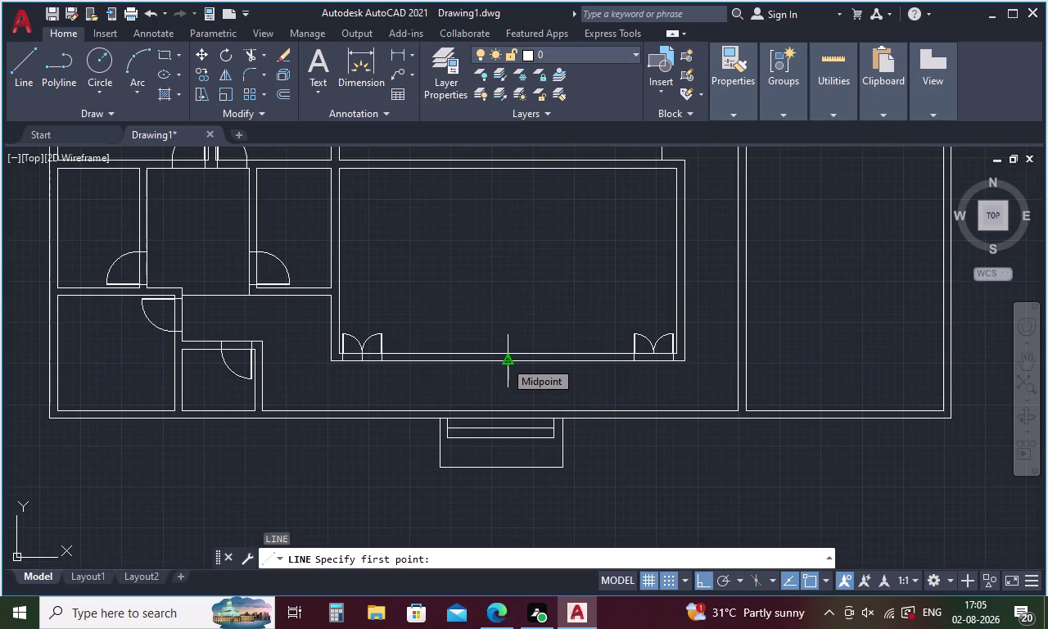
text(TL)
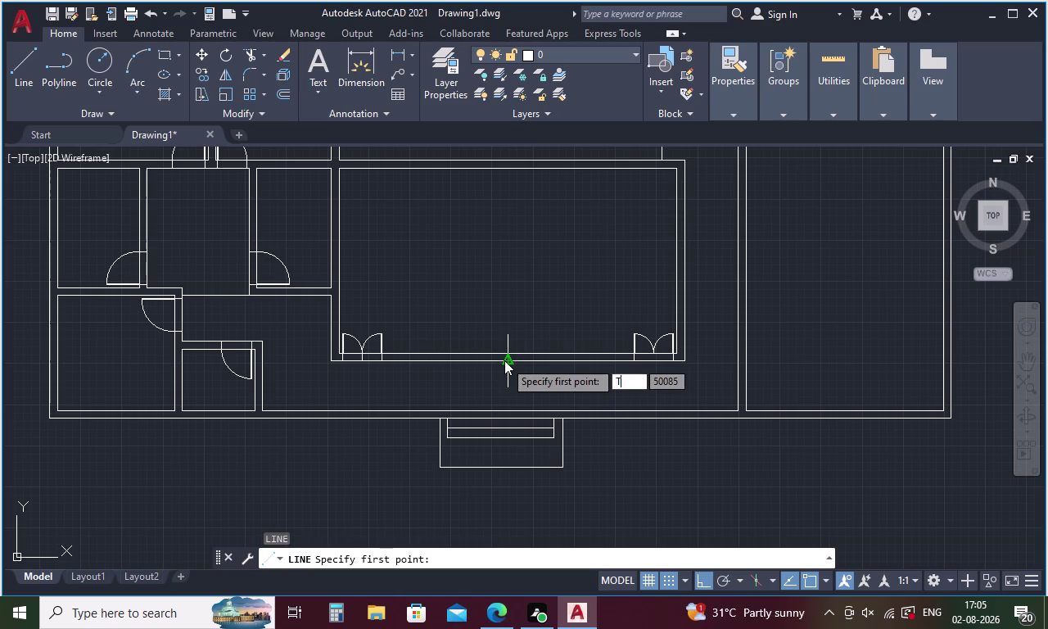
key(space)
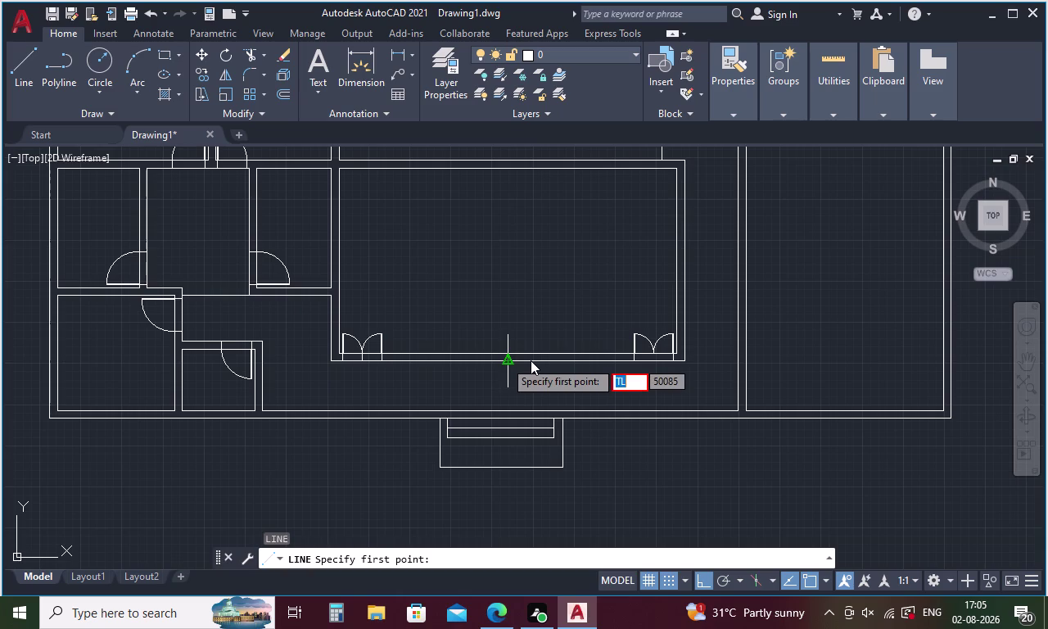
key(BackSpace)
text(TK)
key(space)
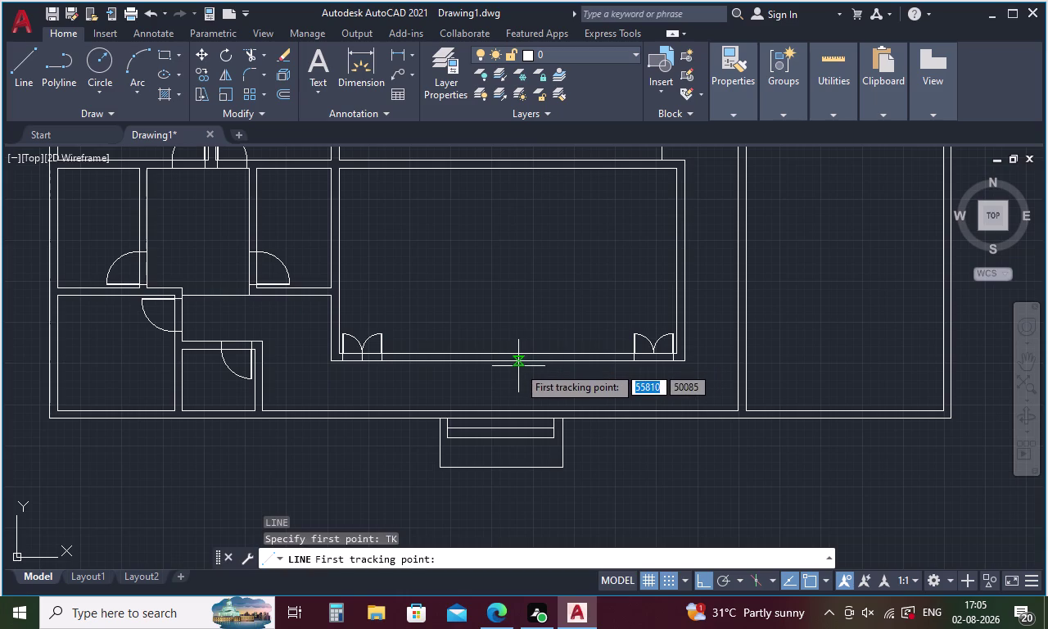
click(510, 361)
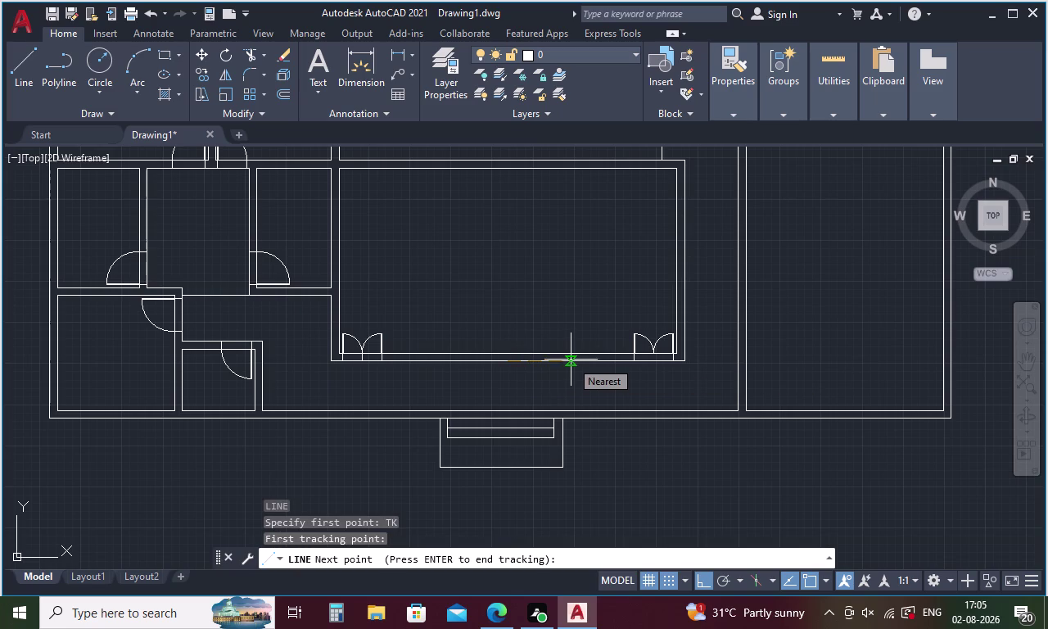
key(7)
key(5)
text(0)
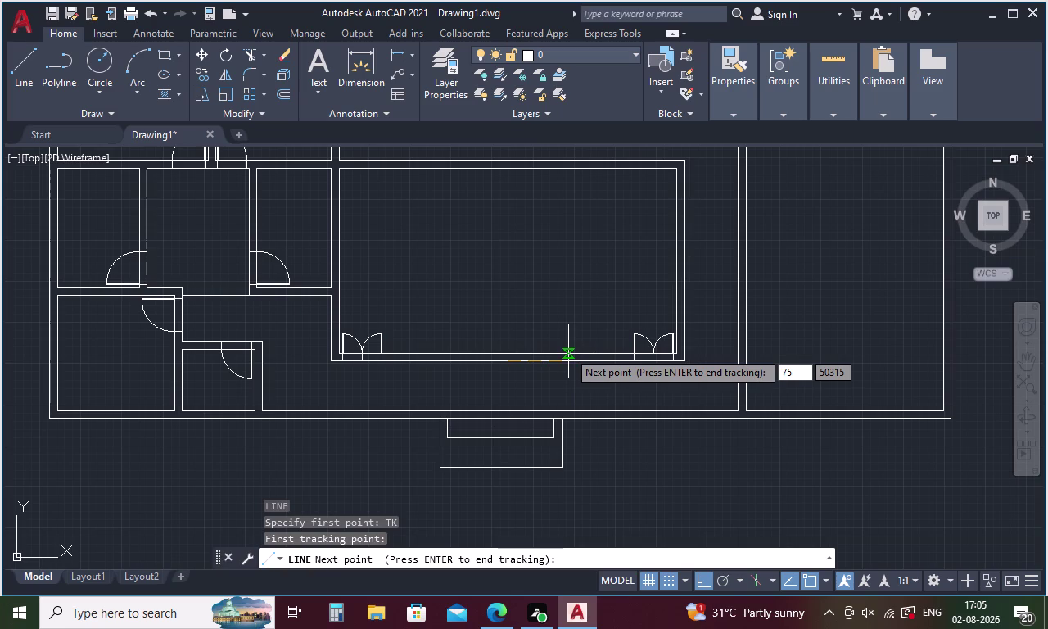
text(0)
key(space)
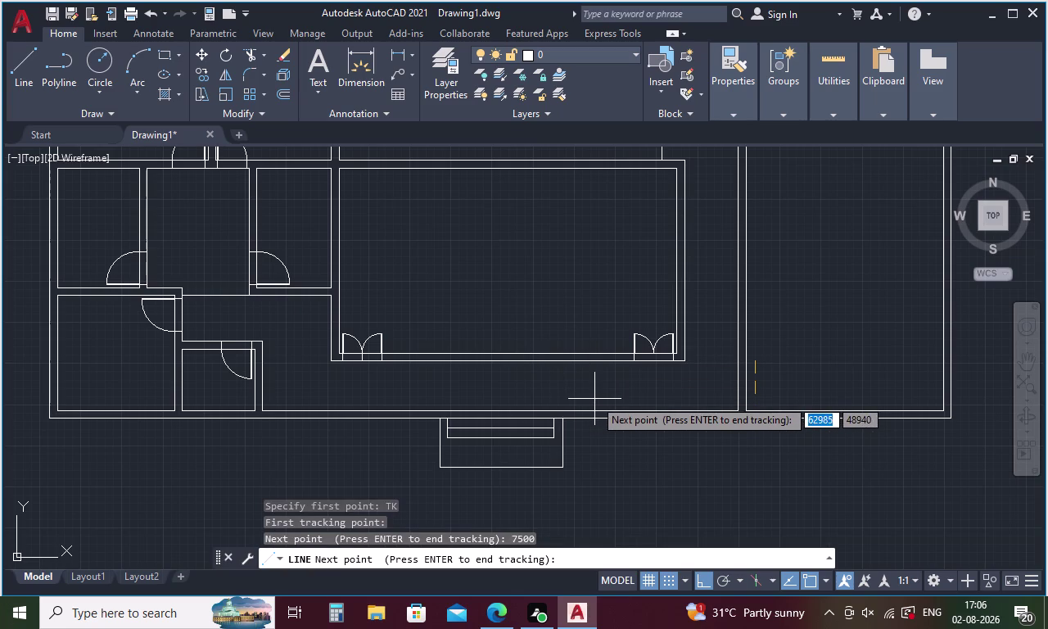
key(Escape)
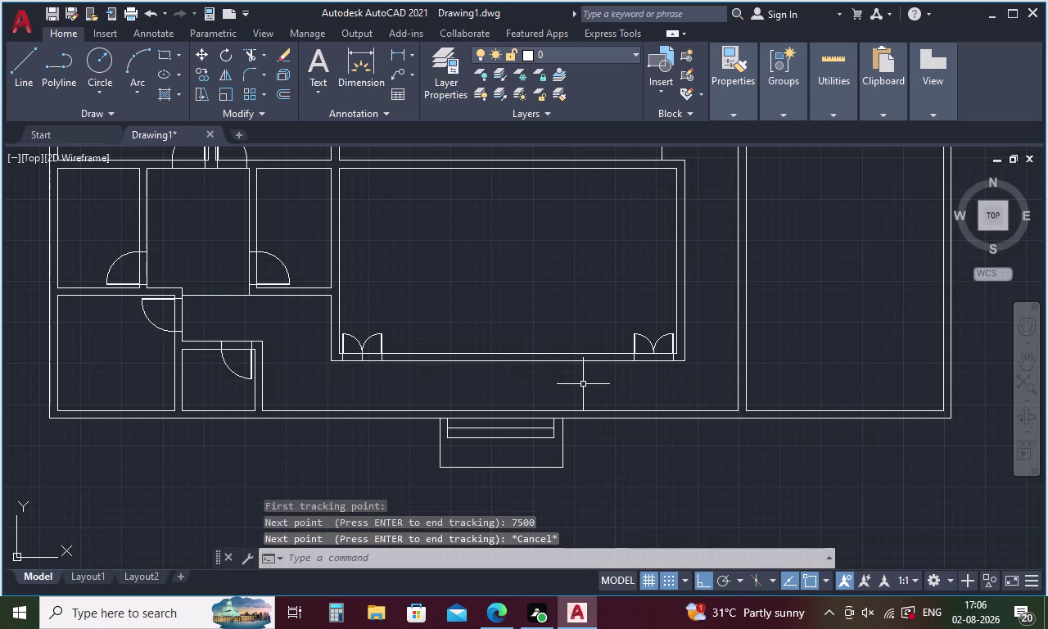
Draw a vertical line up across the wall, starting 750 right of its midpoint.
text(L T)
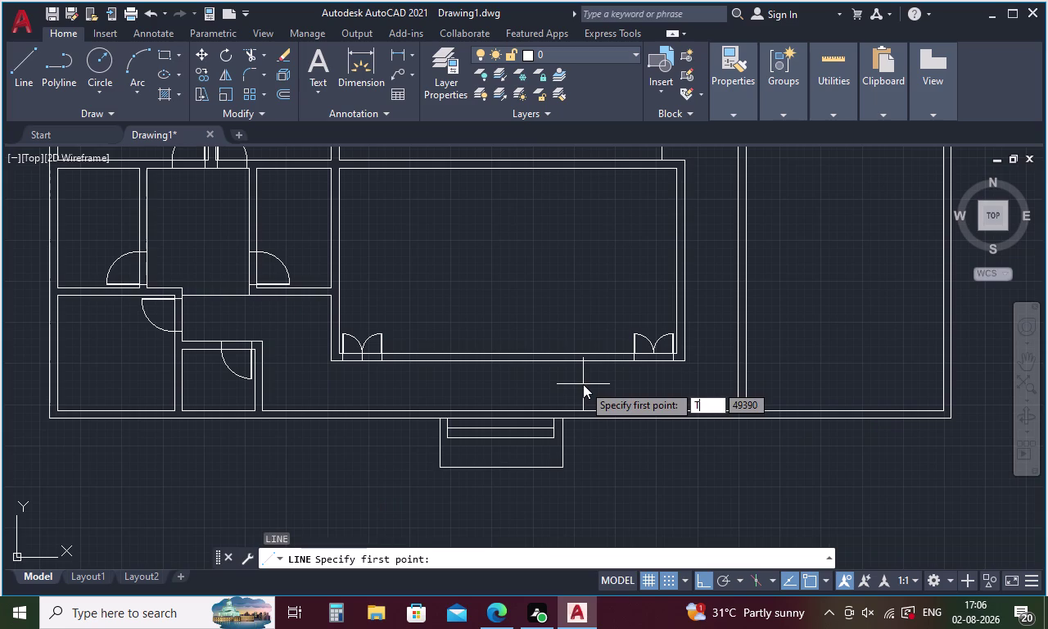
text(K)
key(space)
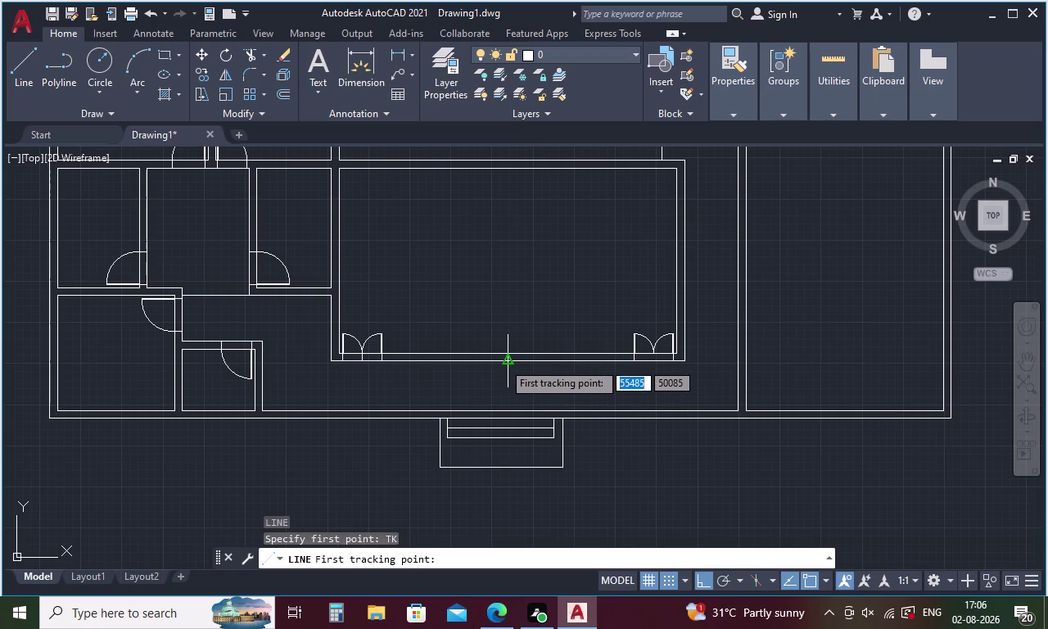
click(503, 362)
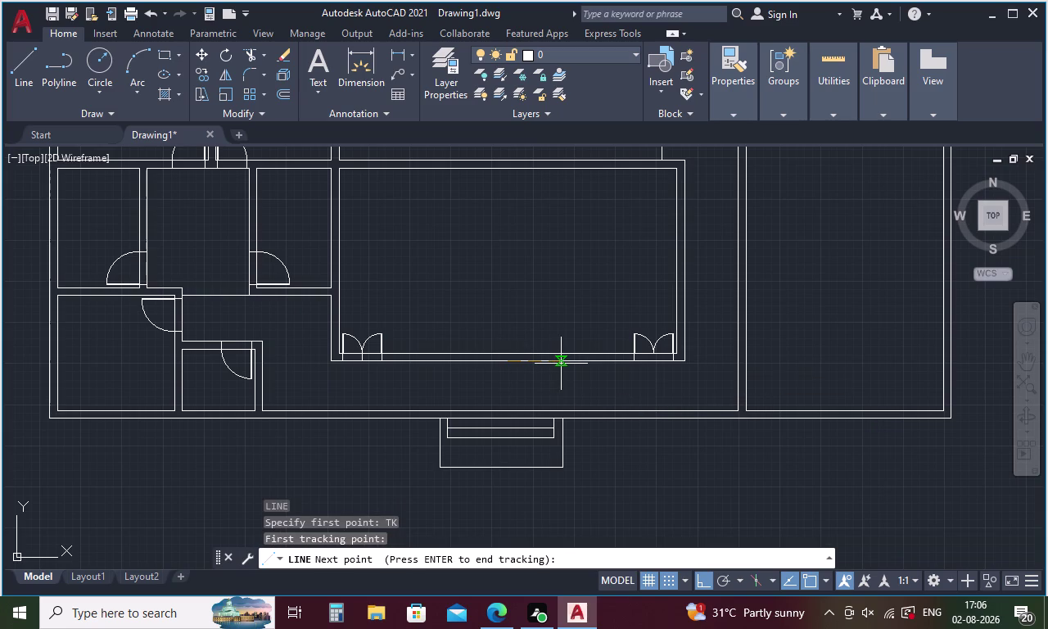
text(750)
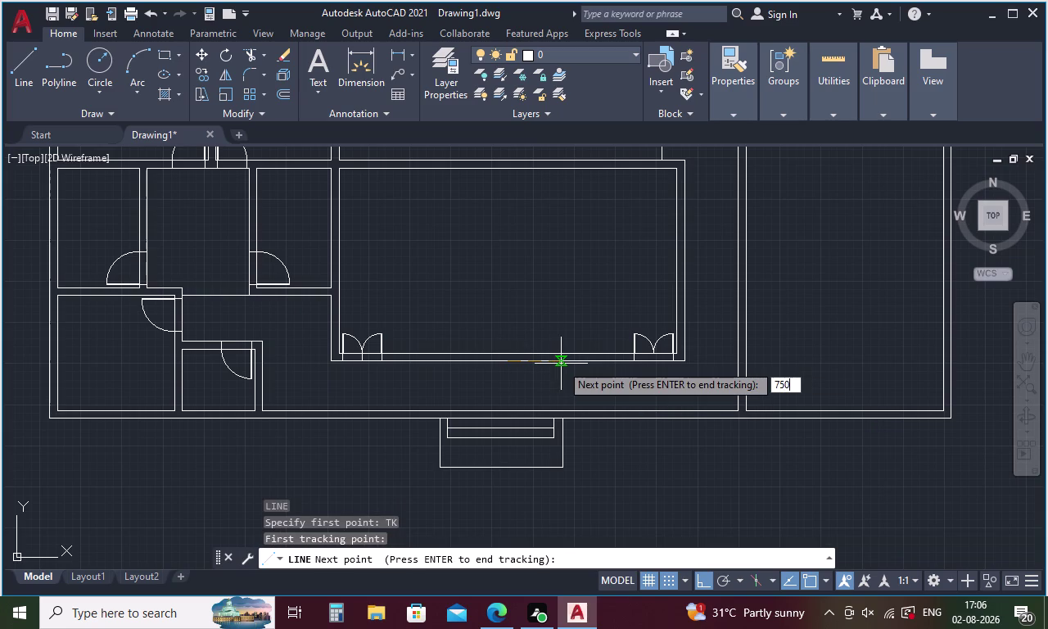
key(space)
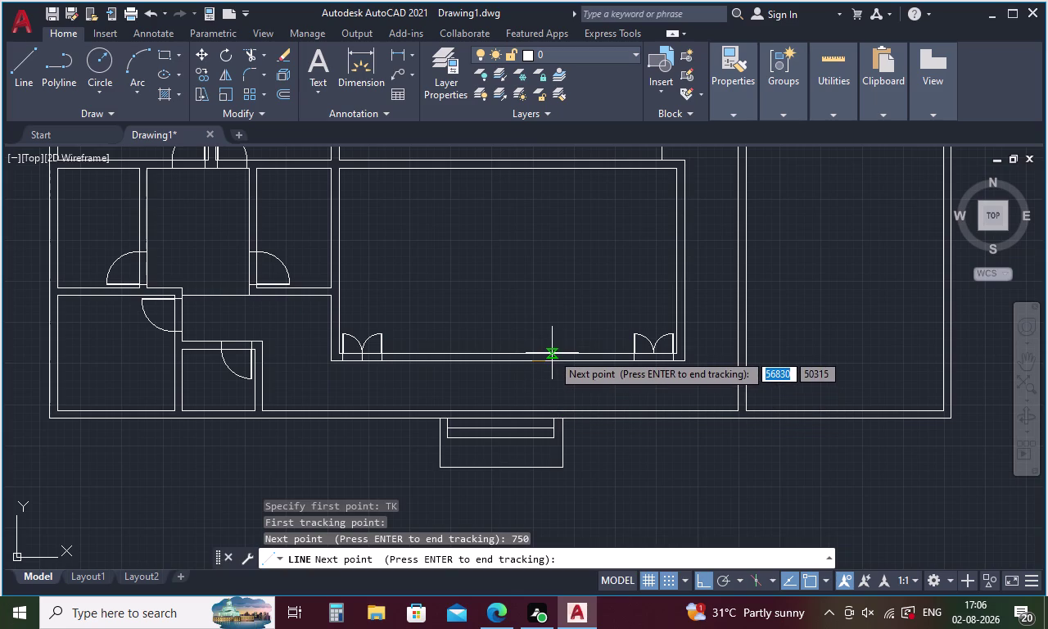
key(space)
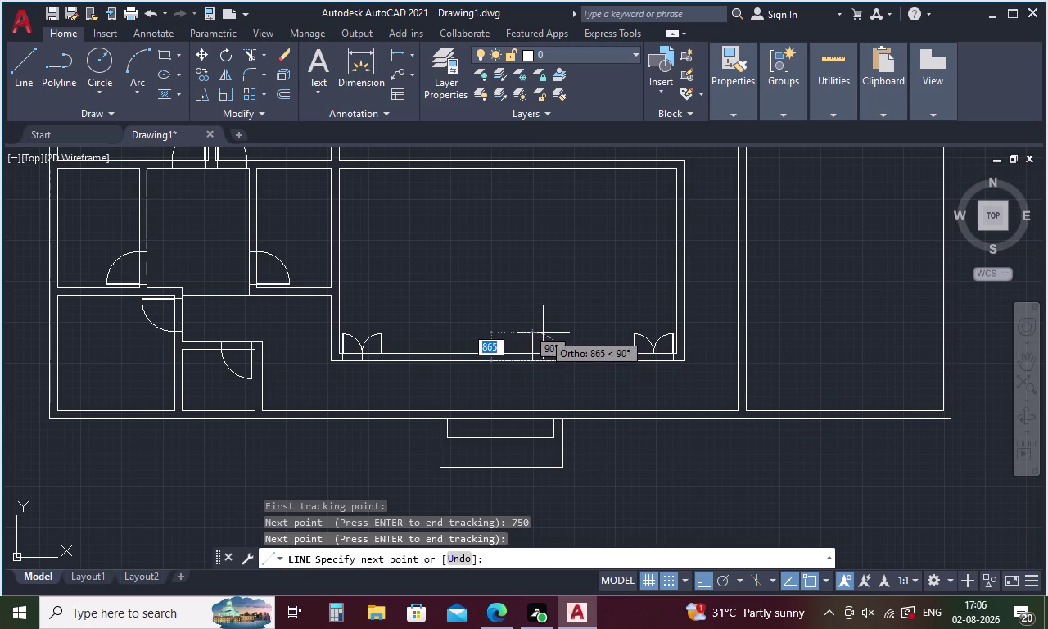
click(535, 355)
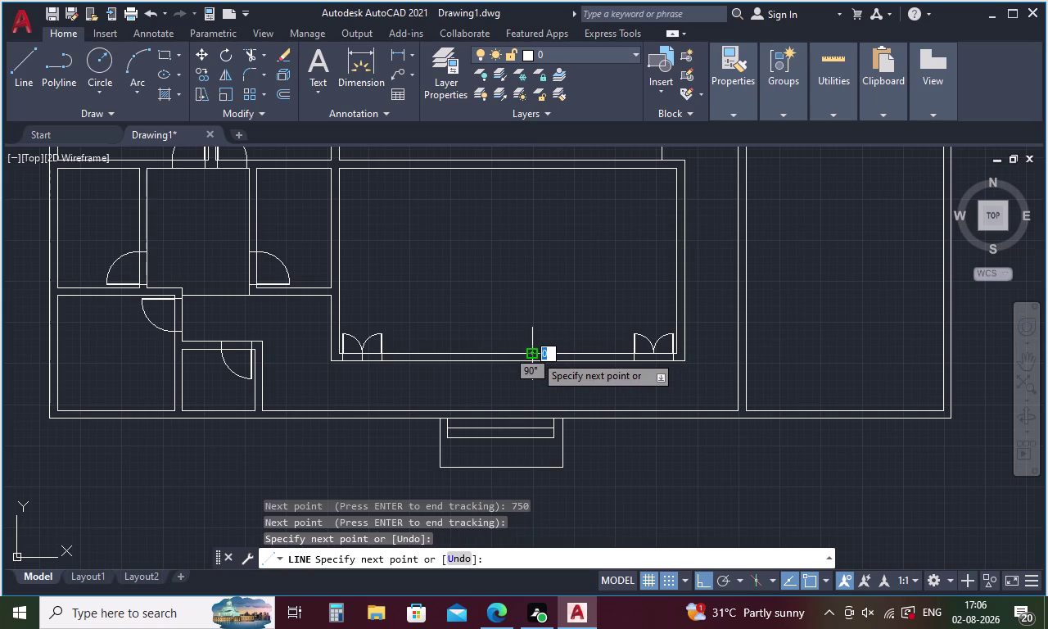
key(Escape)
Offset the vertical opening line 1500 to the left.
key(o)
key(Return)
scroll(up, 3)
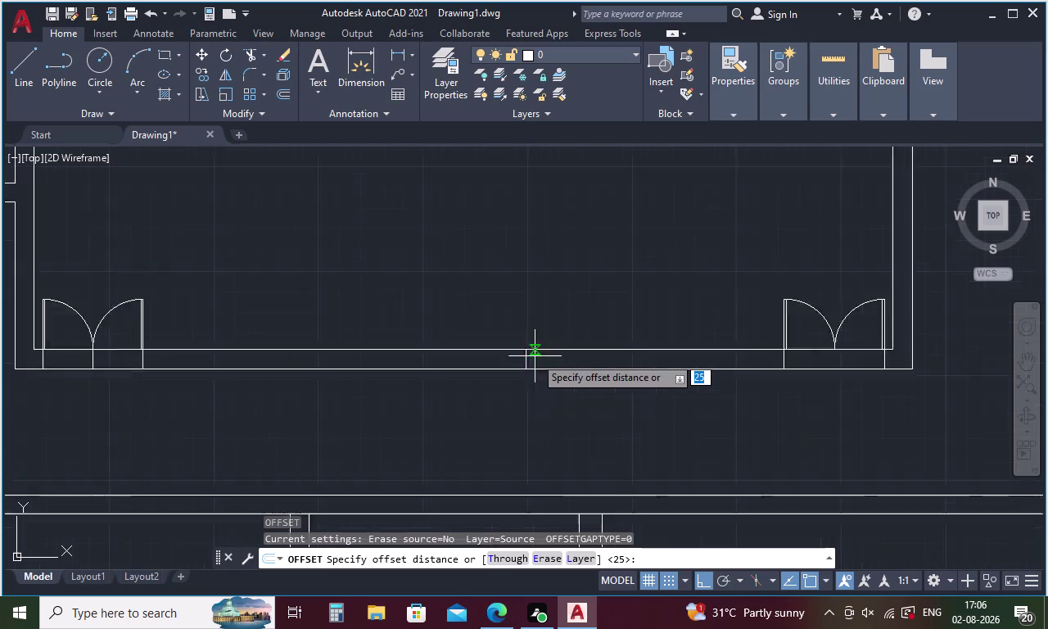
scroll(up, 3)
scroll(down, 3)
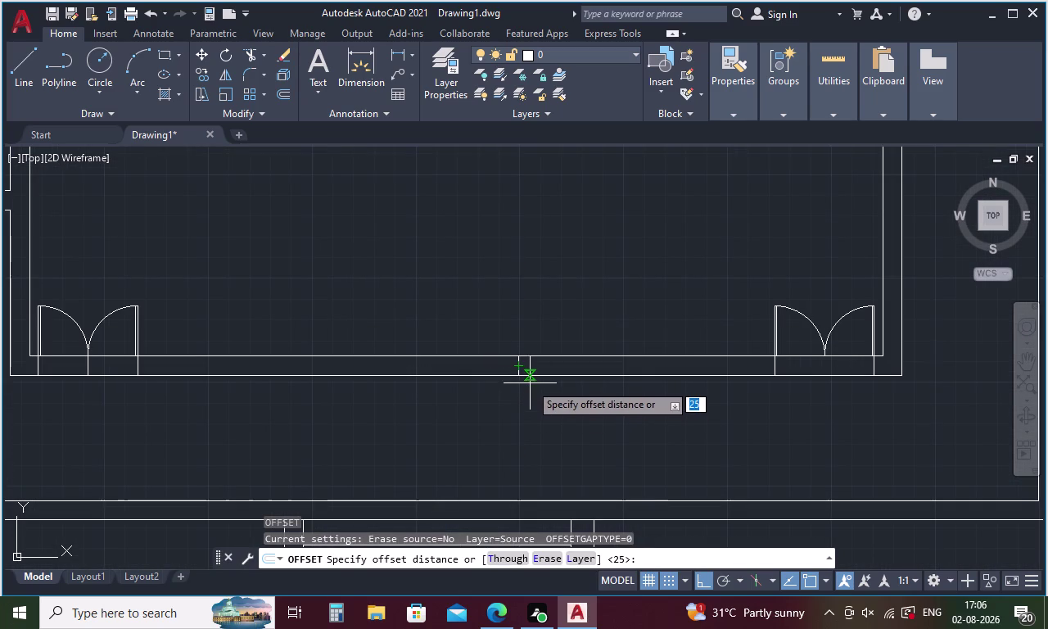
key(1)
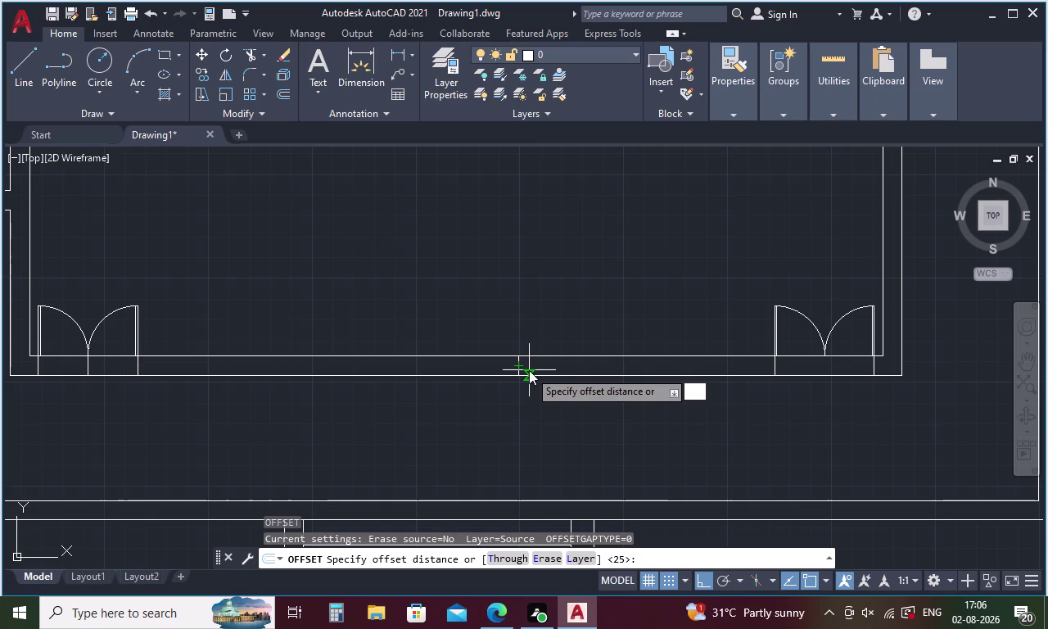
text(500)
key(Return)
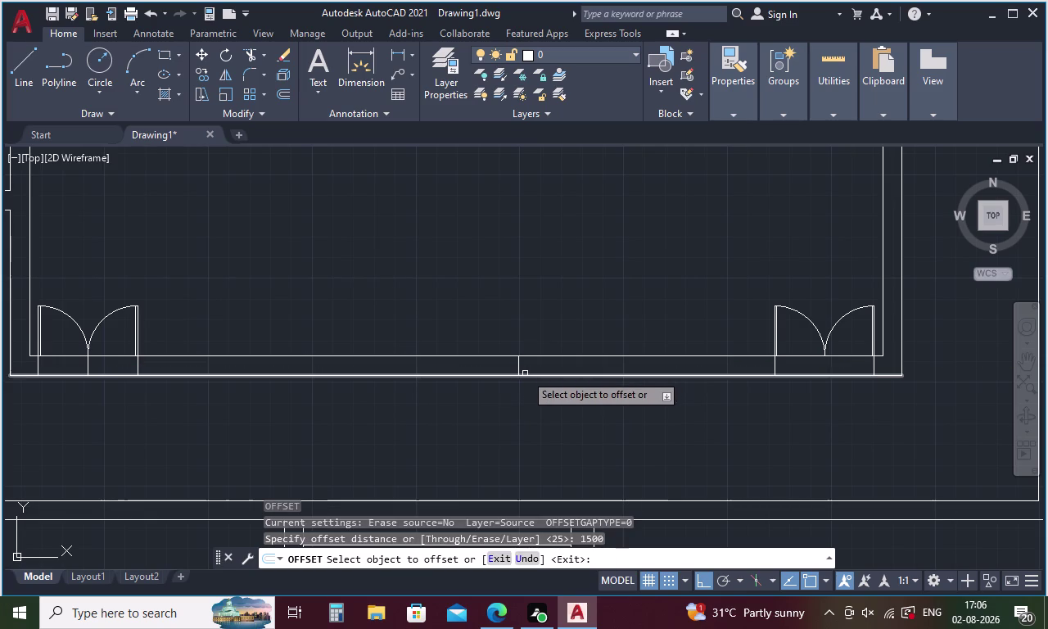
click(516, 361)
click(467, 365)
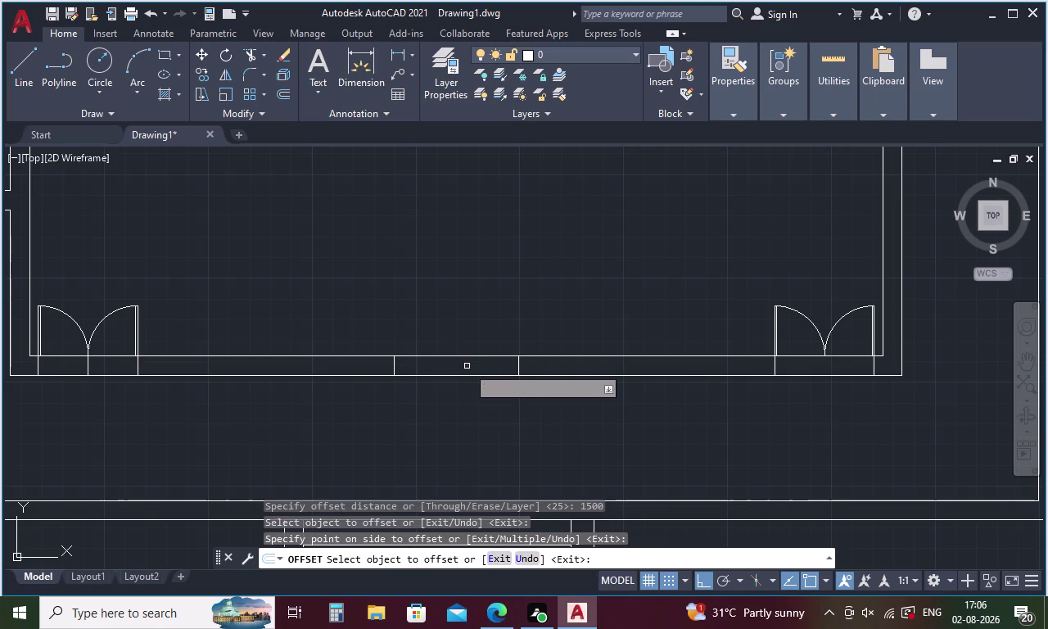
key(Escape)
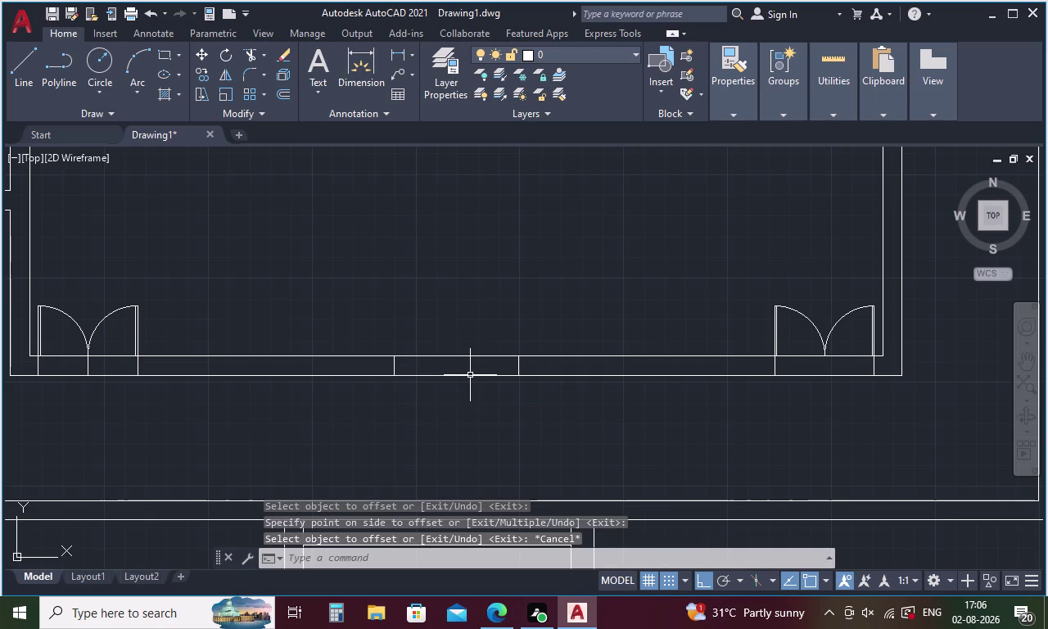
Draw a line joining the left and right opening edges.
key(l)
key(Return)
click(396, 360)
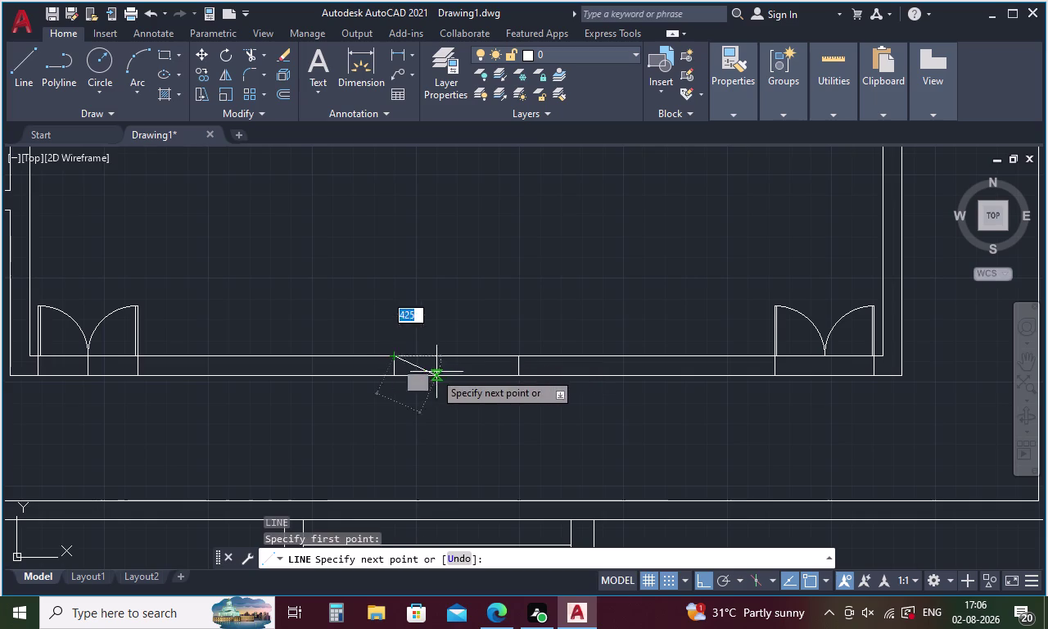
click(514, 358)
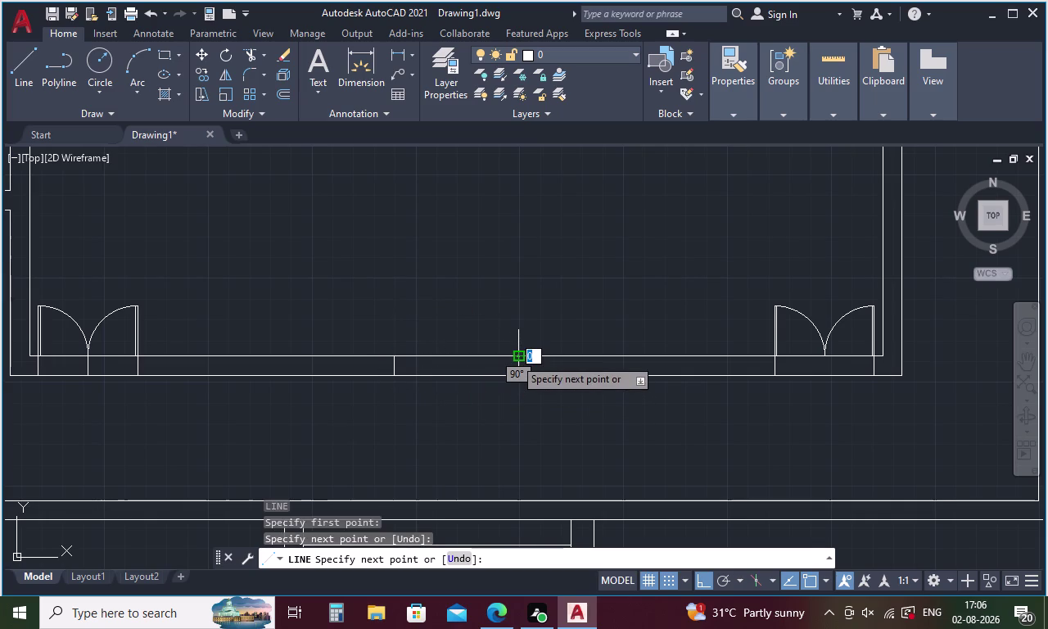
key(Escape)
Offset the spanning line 120 into the wall.
key(o)
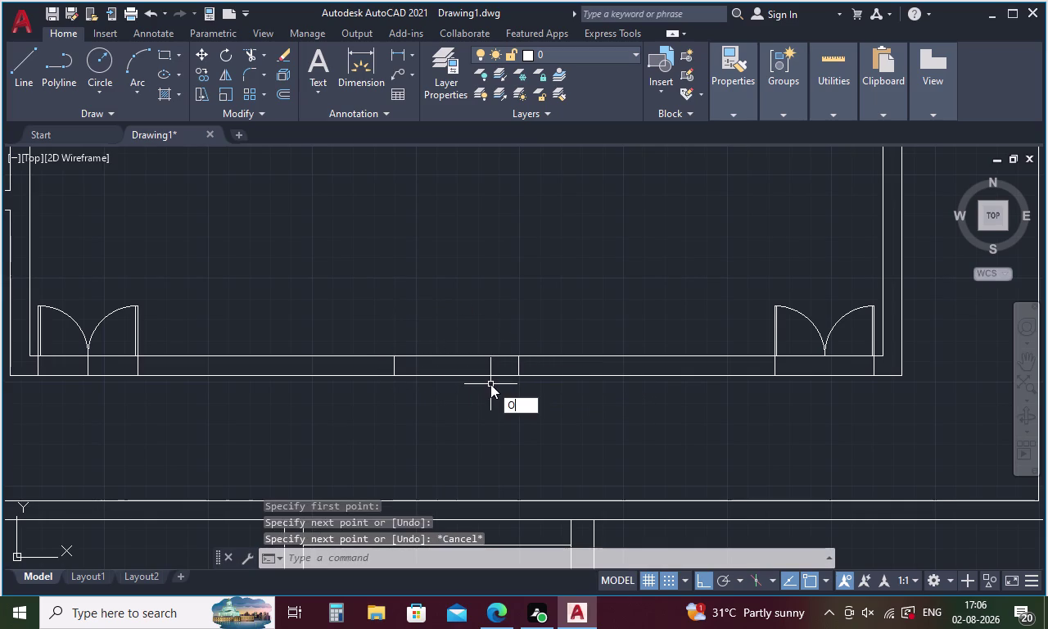
key(Return)
text(1)
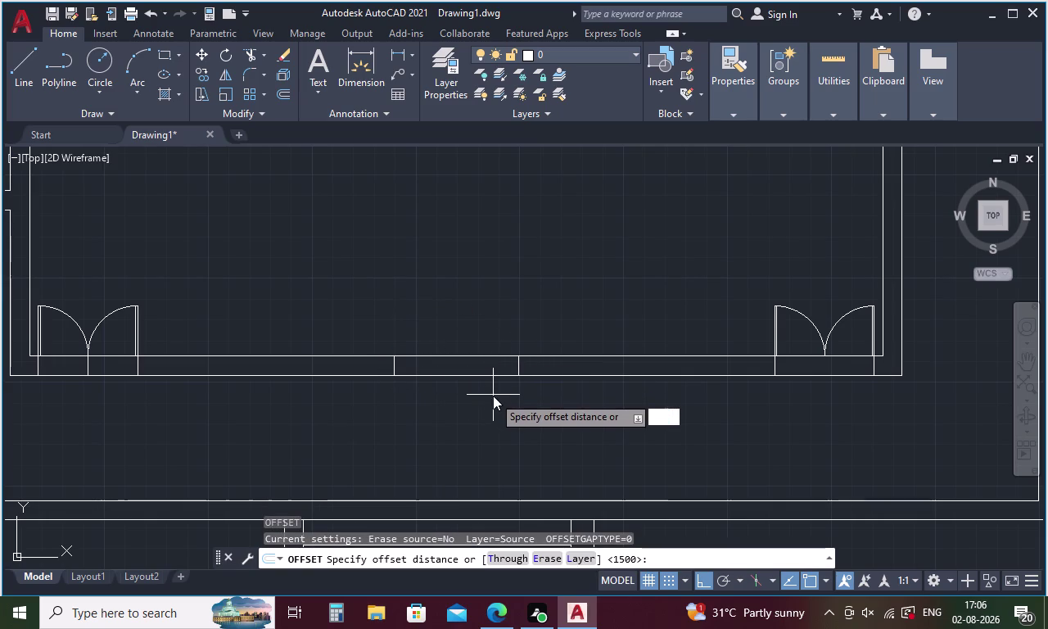
text(20)
key(space)
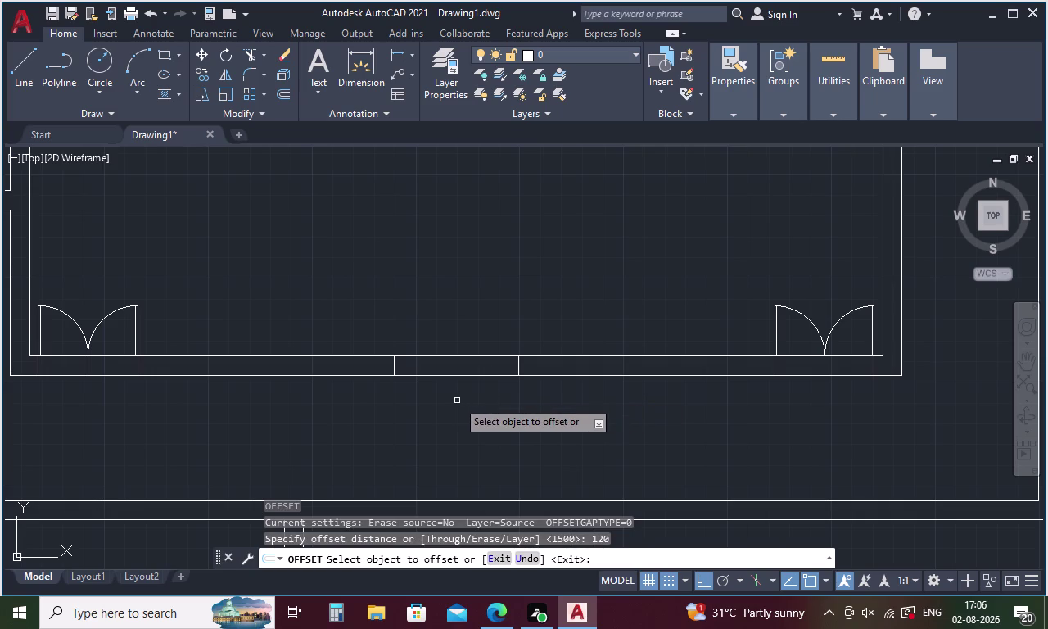
click(441, 354)
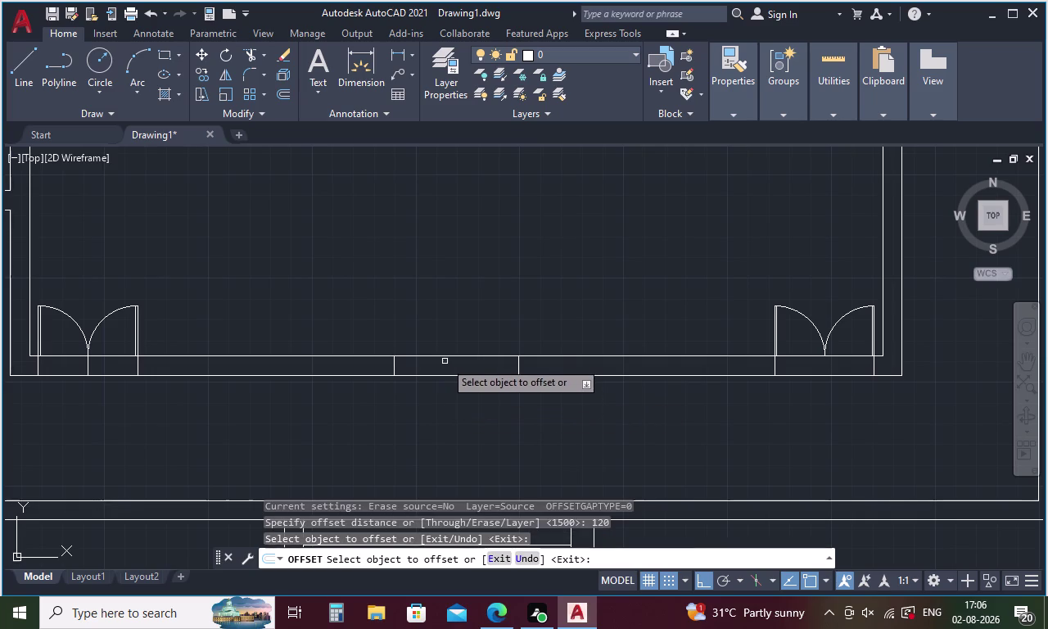
click(446, 358)
click(447, 371)
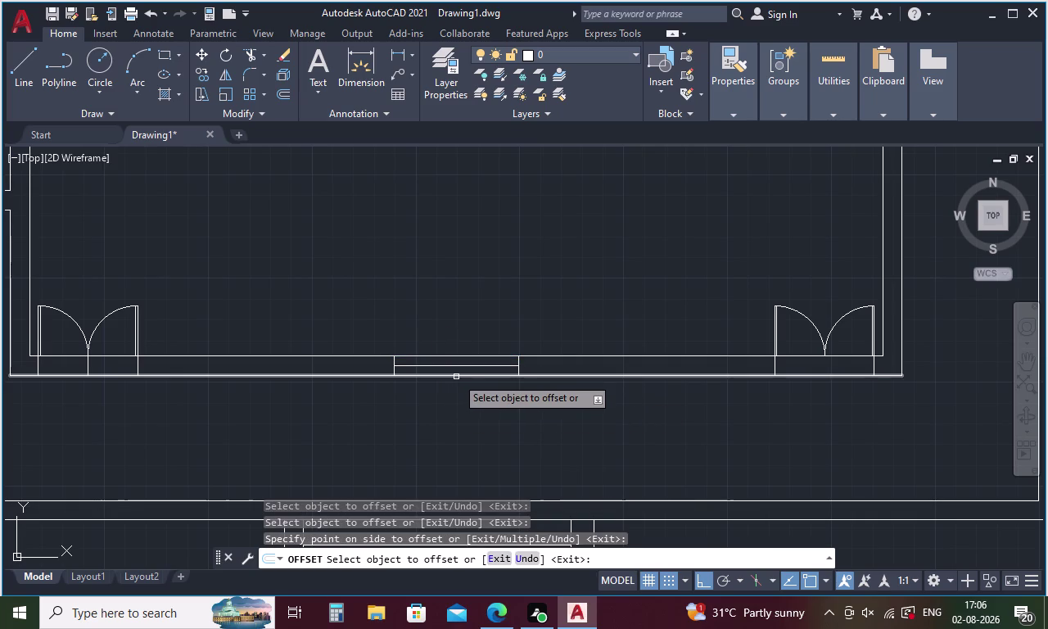
key(Escape)
Draw a trial line 115 and 120 from the opening's left end, then delete the stray piece.
key(l)
key(Return)
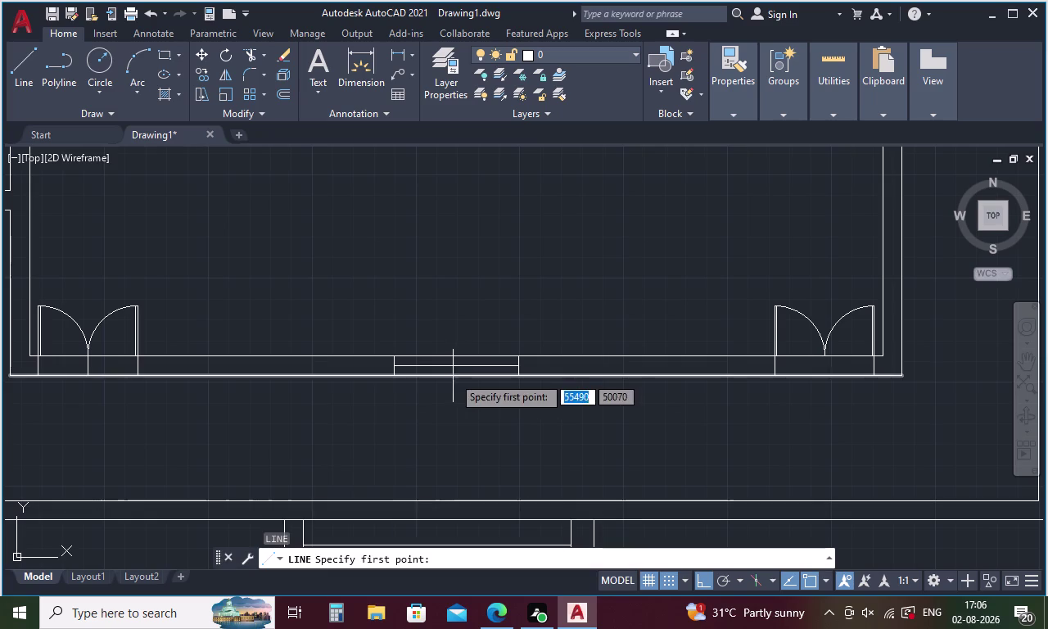
click(394, 370)
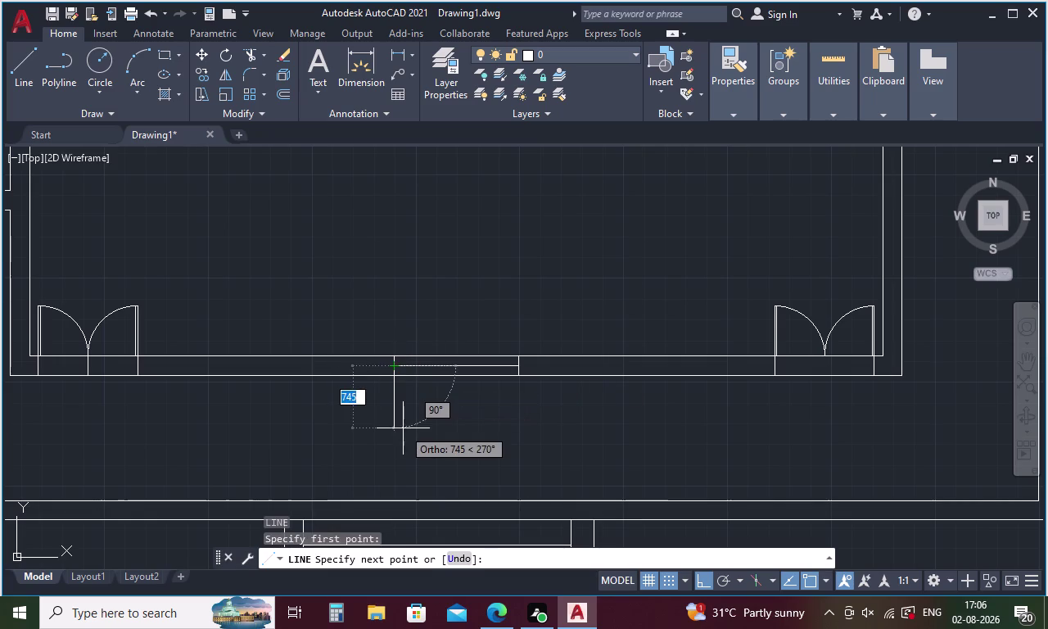
text(115)
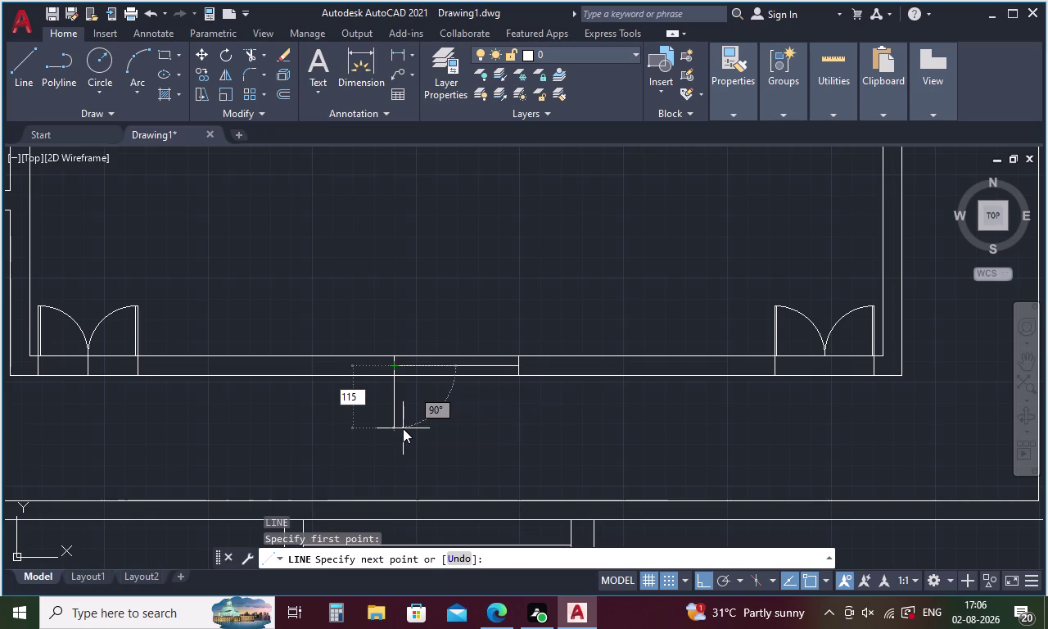
key(space)
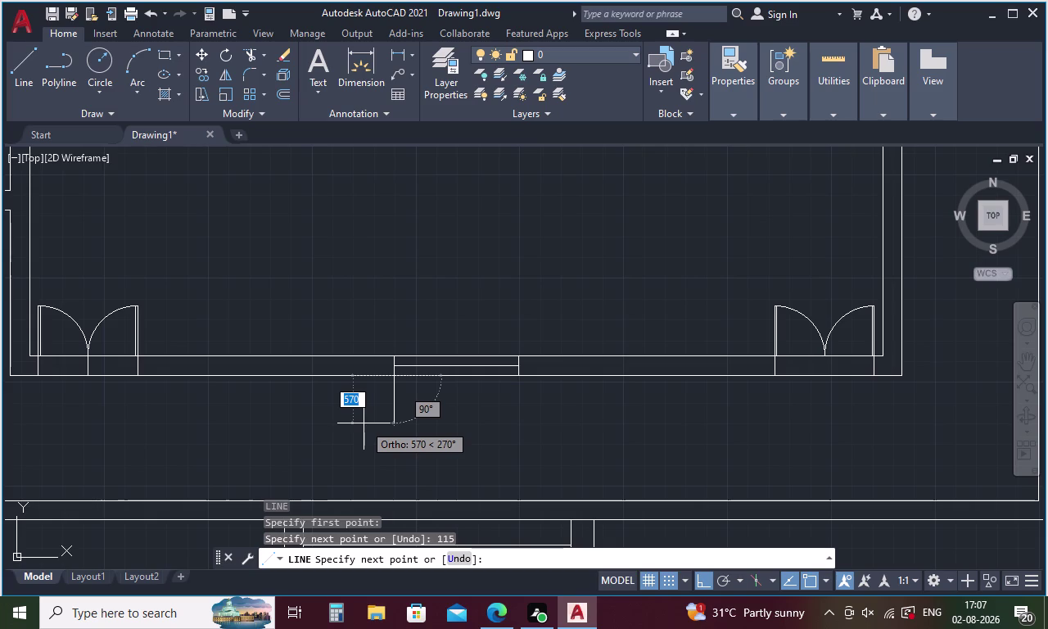
text(120)
key(space)
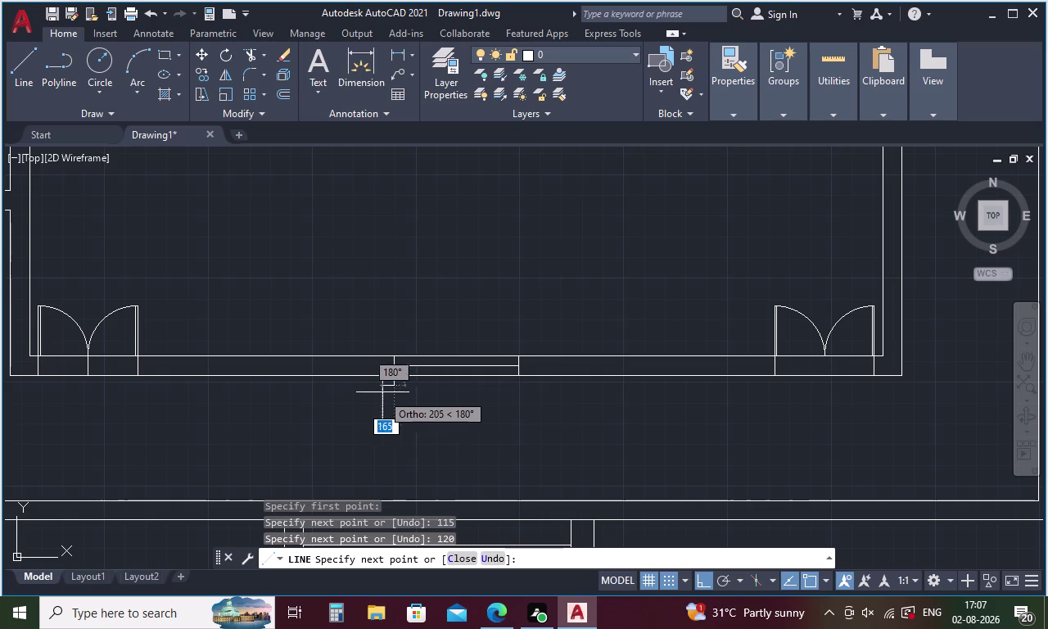
key(Escape)
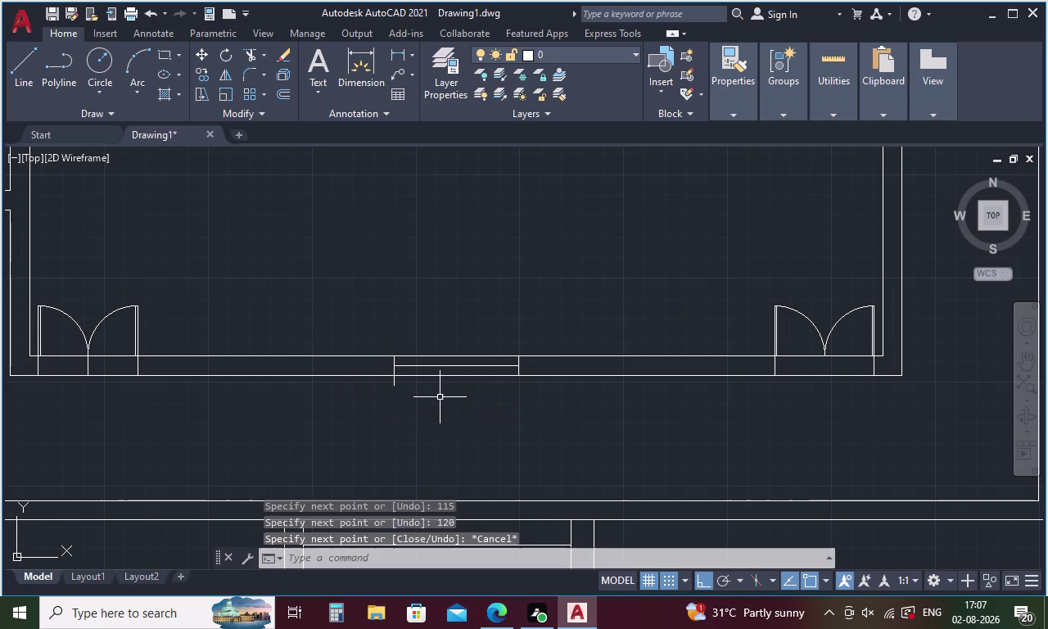
click(394, 387)
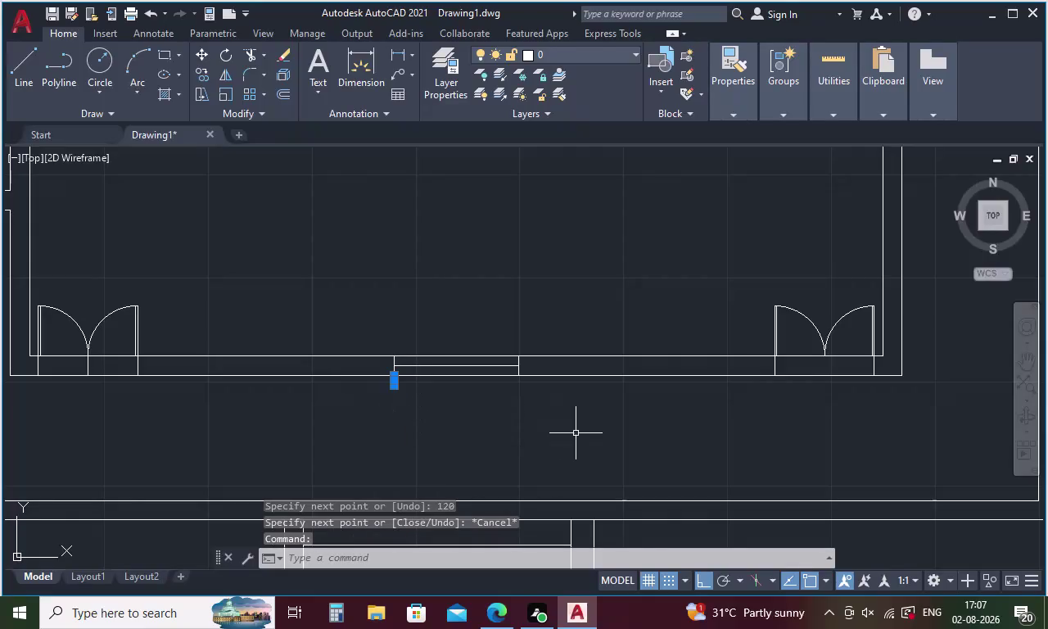
key(Delete)
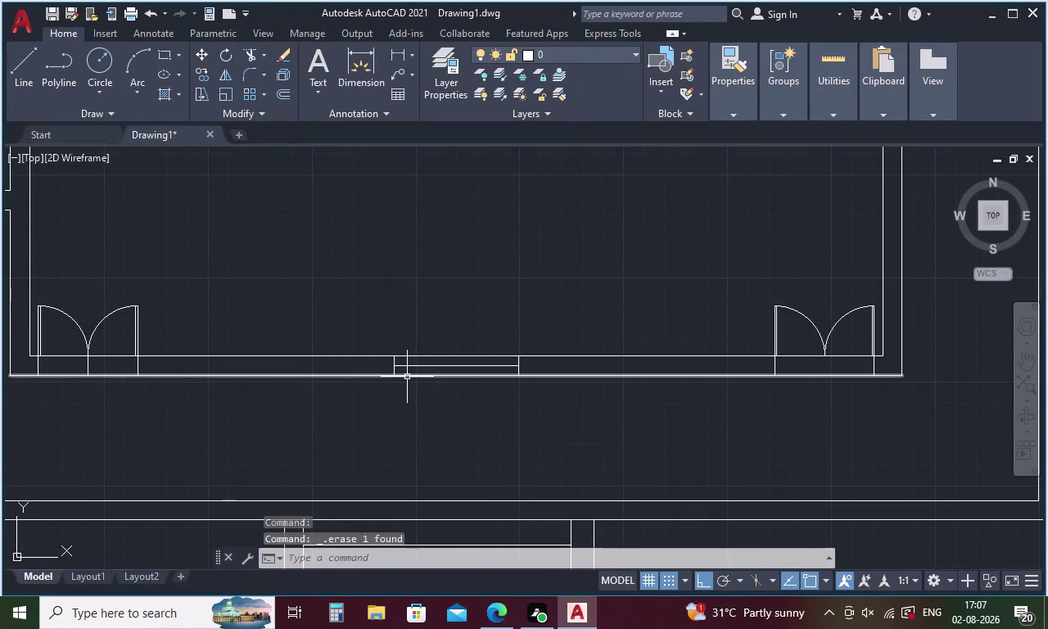
Redraw a 115 trial line from the left corner, then delete the overlapping leftover vertical lines.
key(l)
key(Return)
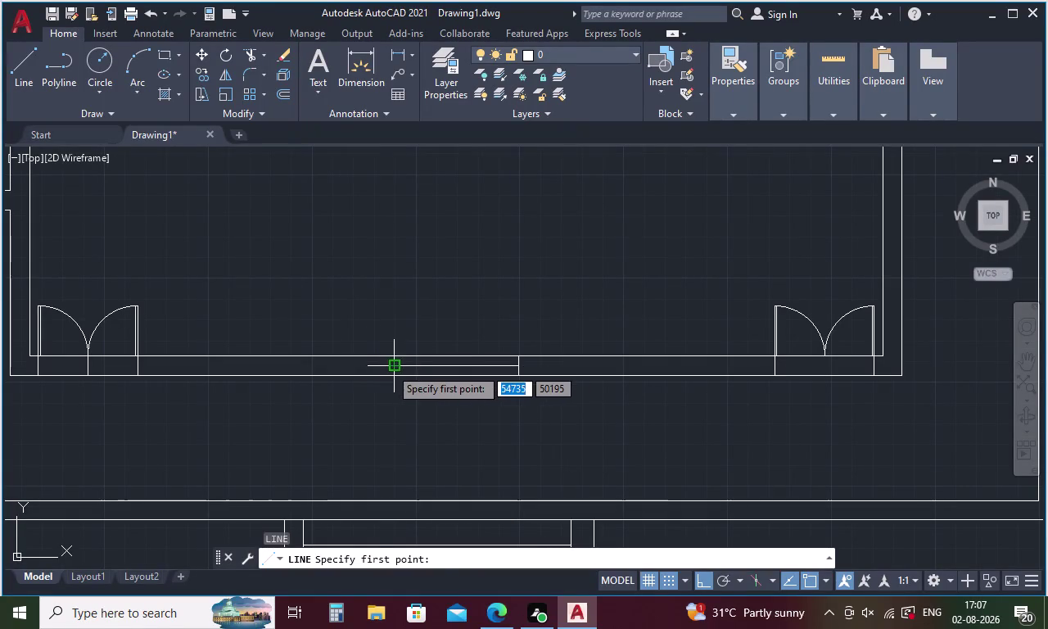
click(389, 368)
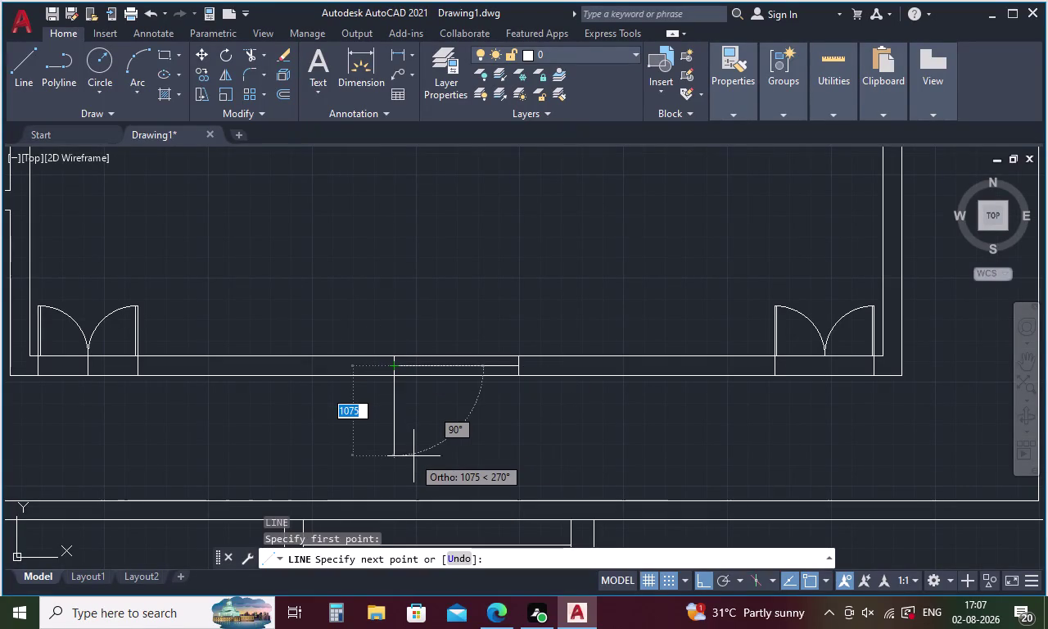
text(115)
key(space)
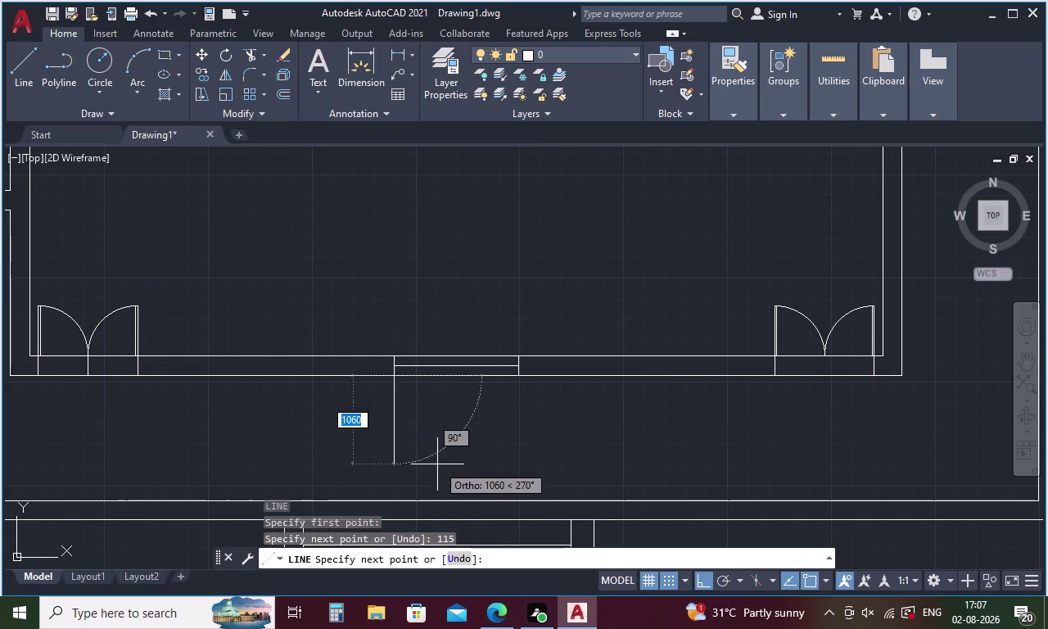
key(Escape)
scroll(up, 3)
click(374, 400)
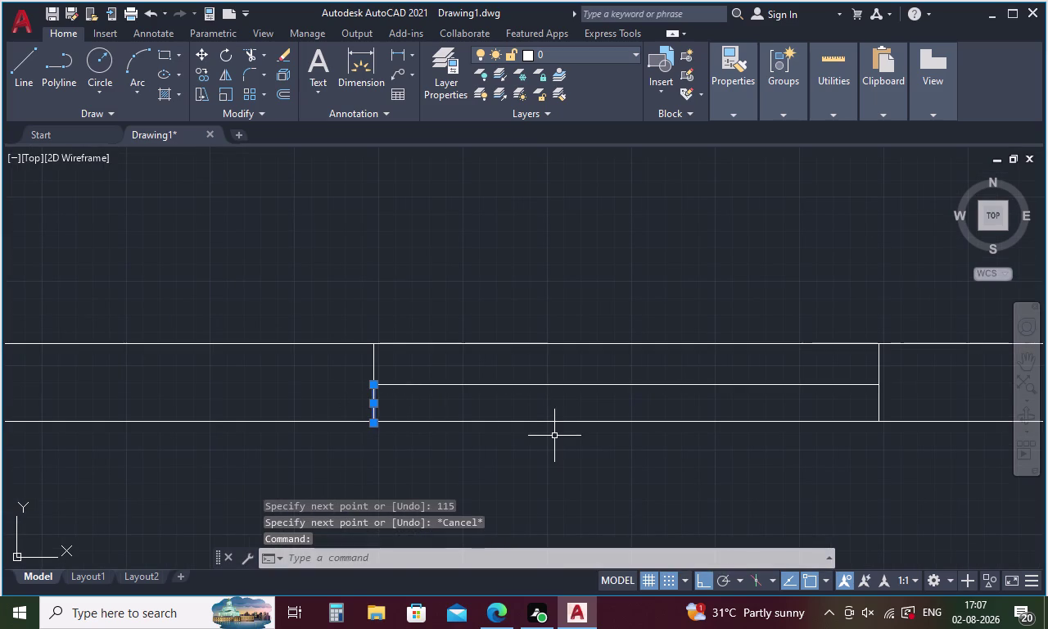
key(Delete)
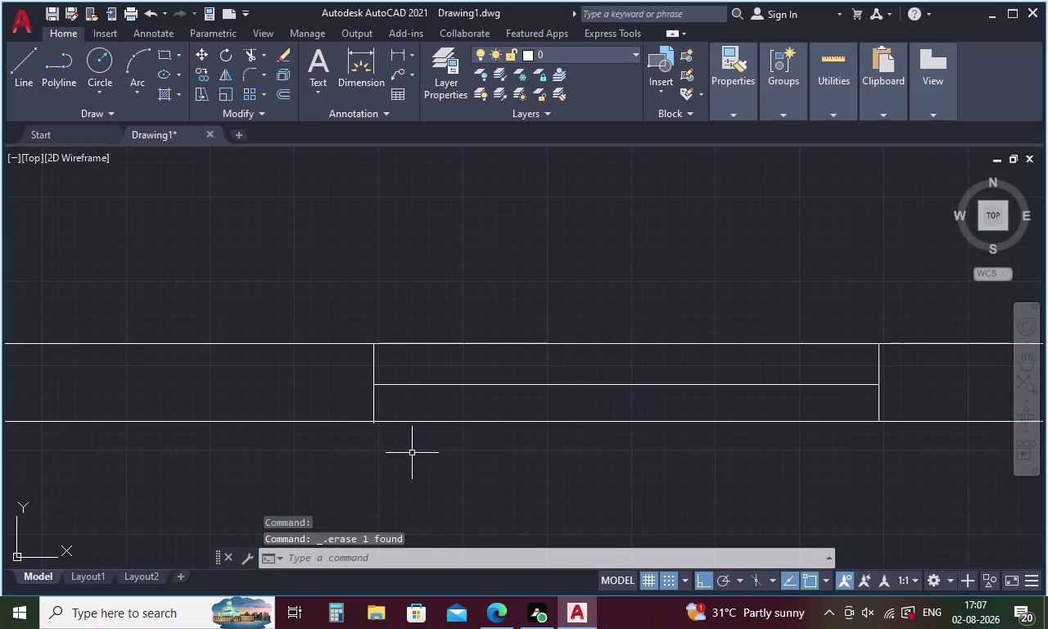
click(375, 400)
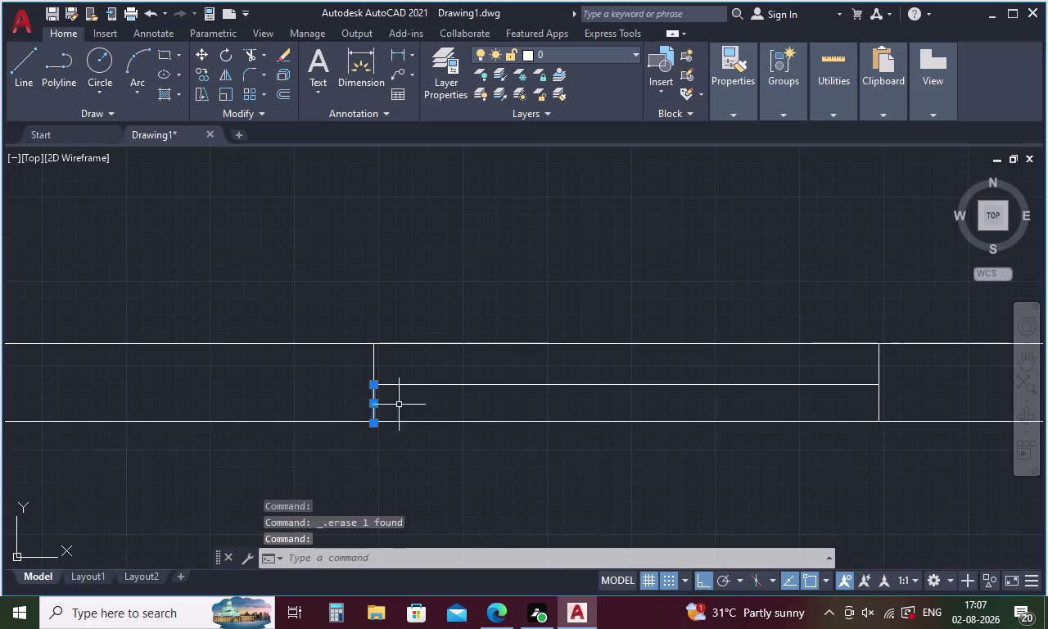
key(Delete)
key(l)
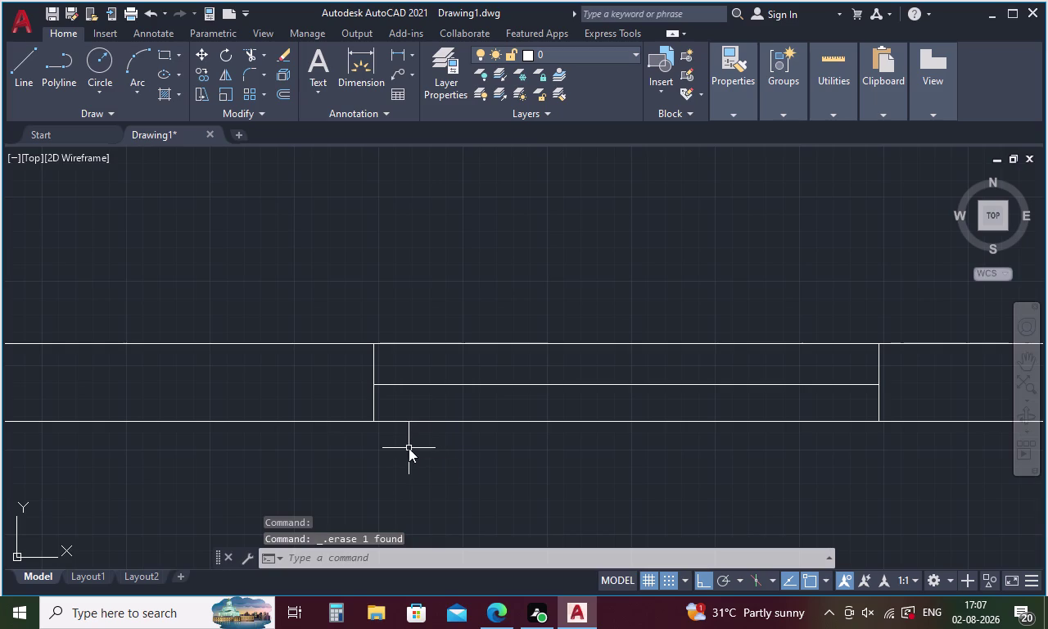
key(Return)
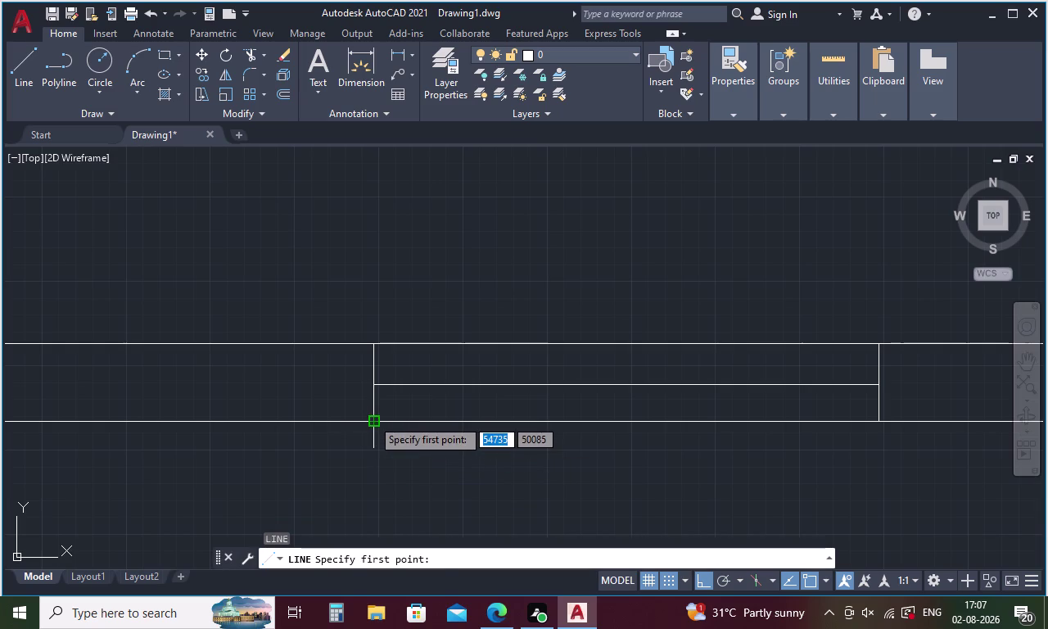
Draw the step outline: 115 down, 100 left, then back up to the wall.
click(371, 418)
text(11)
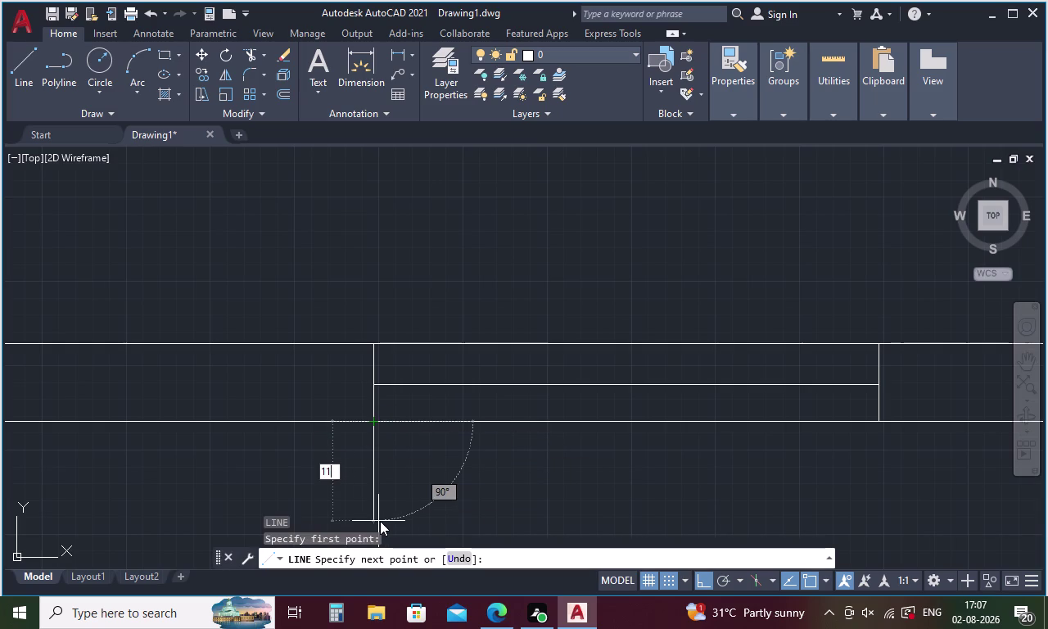
text(5)
key(space)
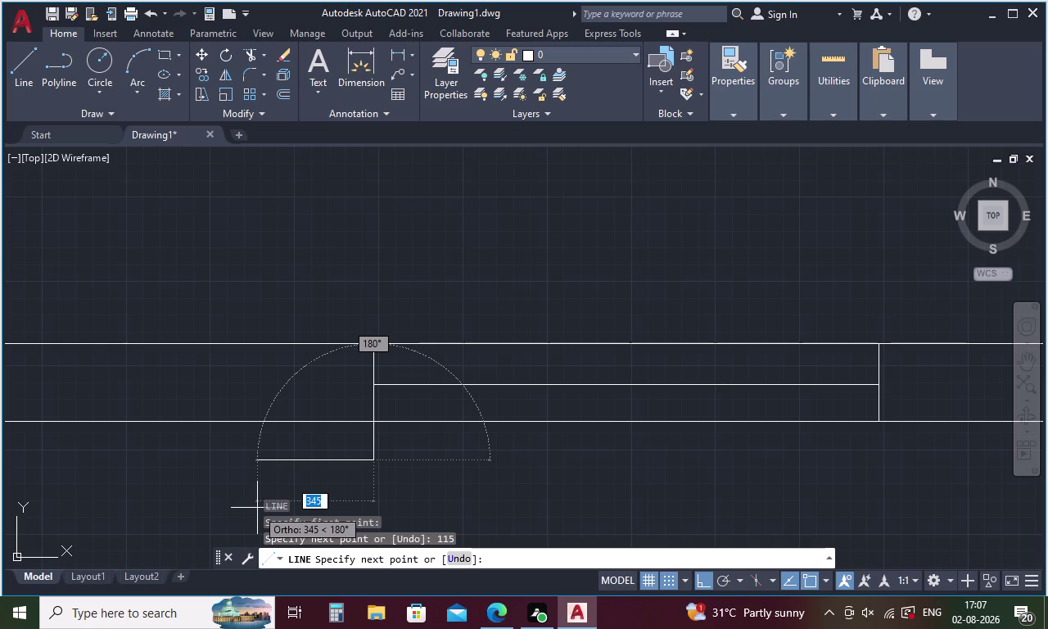
key(1)
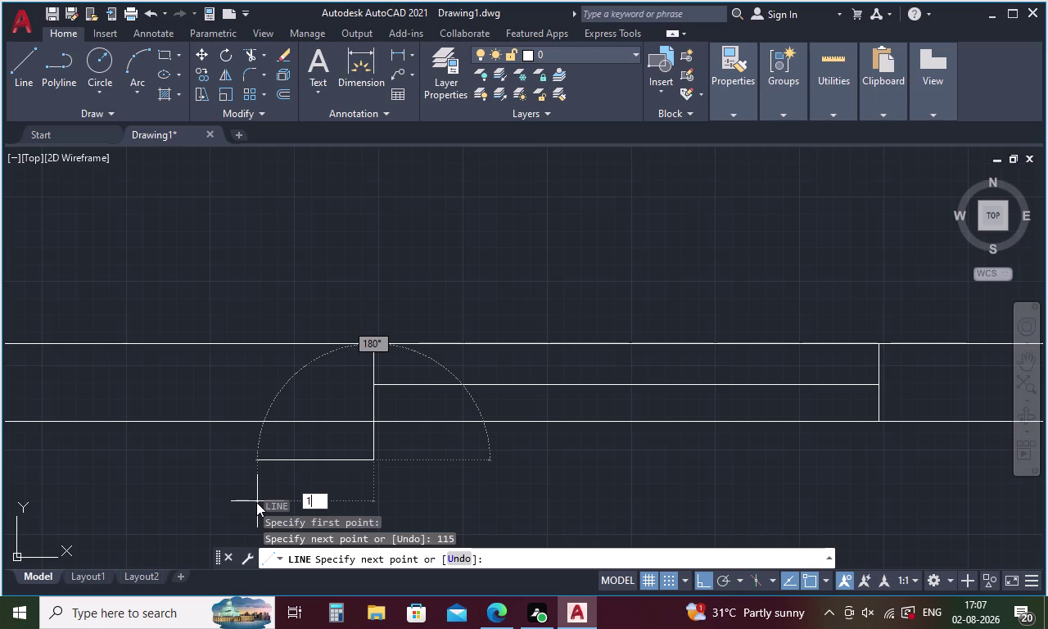
text(00)
key(space)
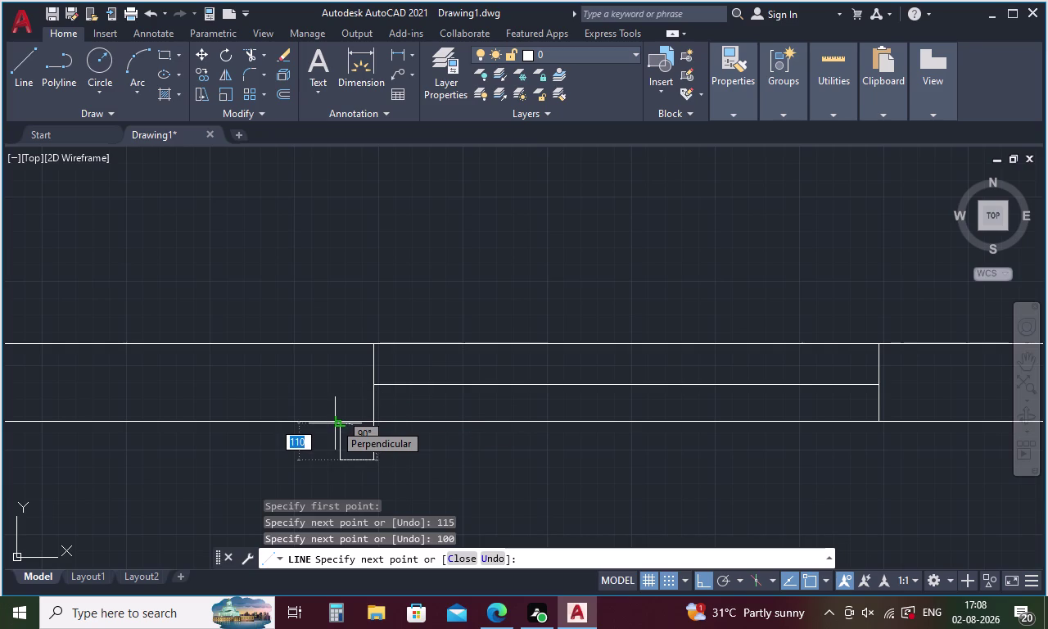
scroll(down, 3)
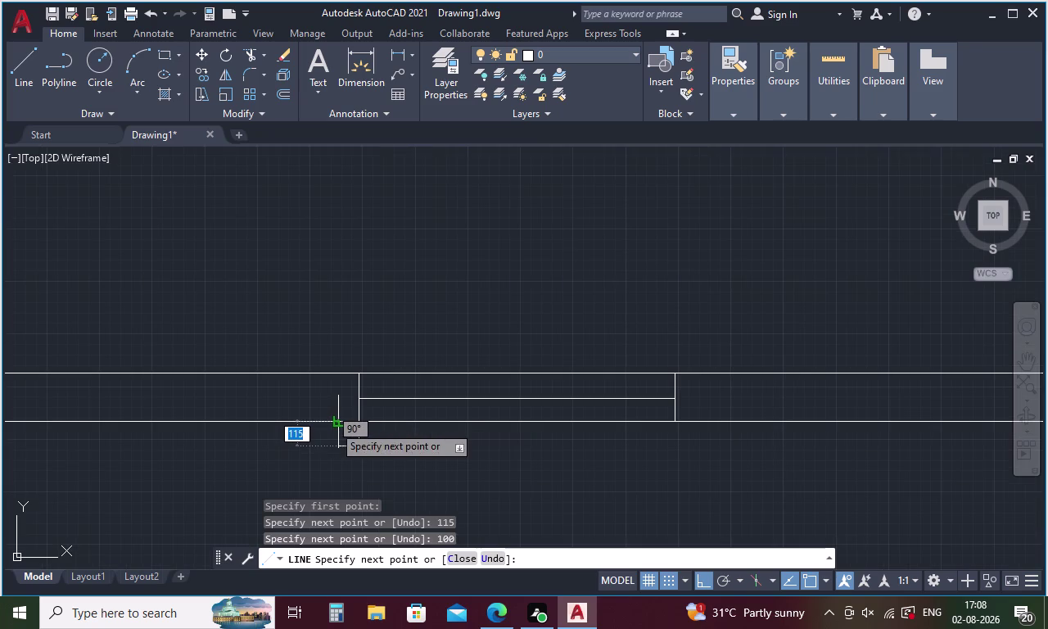
scroll(up, 3)
click(346, 415)
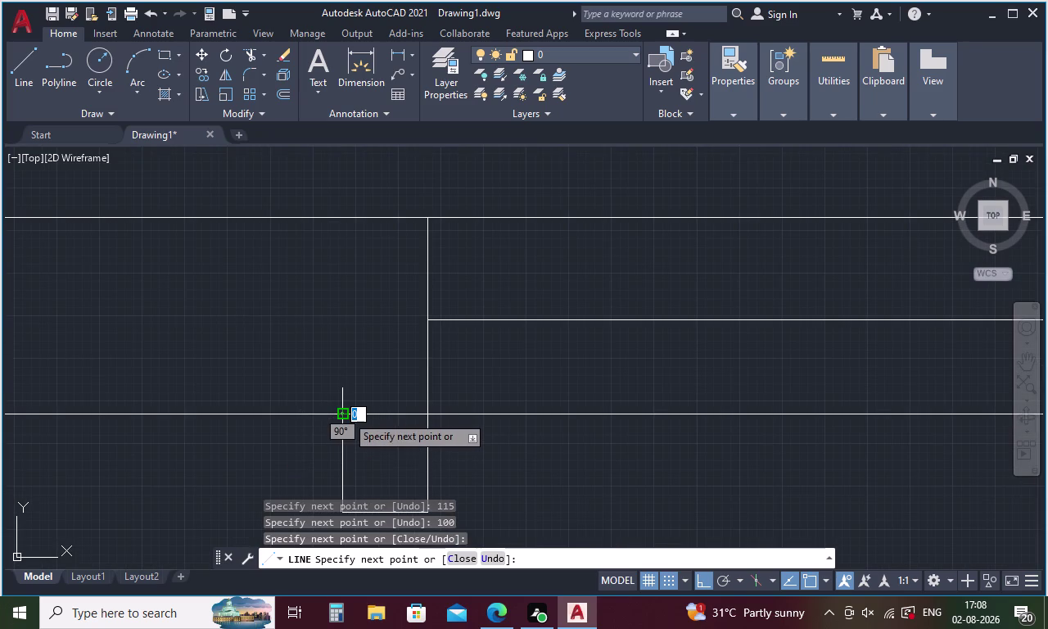
key(Escape)
Start MIRROR and select the new step lines.
text(MI)
key(space)
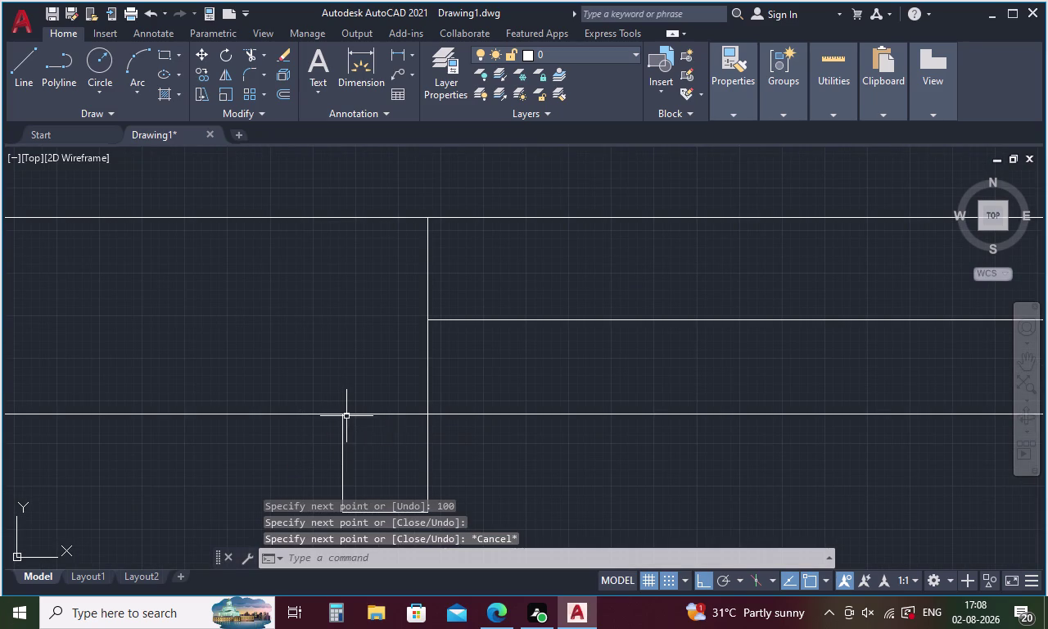
drag(461, 449, 302, 462)
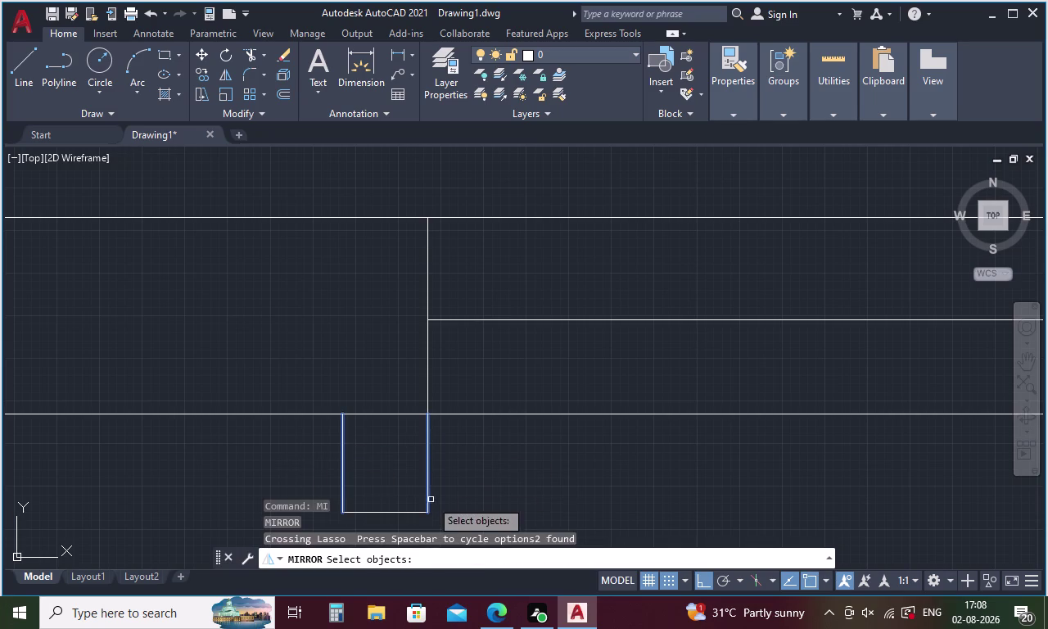
Mirror the step lines about a vertical axis through the opening's midpoint.
click(405, 514)
right_click(519, 484)
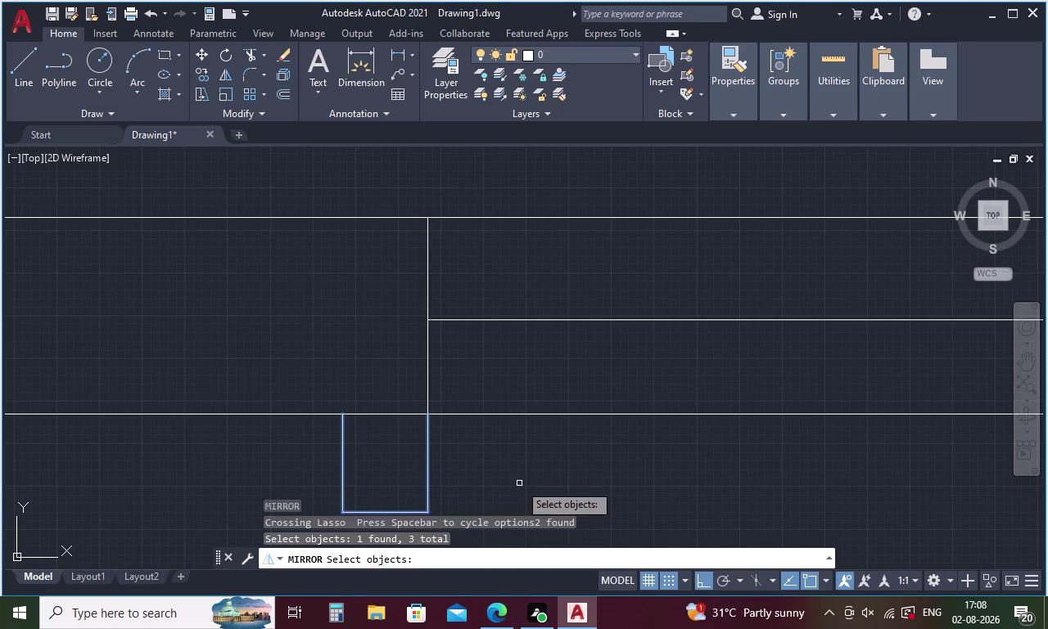
scroll(down, 3)
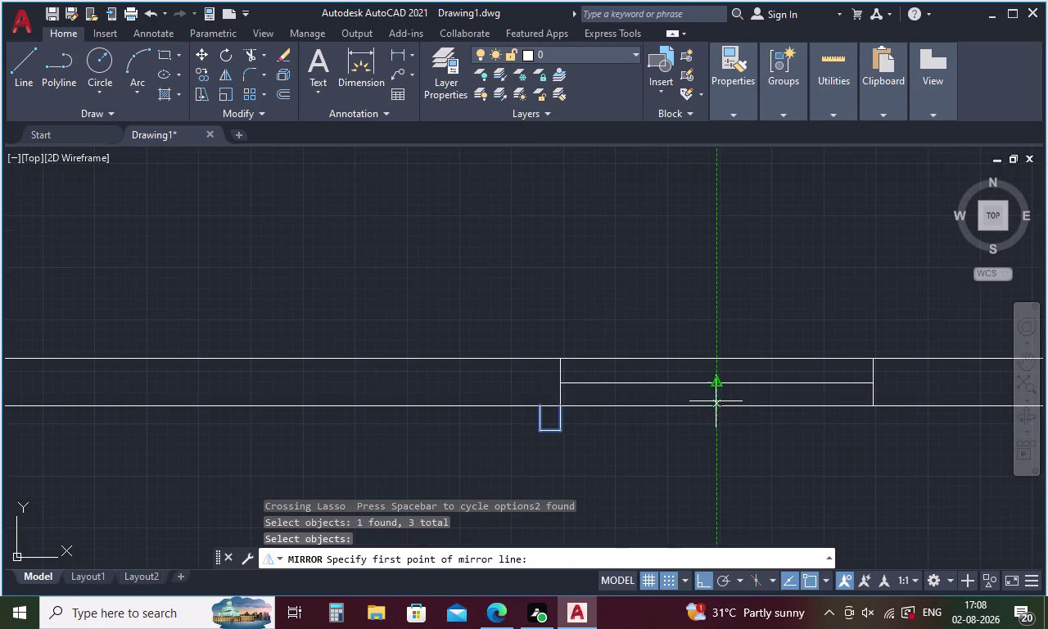
click(718, 387)
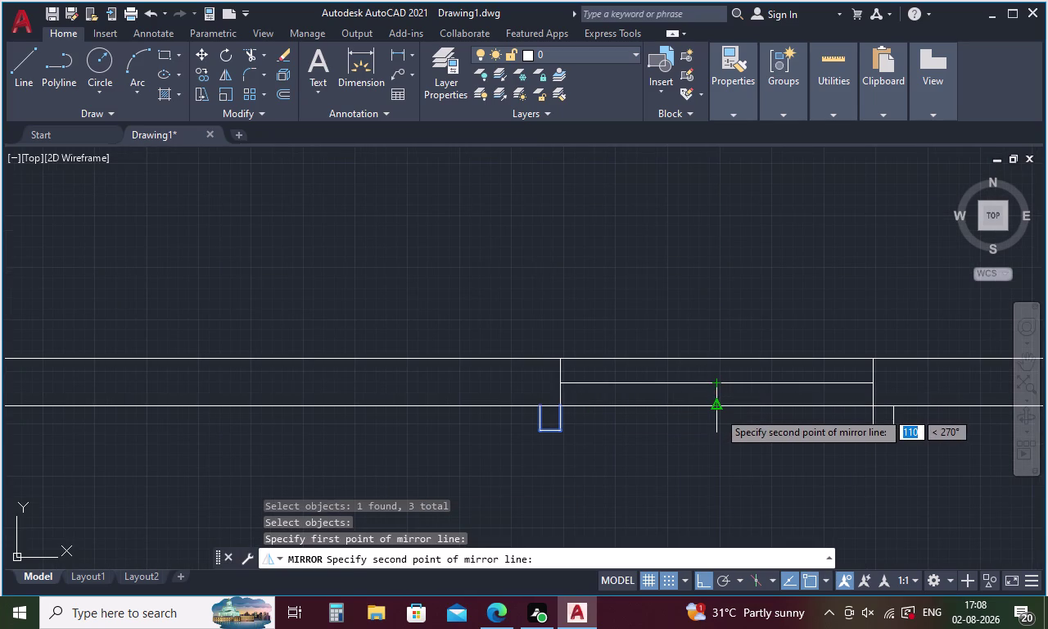
click(718, 411)
drag(741, 466, 718, 411)
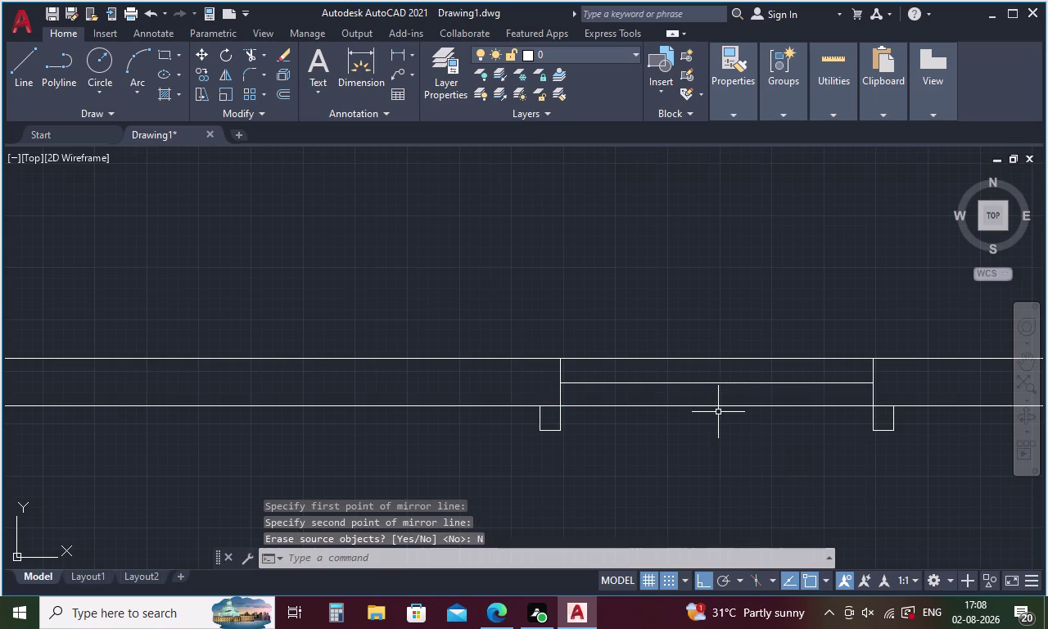
scroll(down, 3)
middle_drag(722, 416, 516, 417)
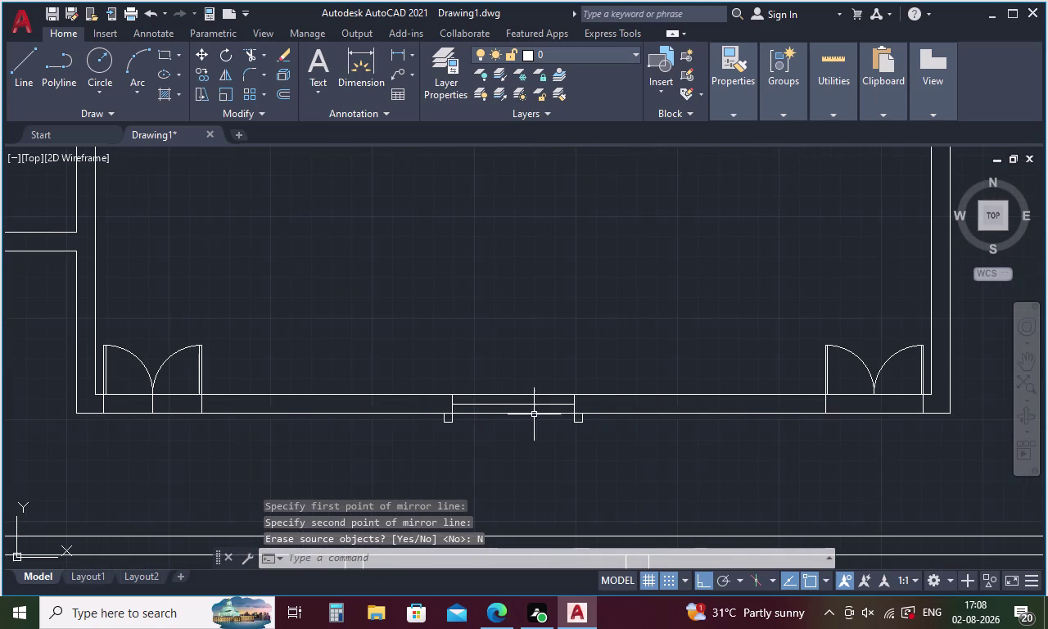
Clear the pending command and start TRIM with default settings.
key(Escape)
text(T)
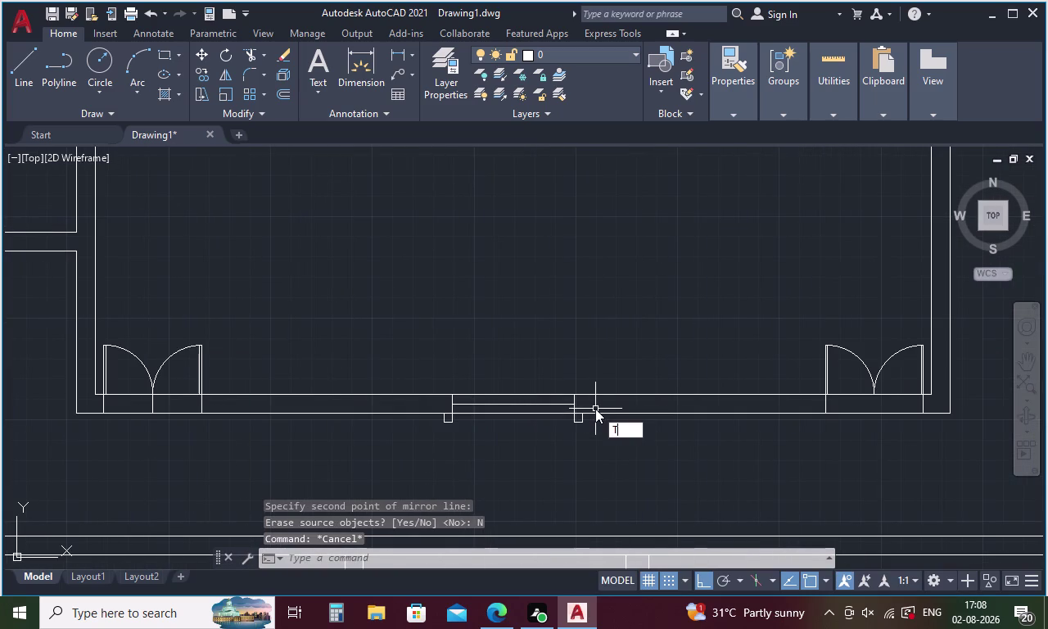
text(R)
key(space)
key(space)
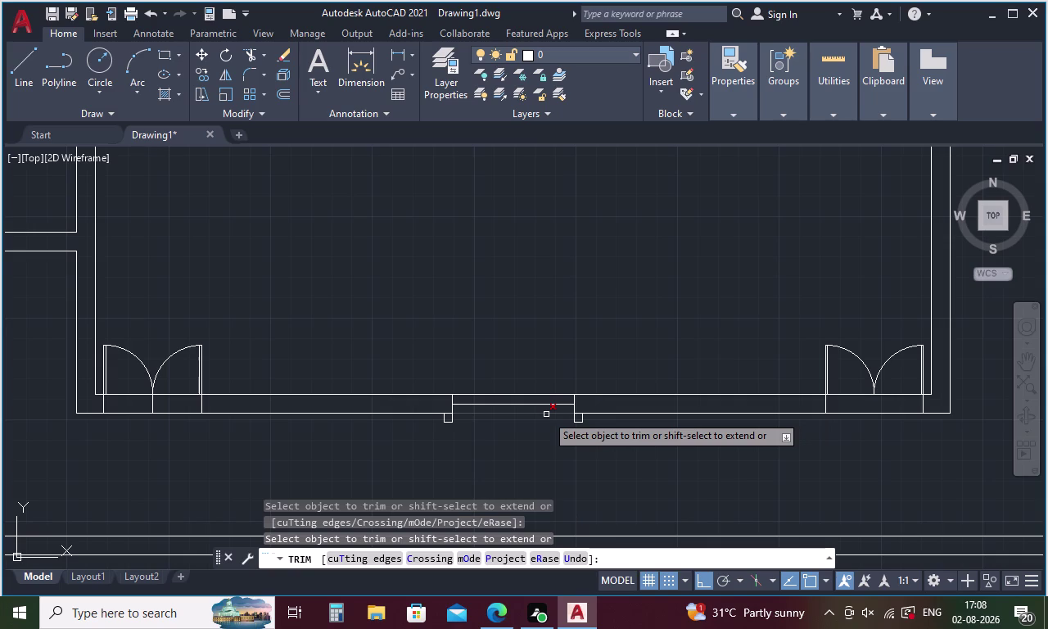
Trim away the wall lines between and beside the two step outlines.
click(546, 414)
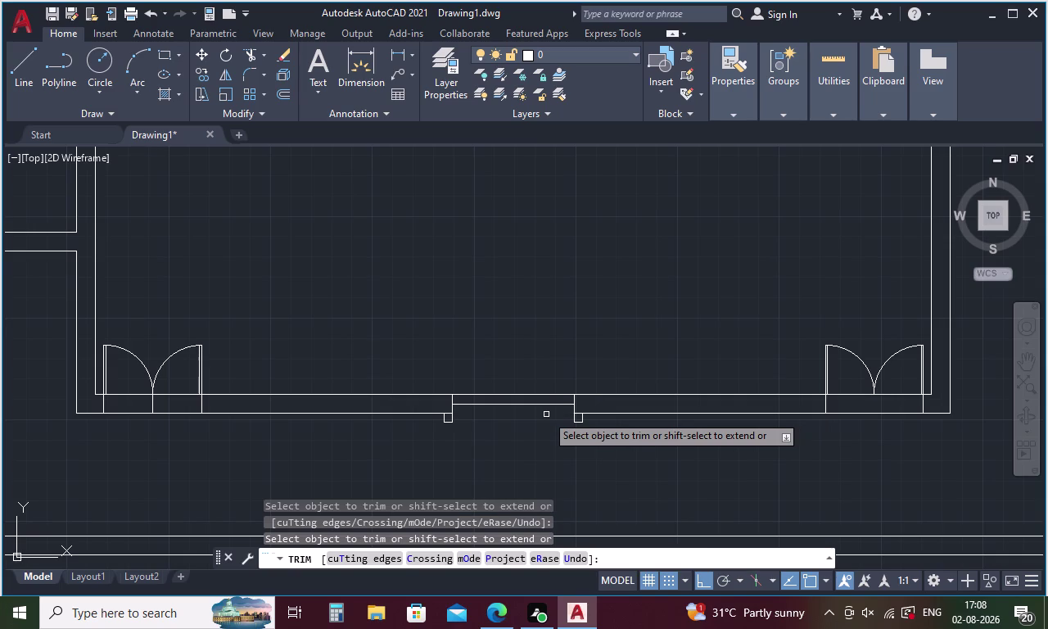
scroll(up, 3)
click(573, 425)
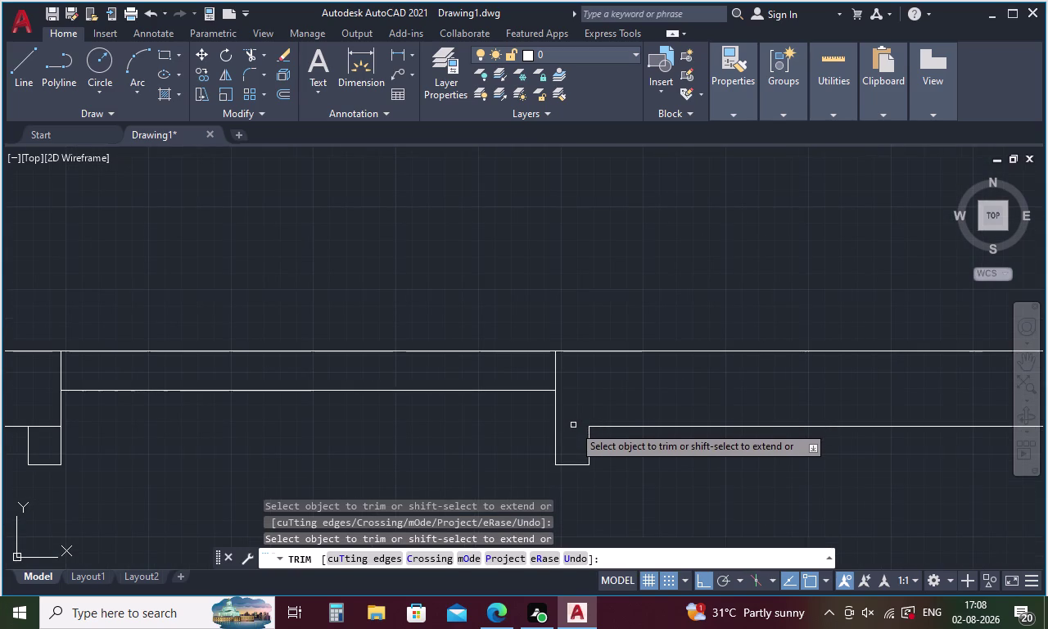
scroll(down, 3)
scroll(up, 3)
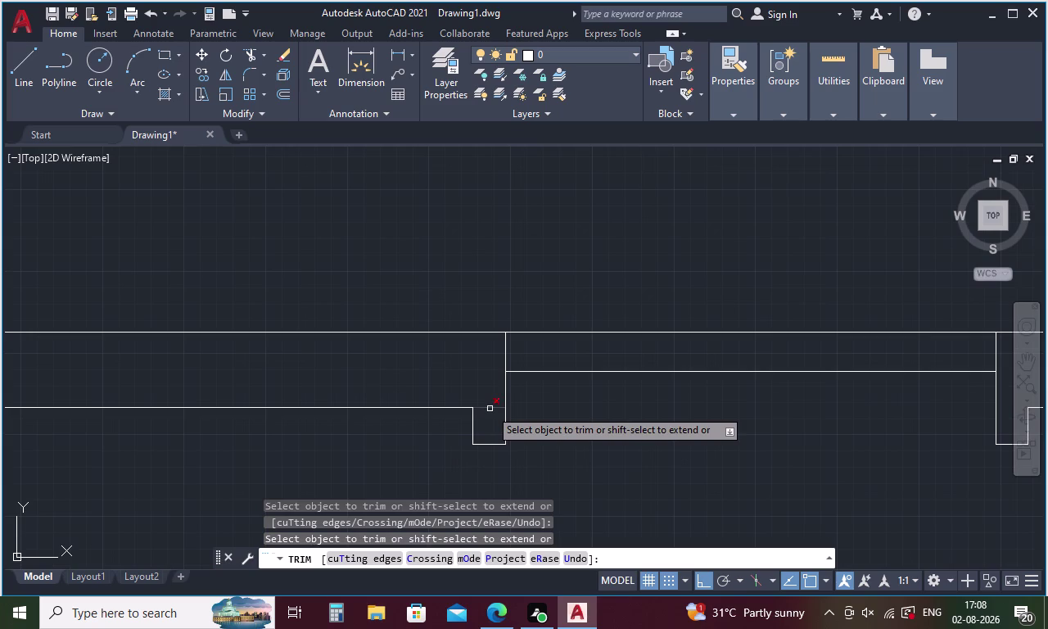
click(490, 409)
scroll(down, 3)
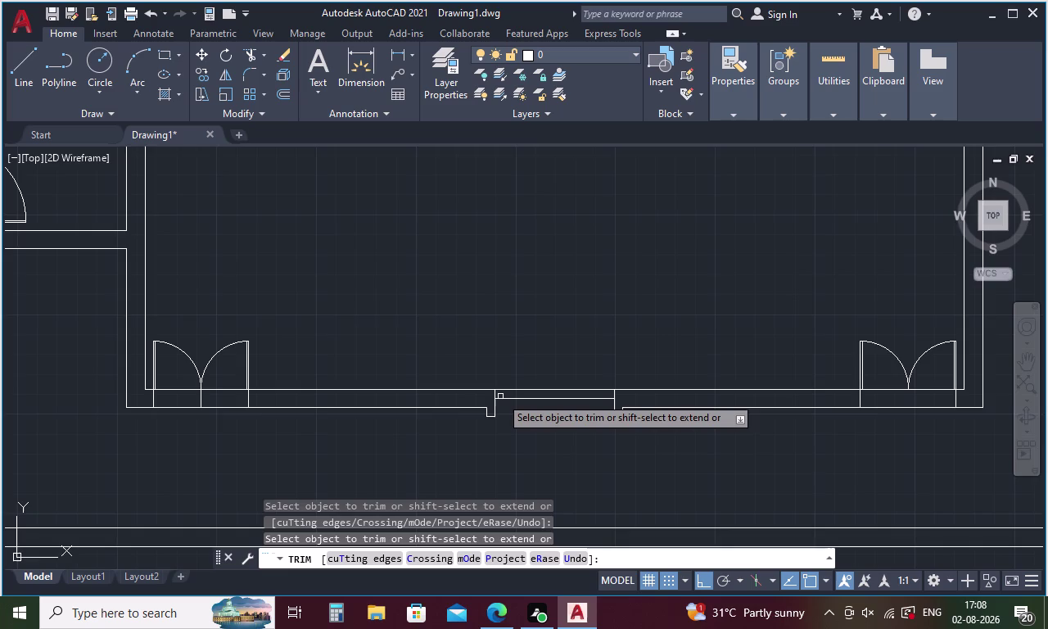
Fence-trim the remaining wall lines crossing the entrance opening and end trimming.
scroll(up, 3)
drag(458, 399, 516, 396)
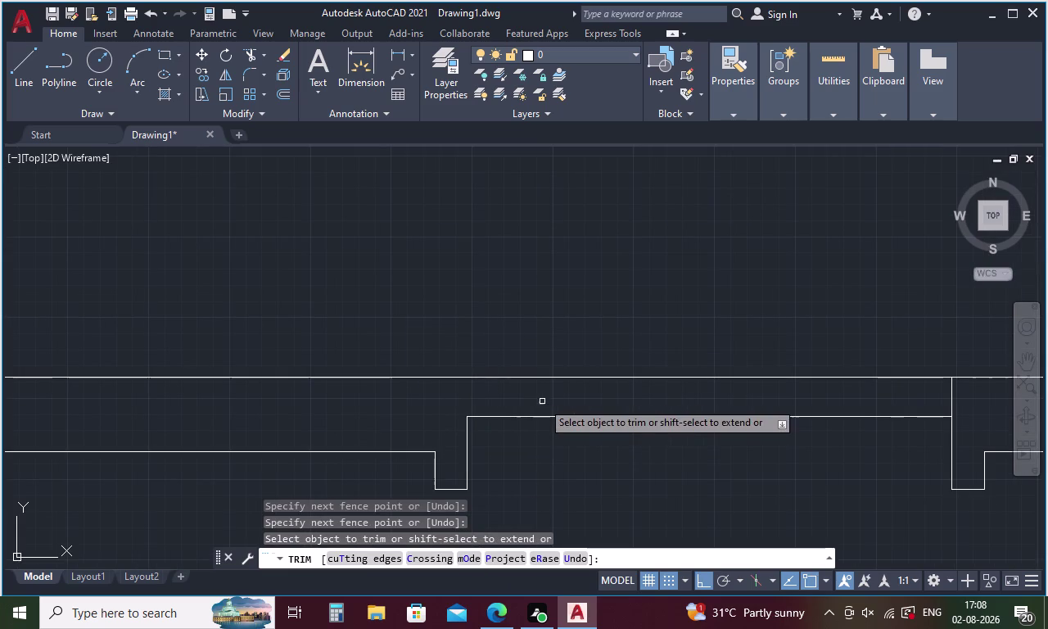
scroll(down, 3)
drag(694, 403, 714, 401)
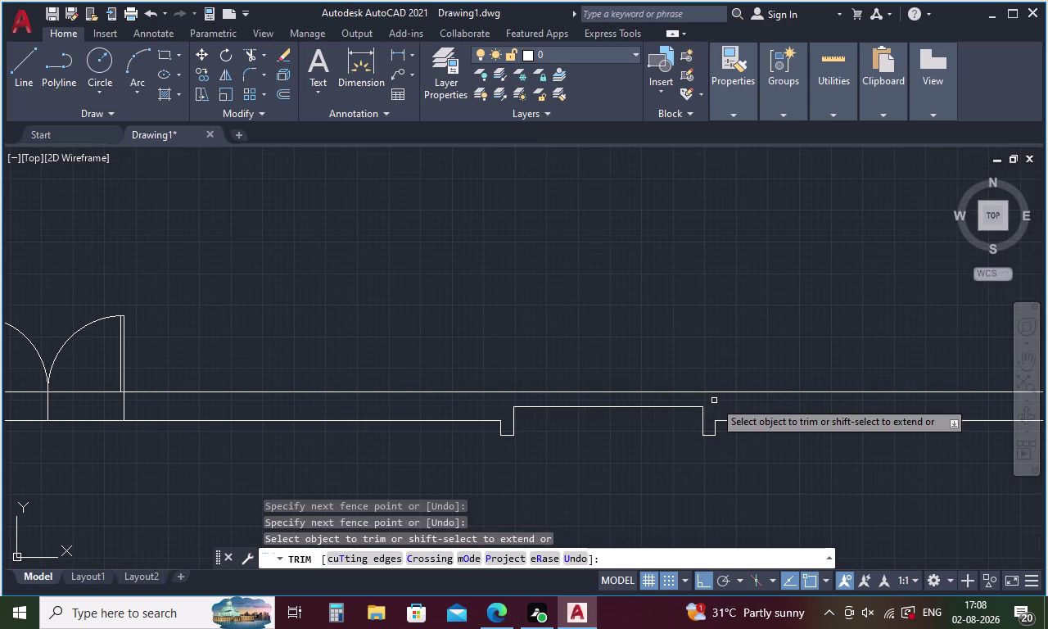
scroll(down, 3)
middle_drag(750, 441, 542, 423)
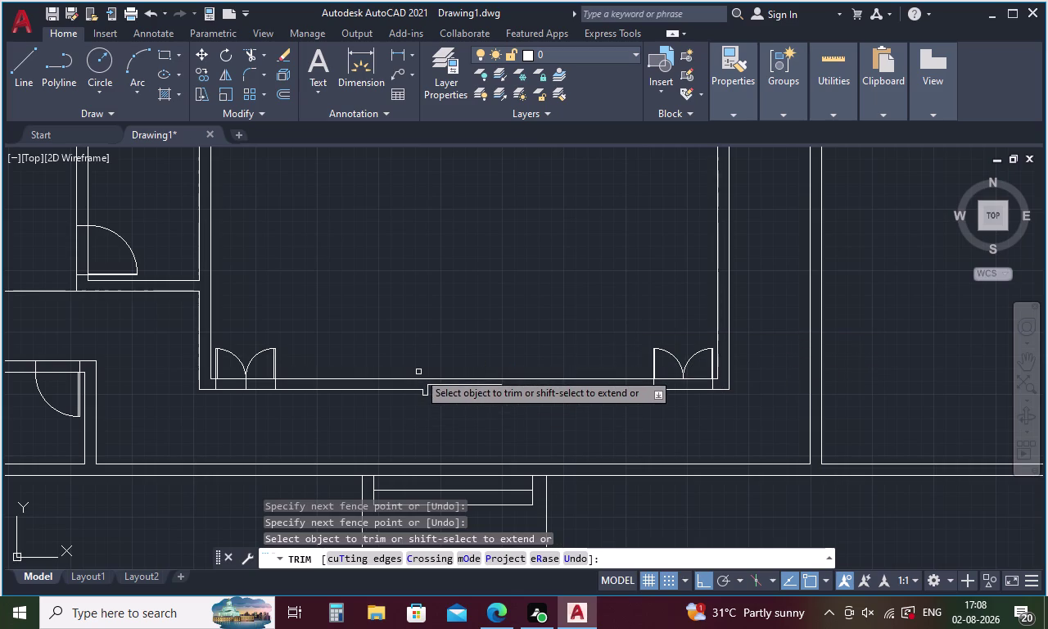
key(Escape)
scroll(down, 3)
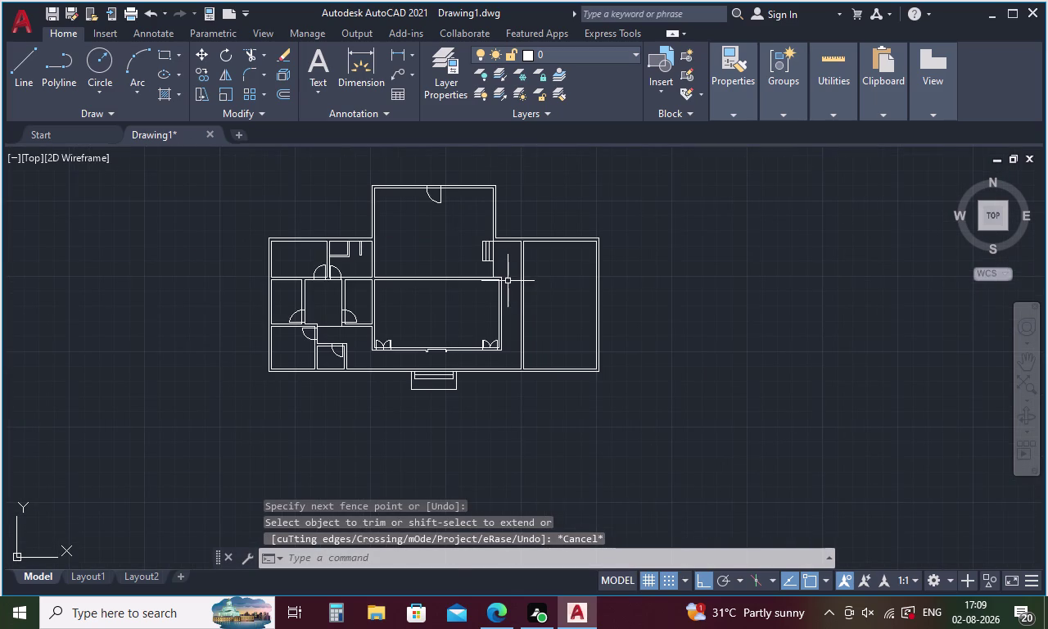
scroll(up, 3)
scroll(down, 3)
scroll(up, 3)
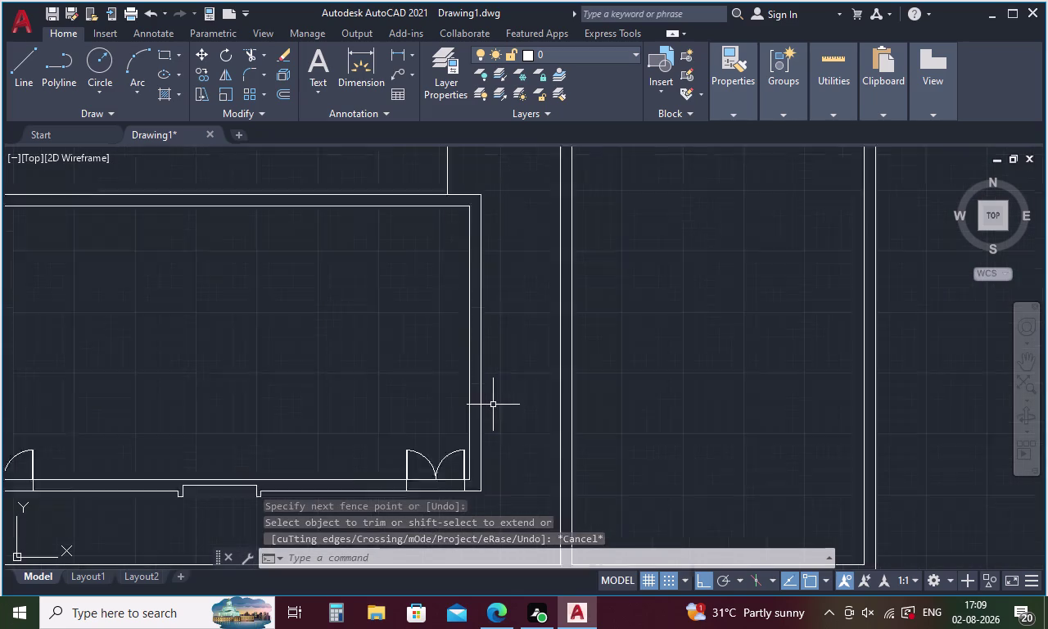
scroll(up, 3)
scroll(down, 3)
middle_drag(656, 268, 590, 378)
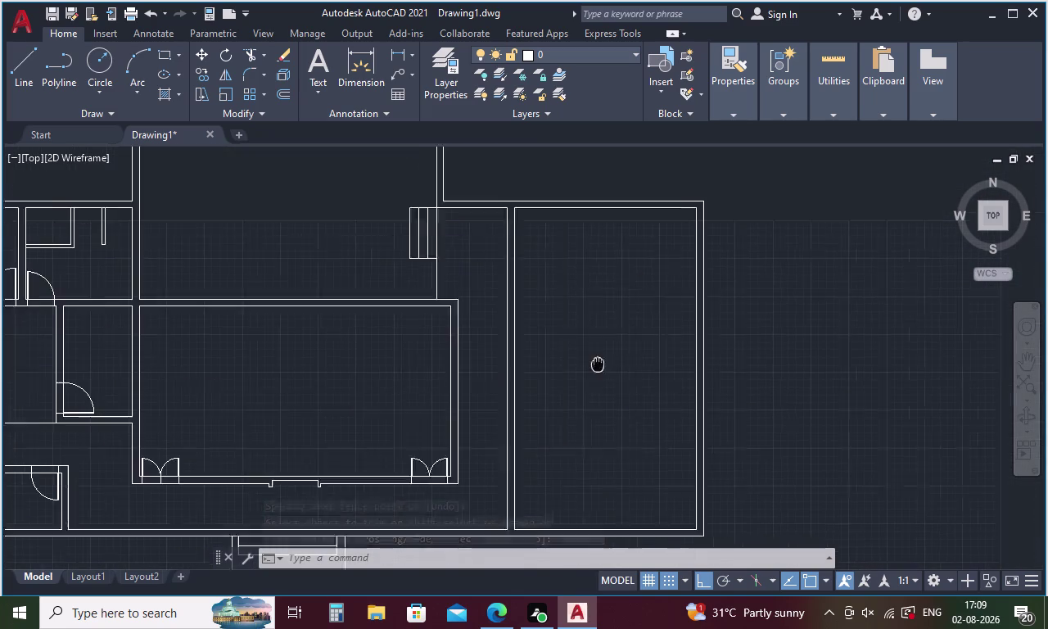
middle_drag(590, 377, 580, 388)
scroll(down, 3)
scroll(up, 3)
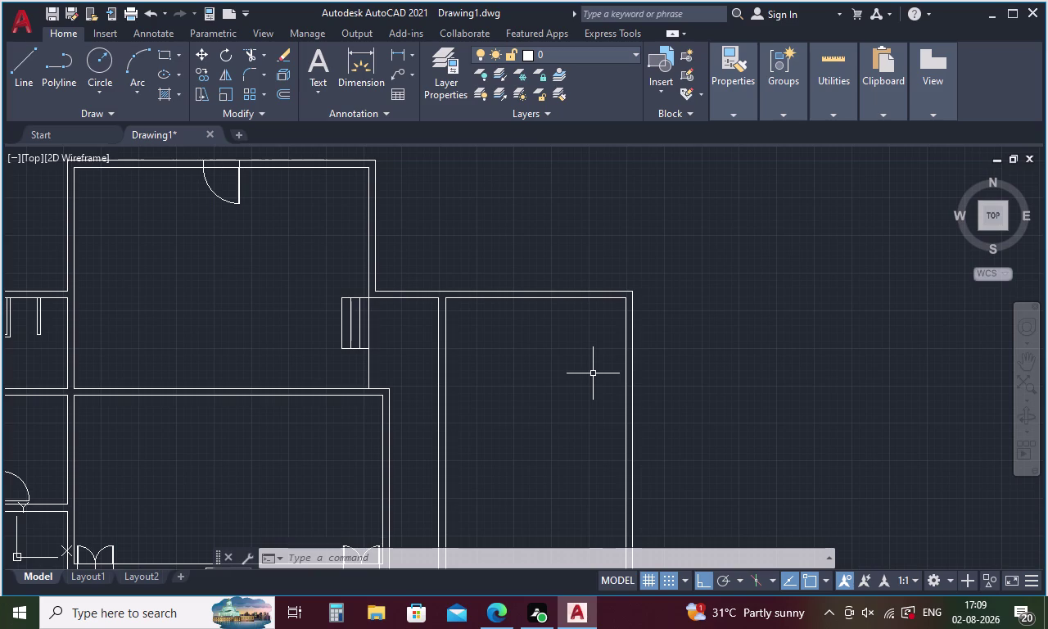
scroll(down, 3)
middle_drag(577, 417, 562, 379)
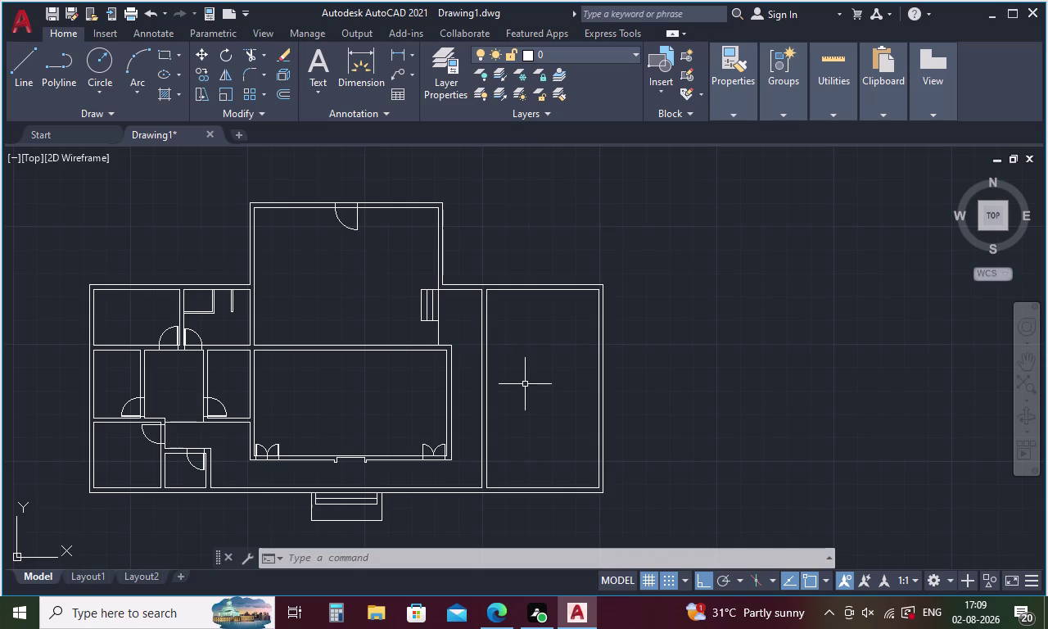
key(l)
Draw a short TK-tracked line from the corner room's left wall corner, marking the opening's lower edge.
key(Return)
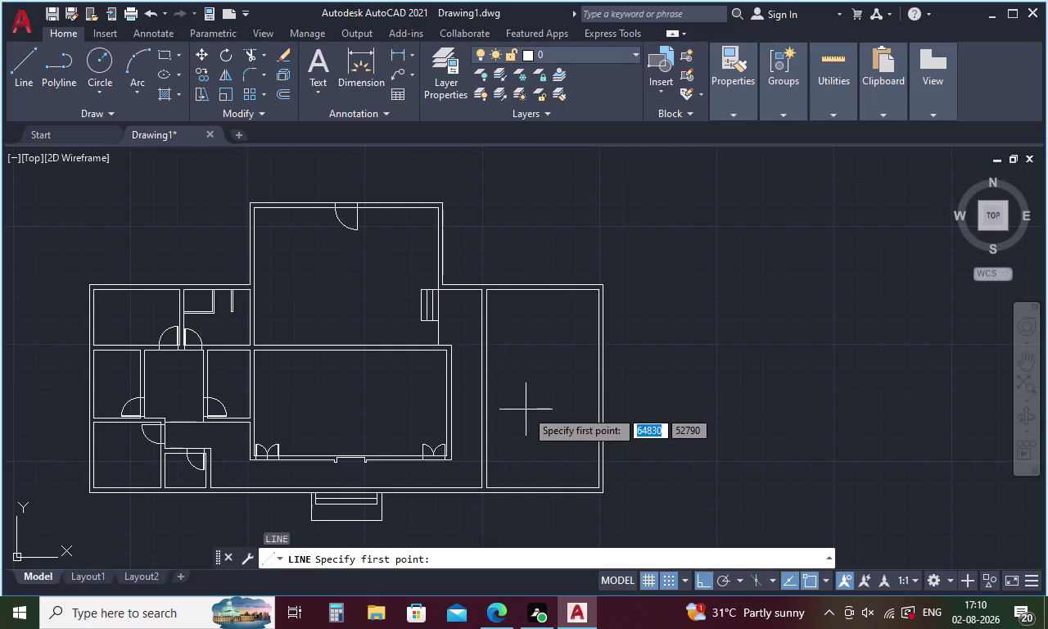
text(TK)
key(Return)
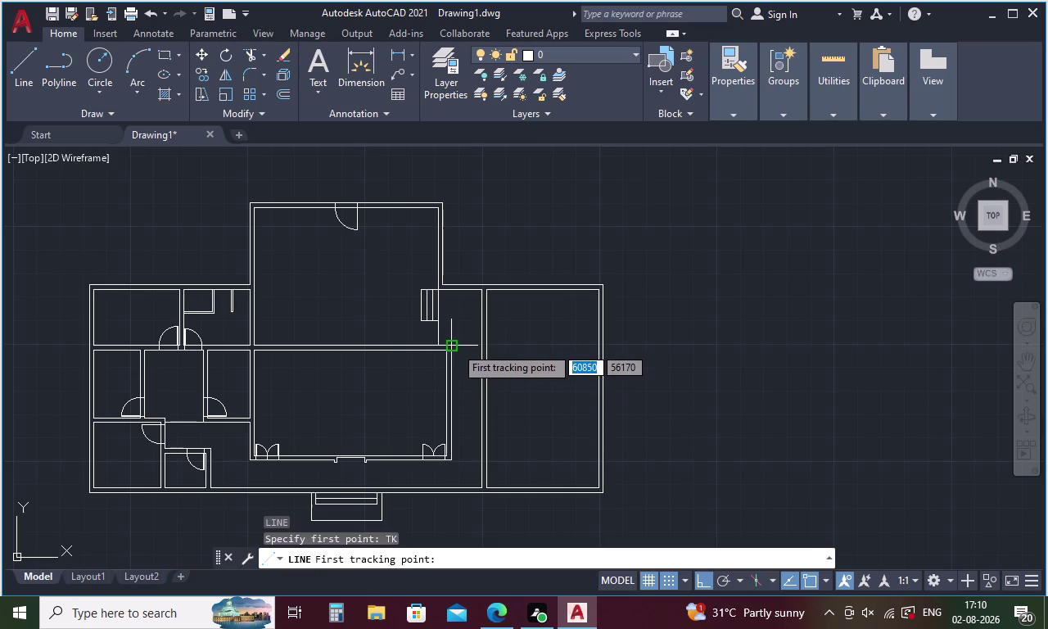
click(456, 347)
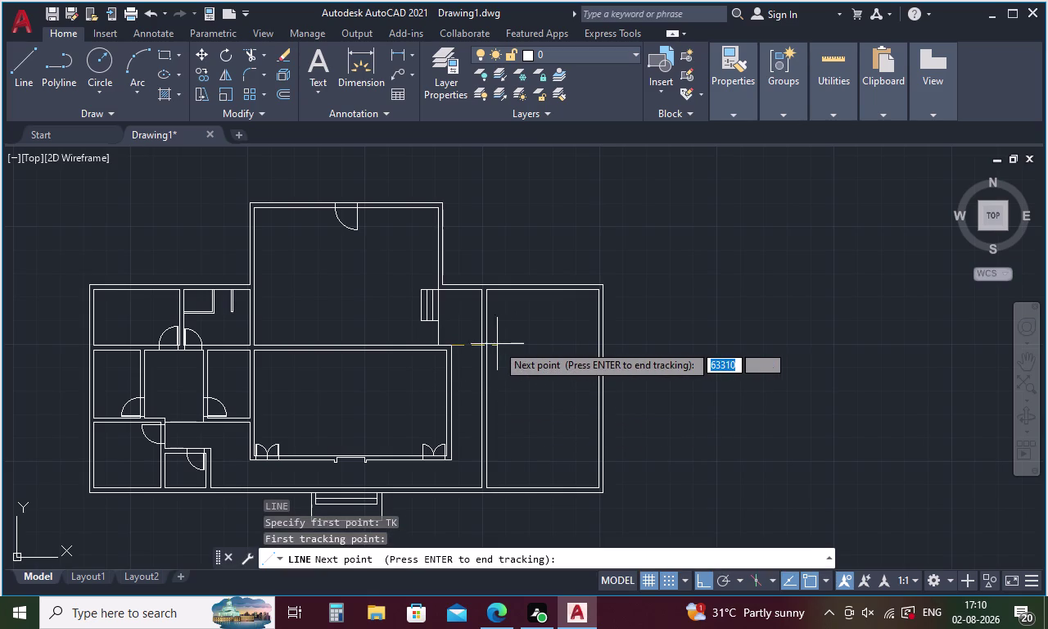
scroll(up, 3)
click(479, 348)
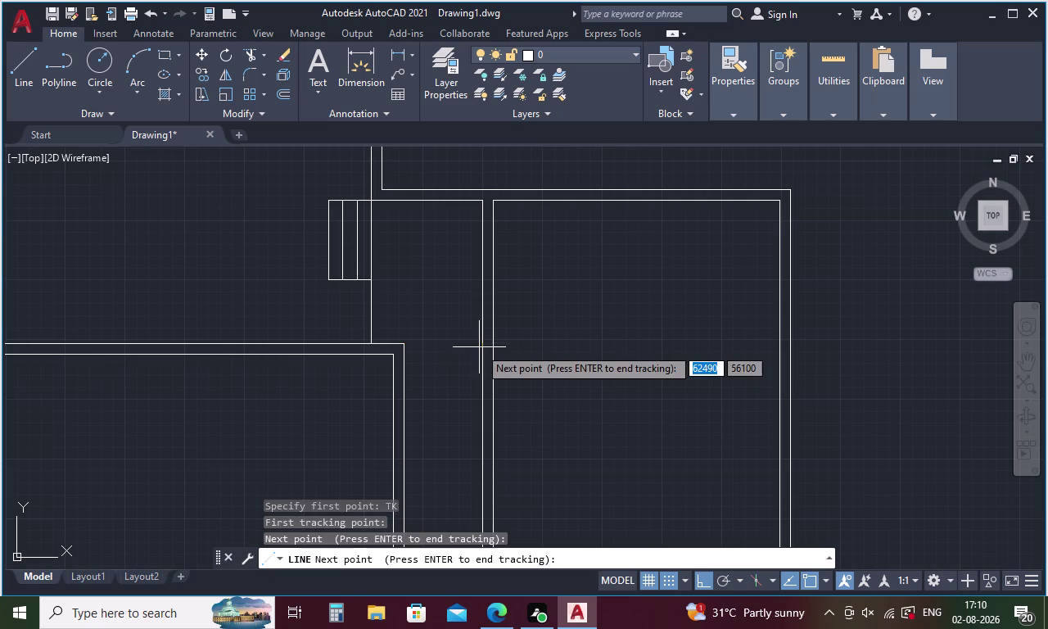
key(space)
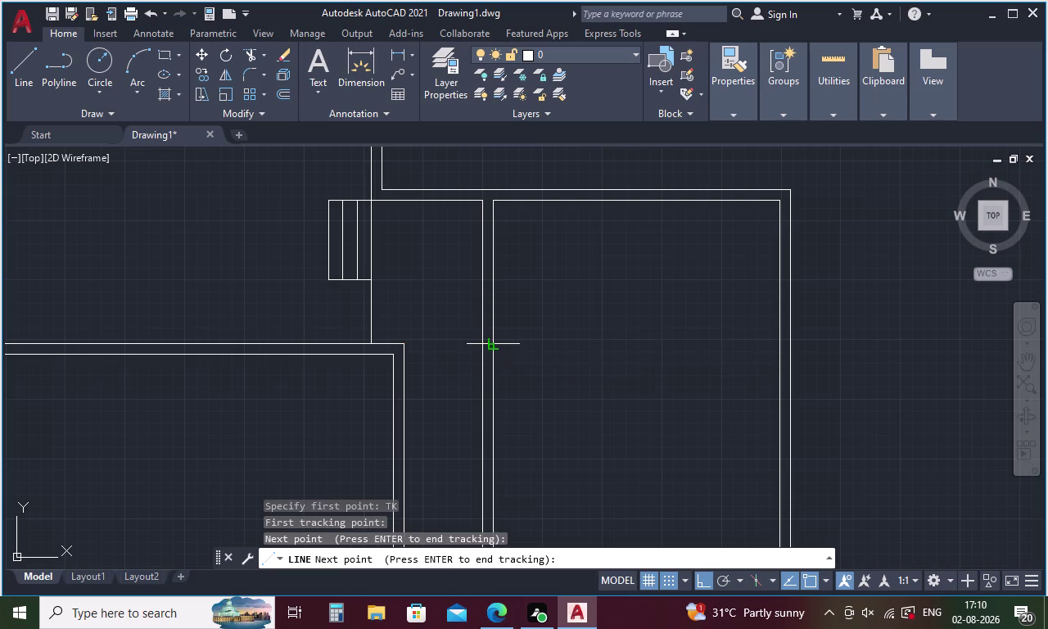
click(496, 349)
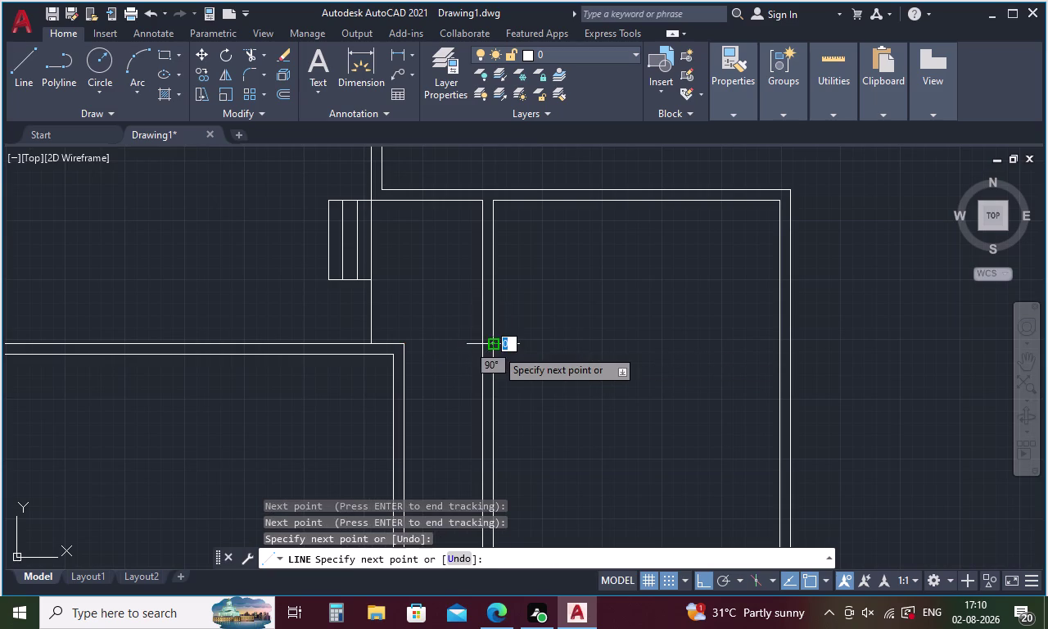
key(Escape)
key(o)
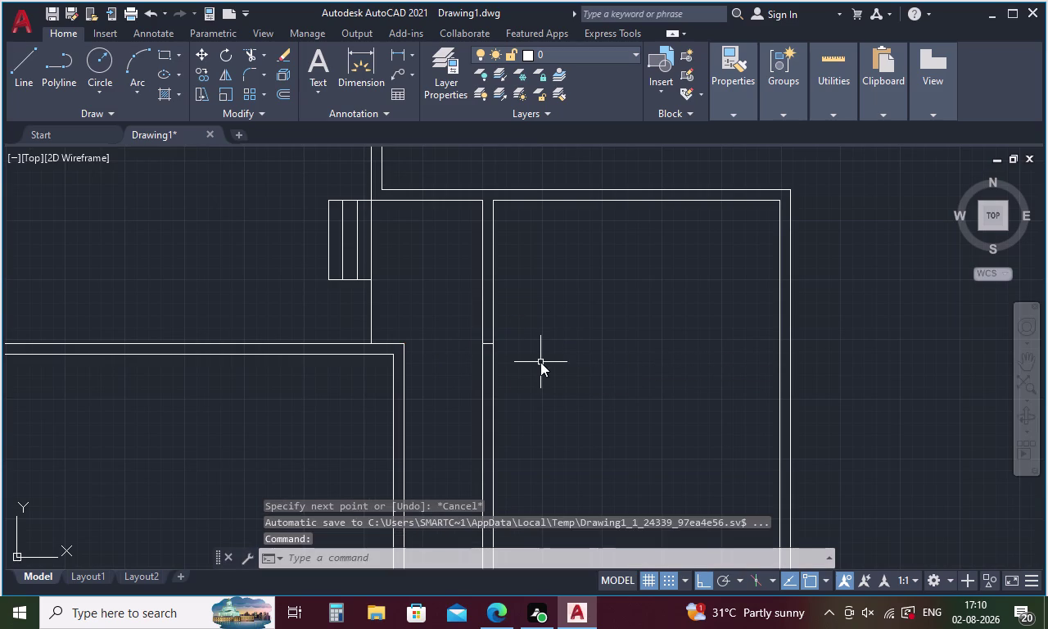
key(Return)
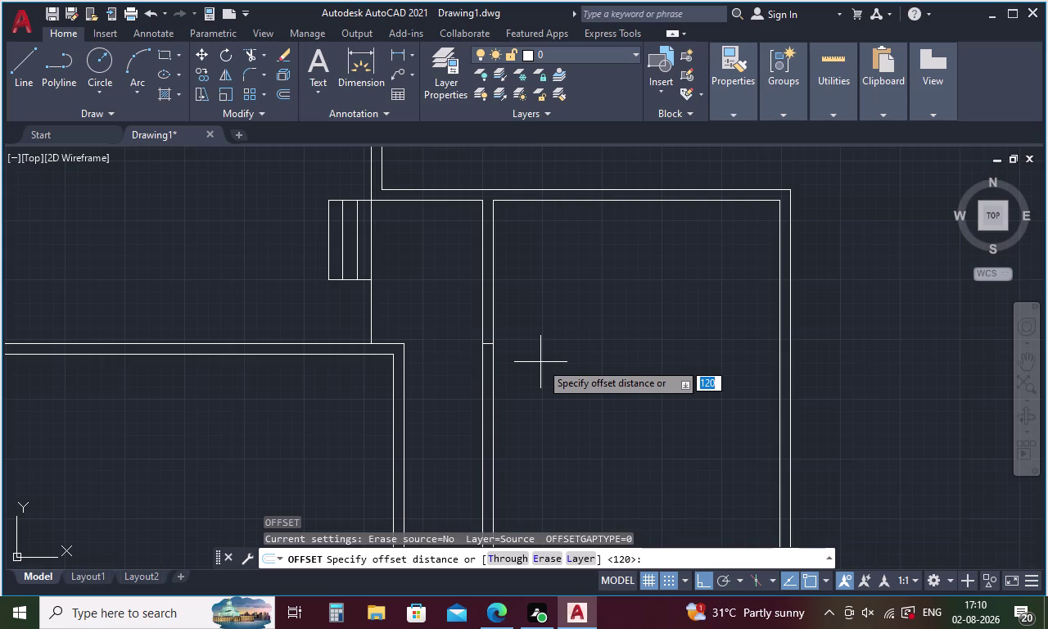
Offset the short wall line upward twice at 600 spacing.
text(600)
key(space)
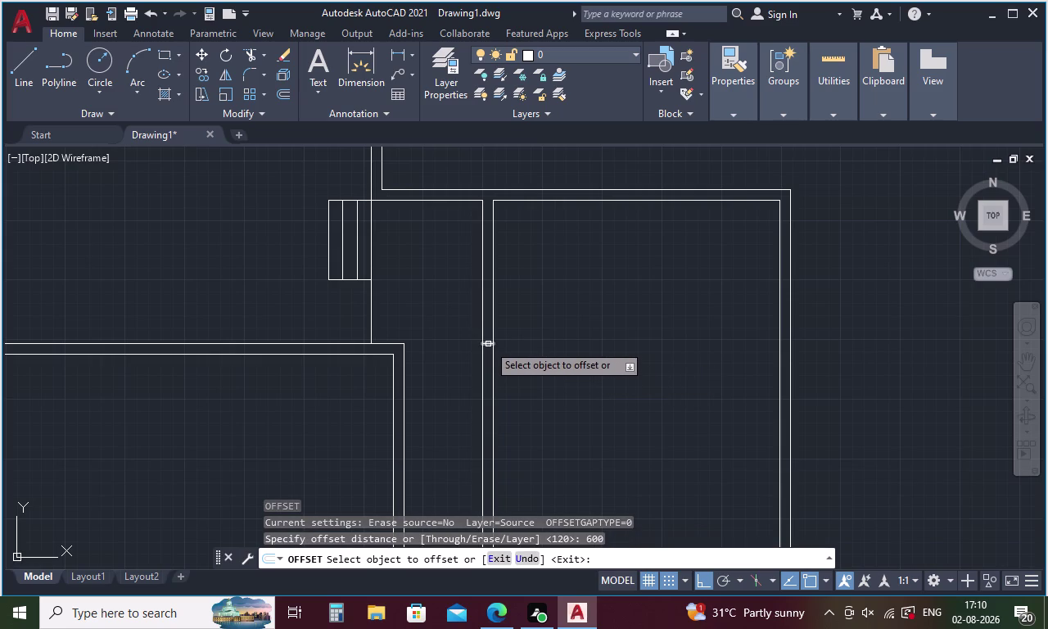
click(488, 344)
click(487, 319)
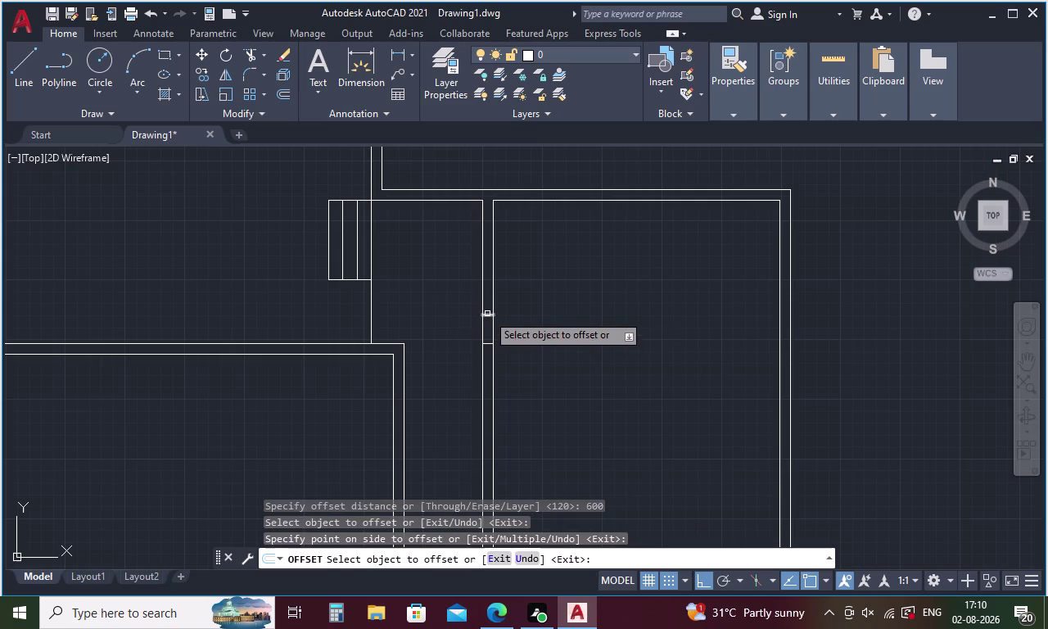
click(487, 314)
click(487, 290)
key(Escape)
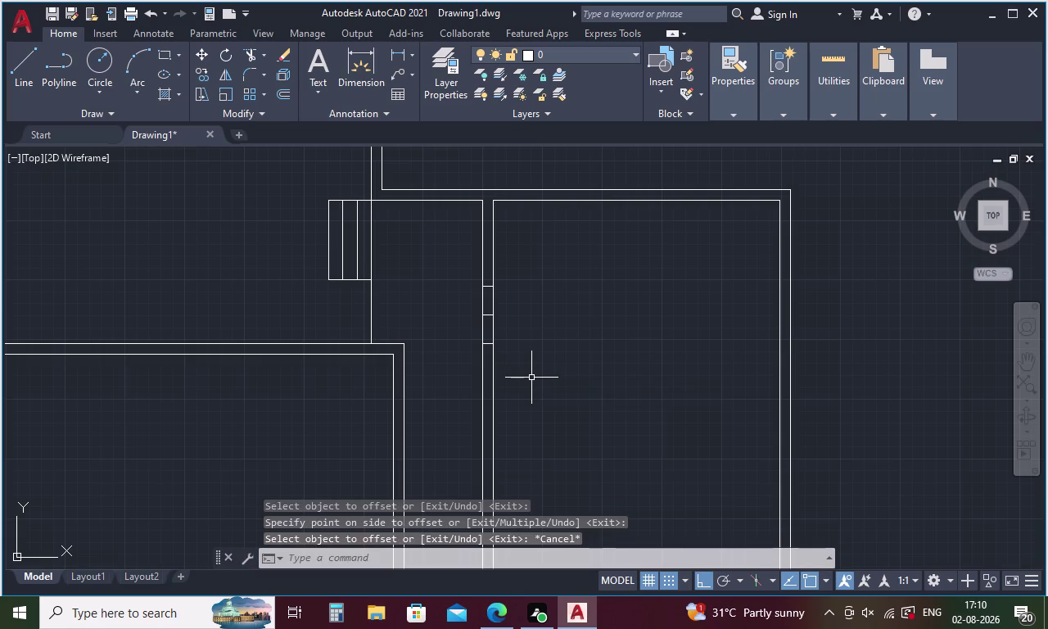
Draw a 600-long door leaf line leftward from the corner room's wall opening.
key(l)
key(Return)
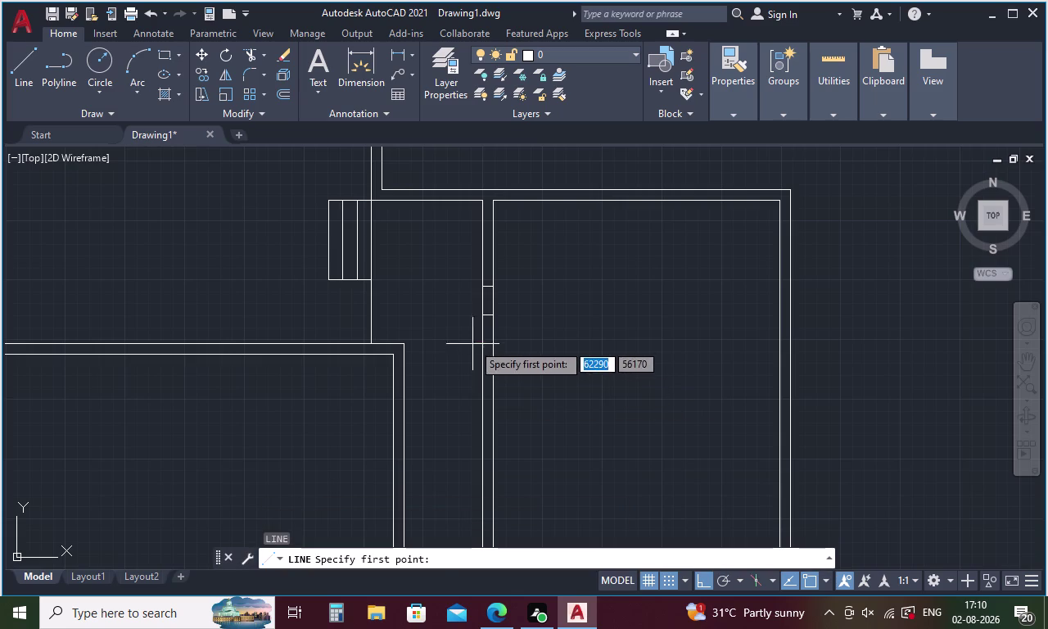
click(481, 343)
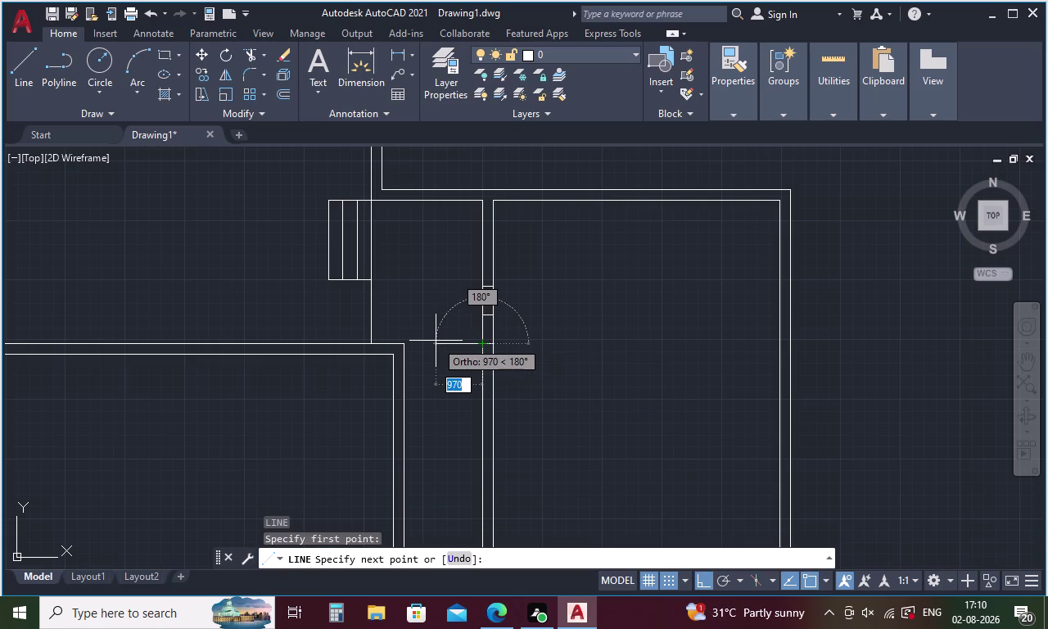
text(600)
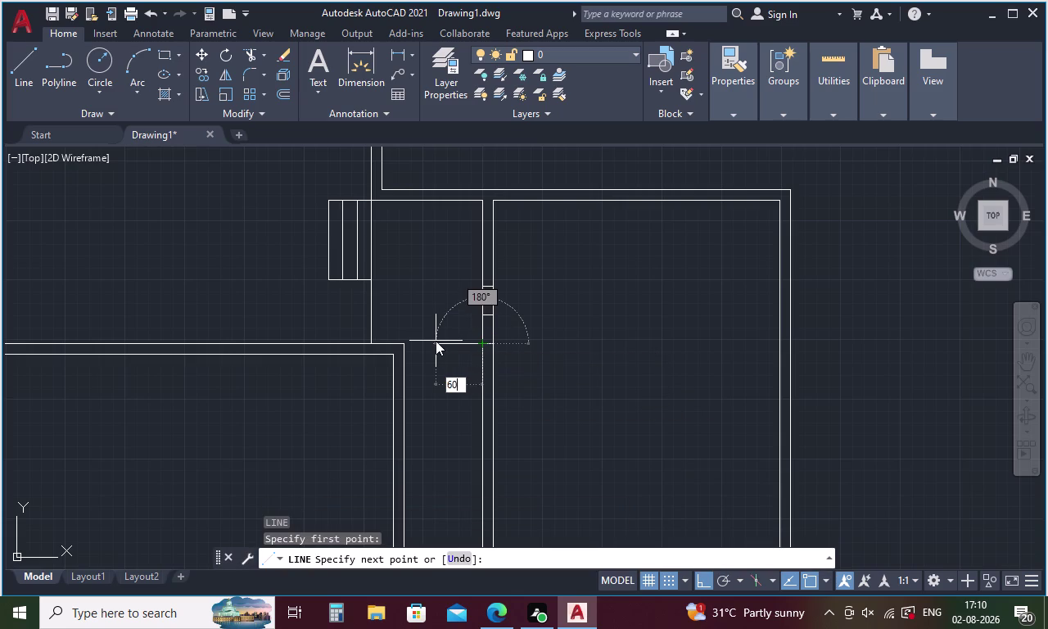
key(Return)
key(Escape)
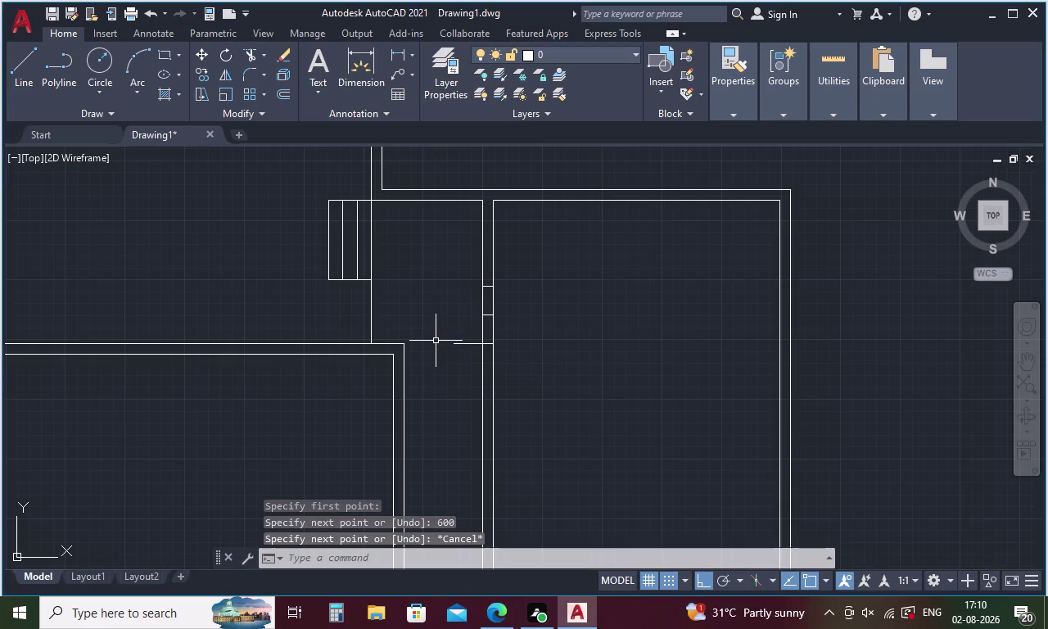
drag(464, 326, 472, 371)
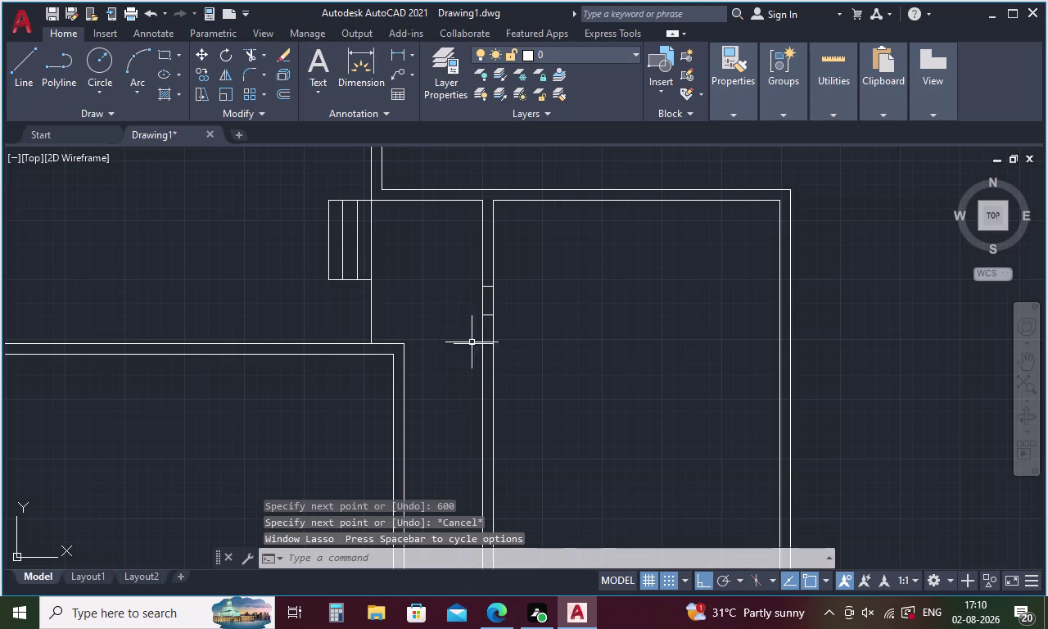
Offset the door leaf line 25.4 upward to give it thickness.
key(o)
key(Return)
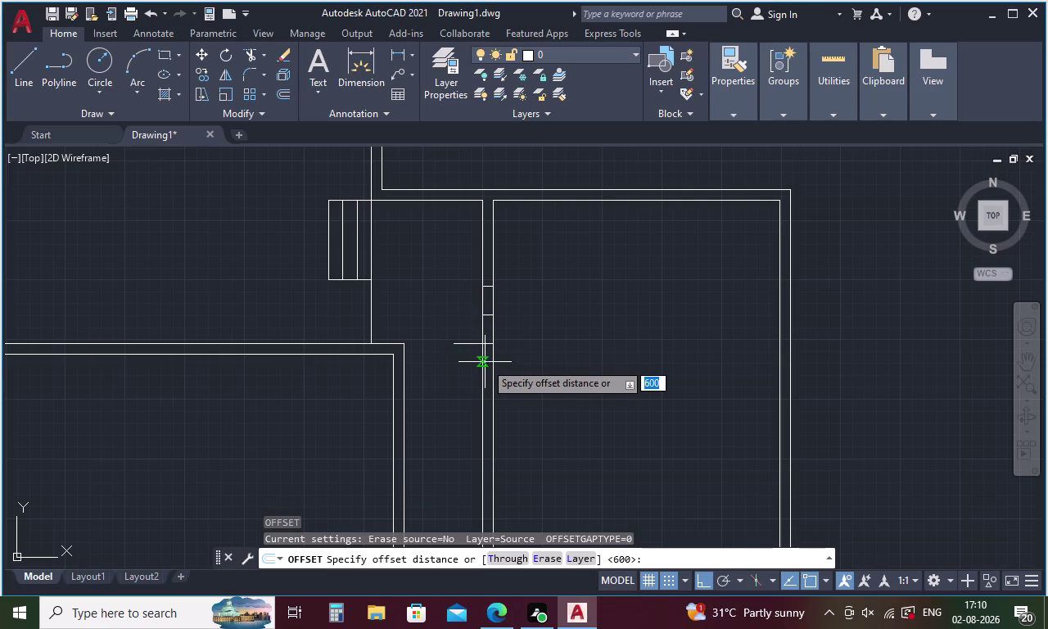
text(25)
text(.)
text(4)
key(space)
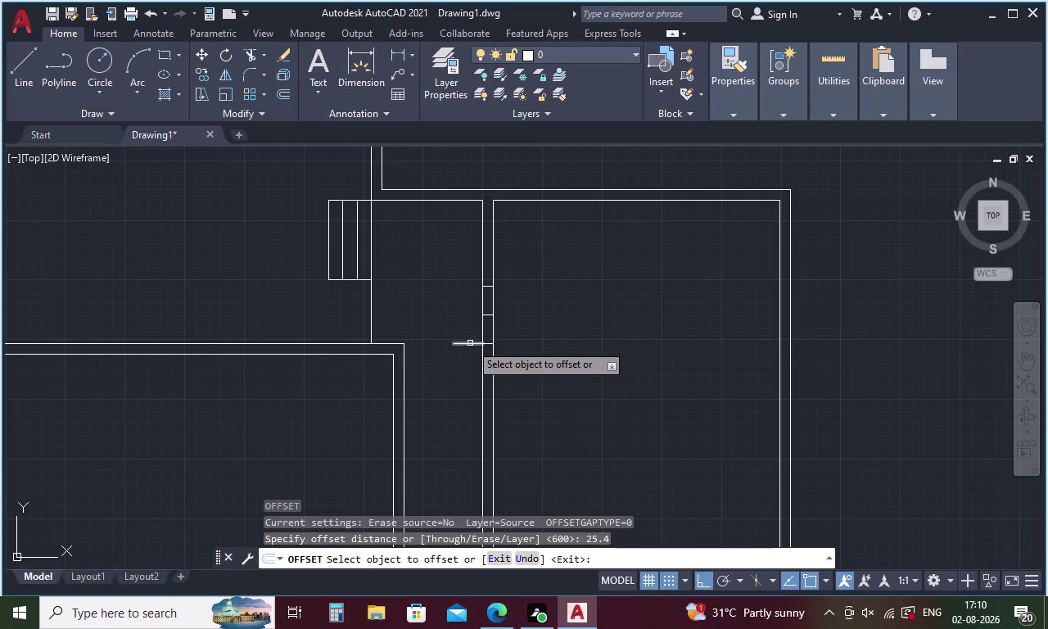
click(470, 343)
click(468, 321)
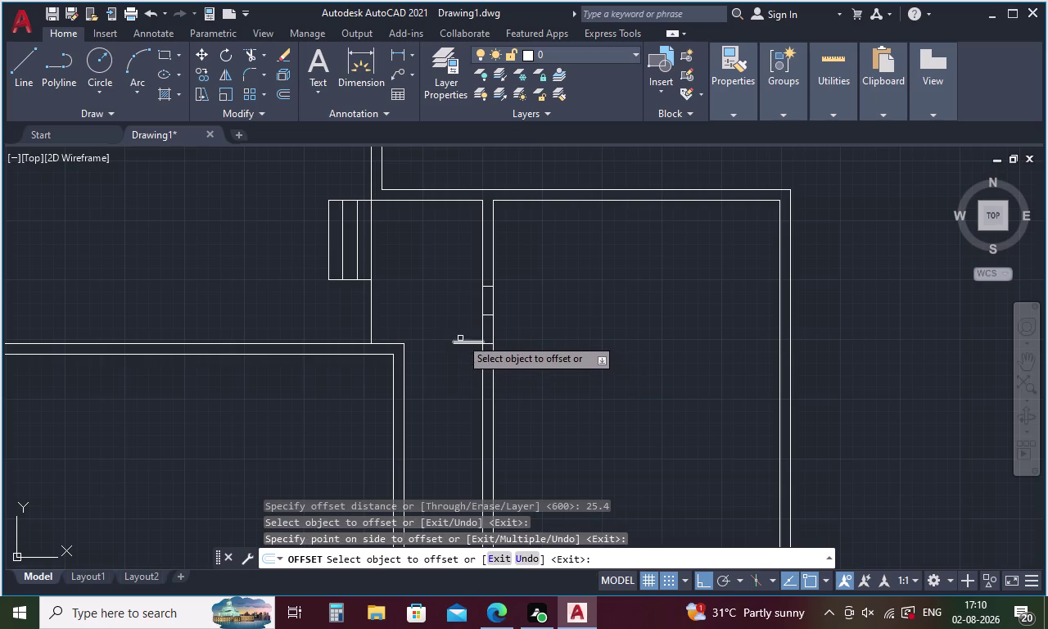
key(Escape)
text(C)
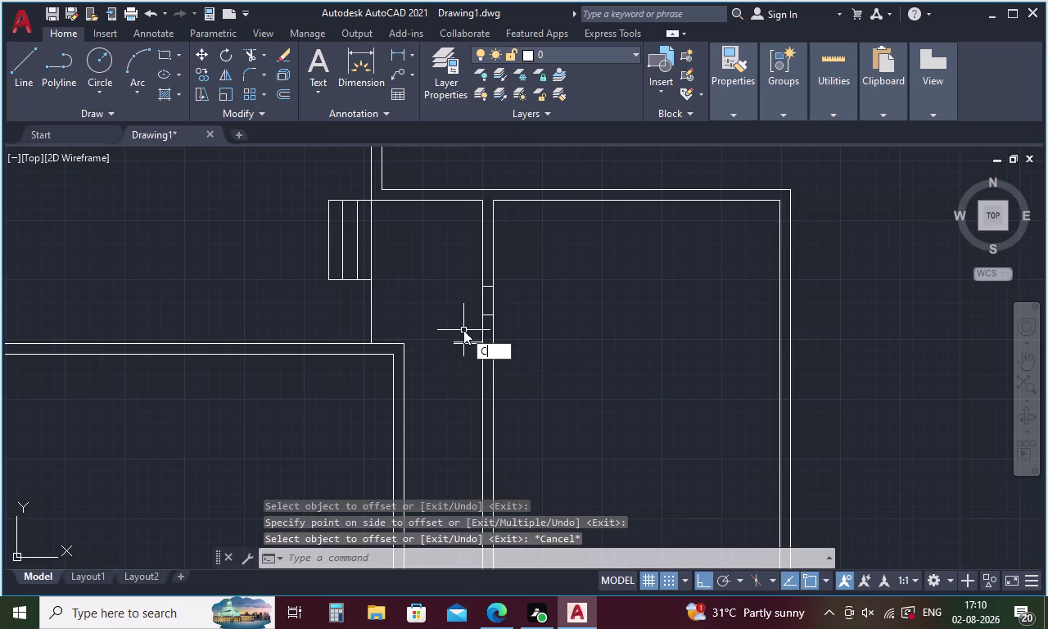
text(O)
key(space)
Select both door leaf lines and pick a copy base point, then cancel the attempt.
drag(463, 329, 464, 358)
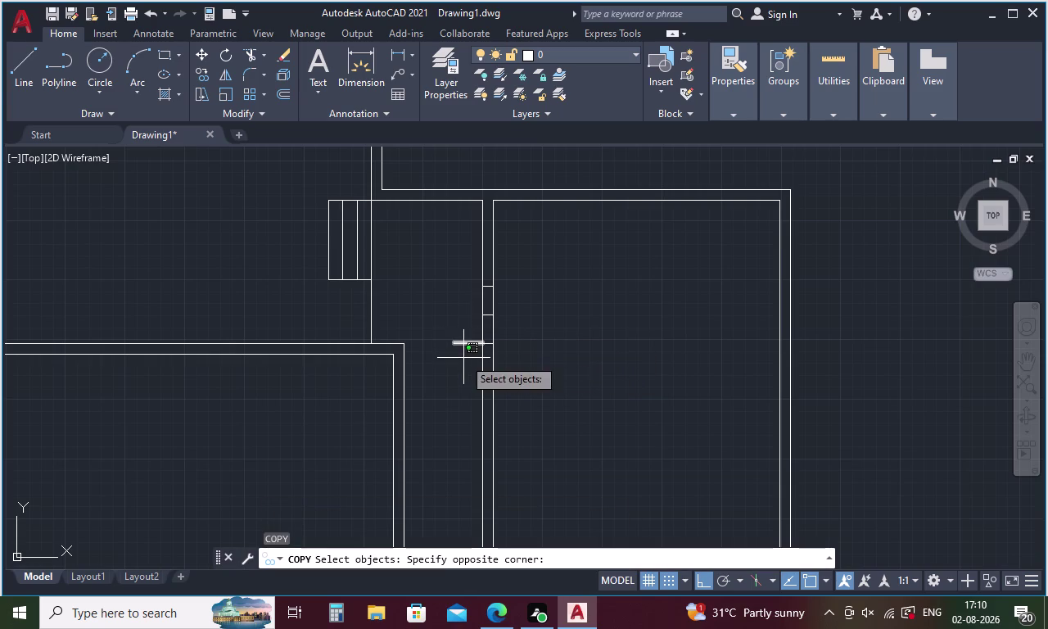
click(457, 358)
right_click(456, 358)
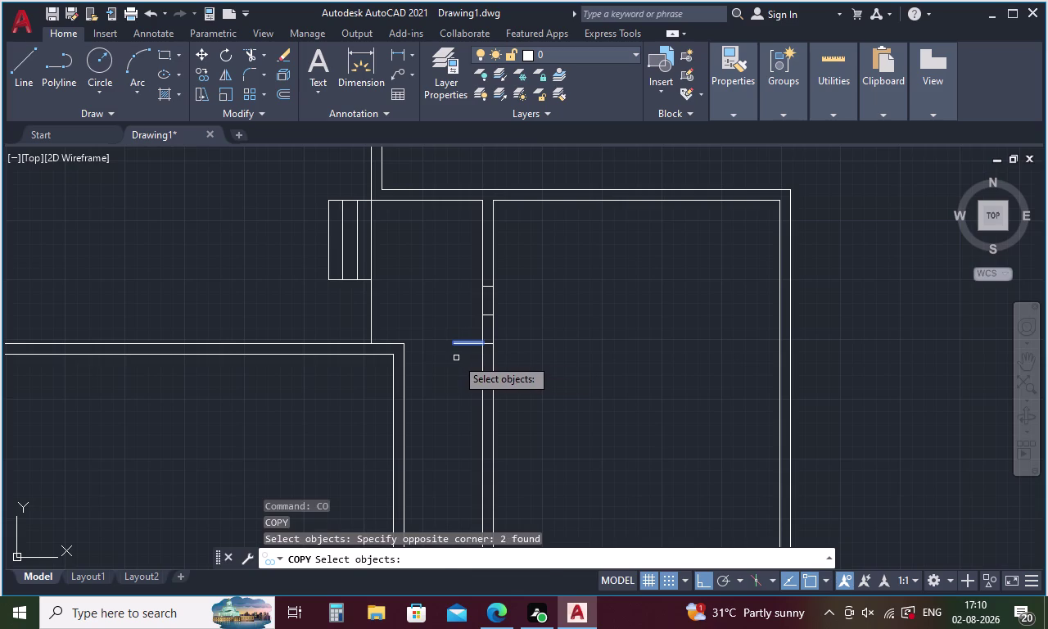
scroll(up, 3)
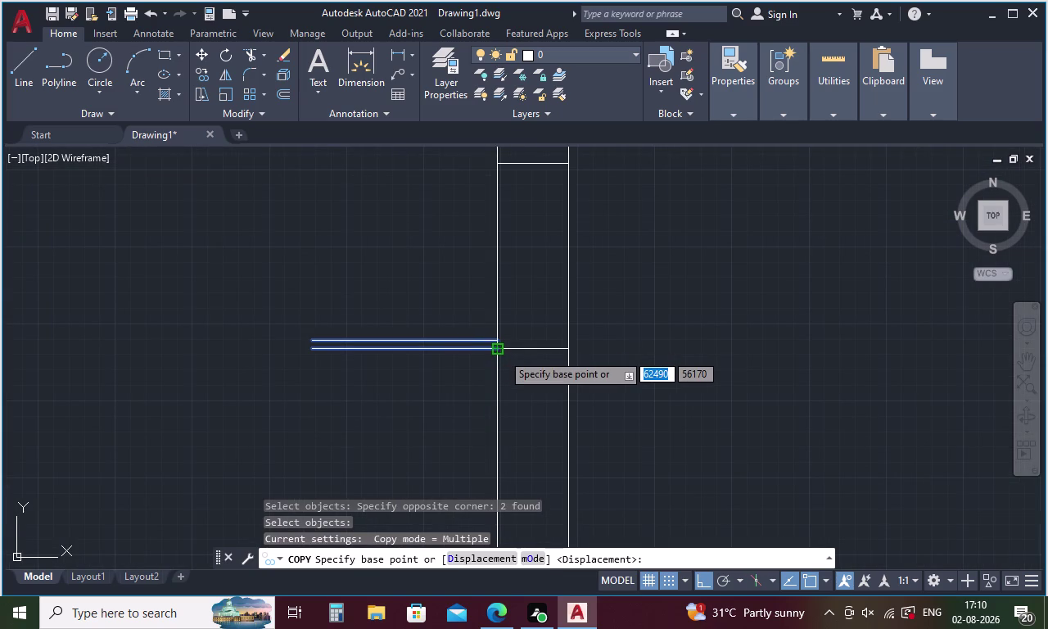
click(502, 353)
scroll(down, 3)
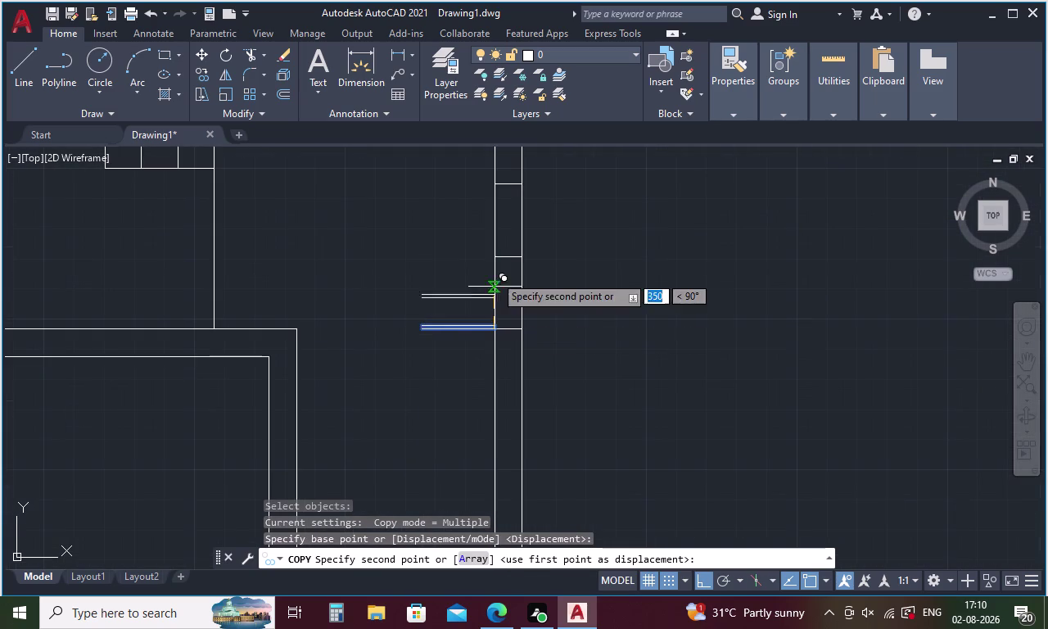
scroll(up, 3)
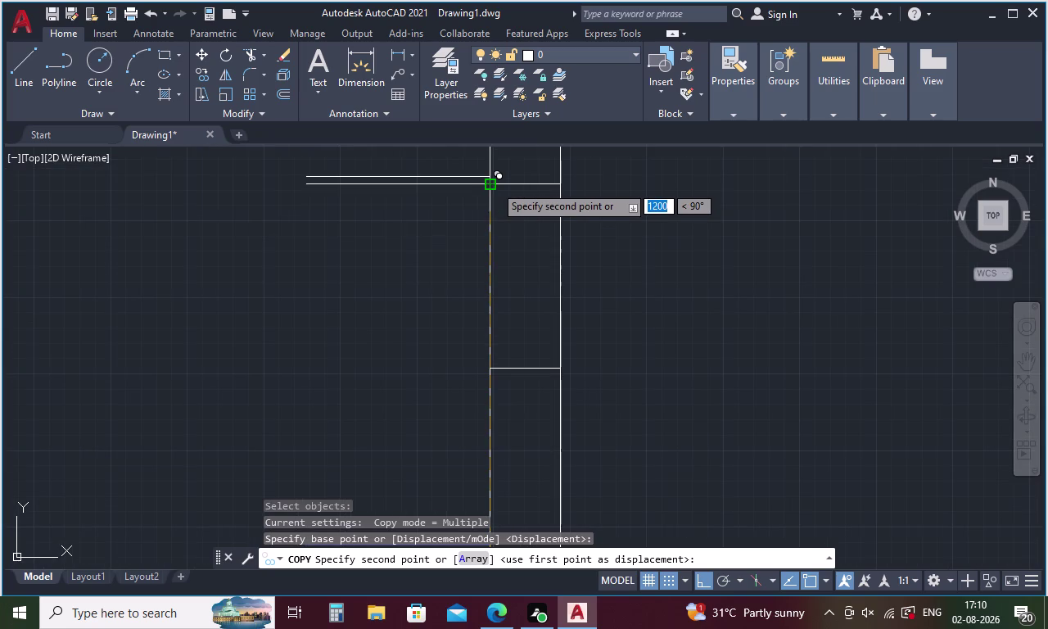
key(Escape)
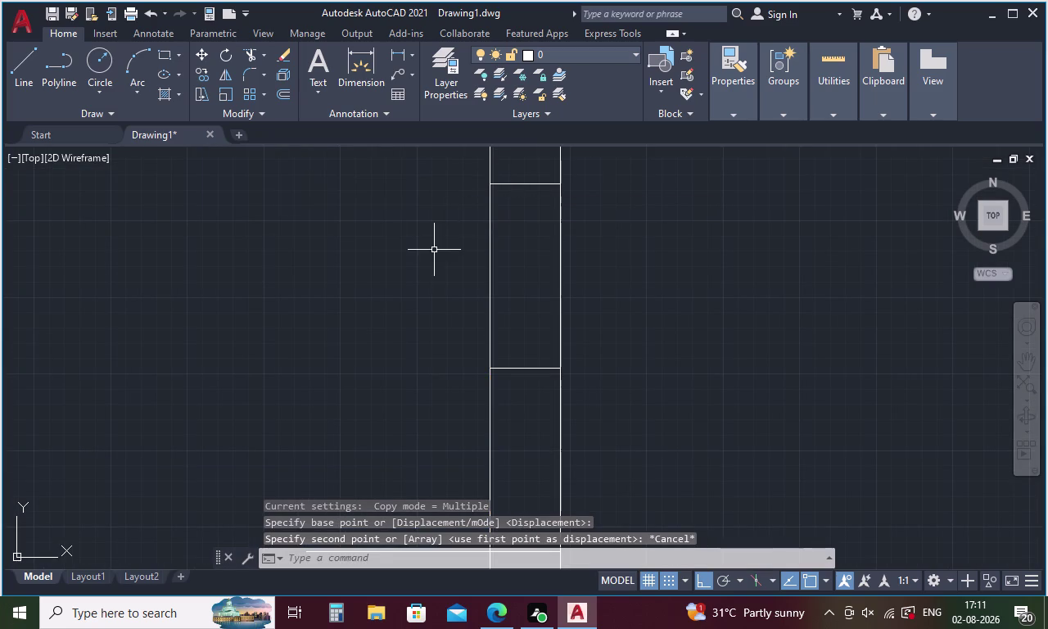
scroll(down, 3)
Copy the double door leaf from the wall corner about 1205 units up the wall.
drag(424, 348, 426, 402)
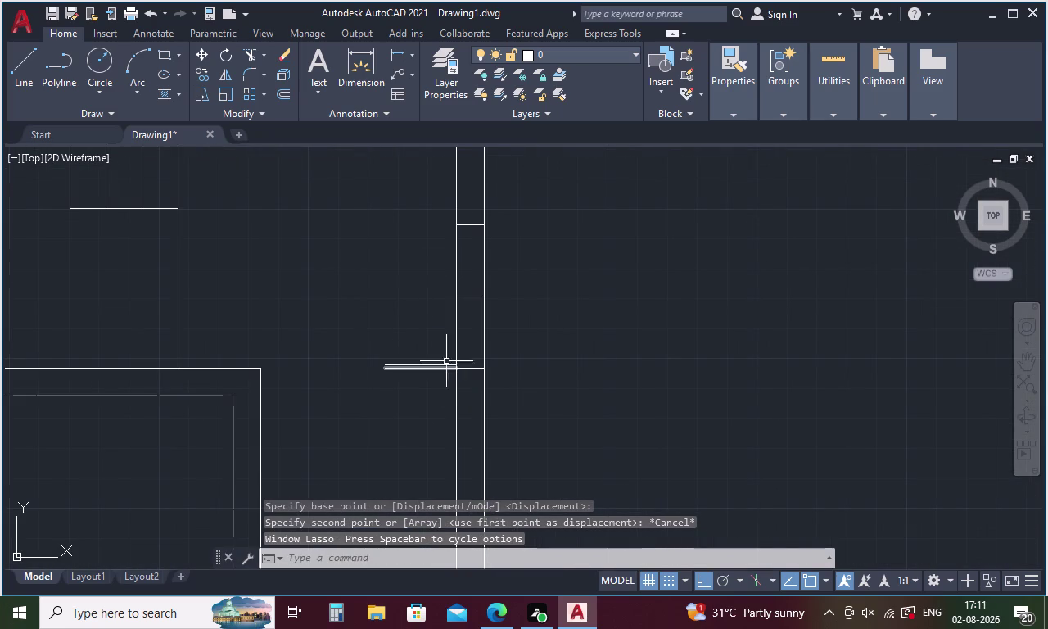
drag(449, 354, 415, 397)
right_click(415, 397)
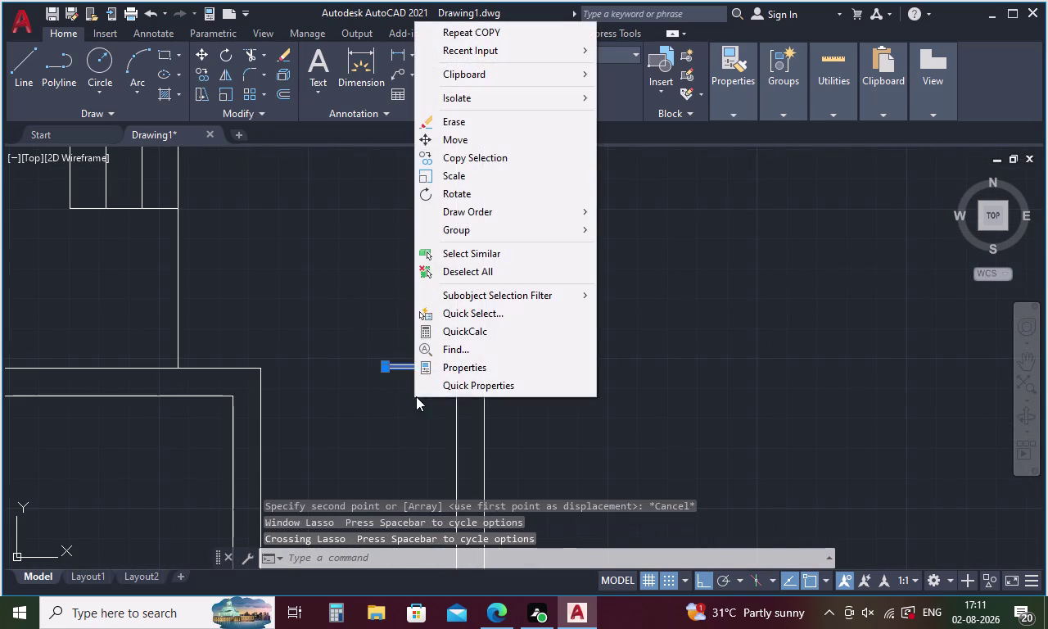
click(489, 154)
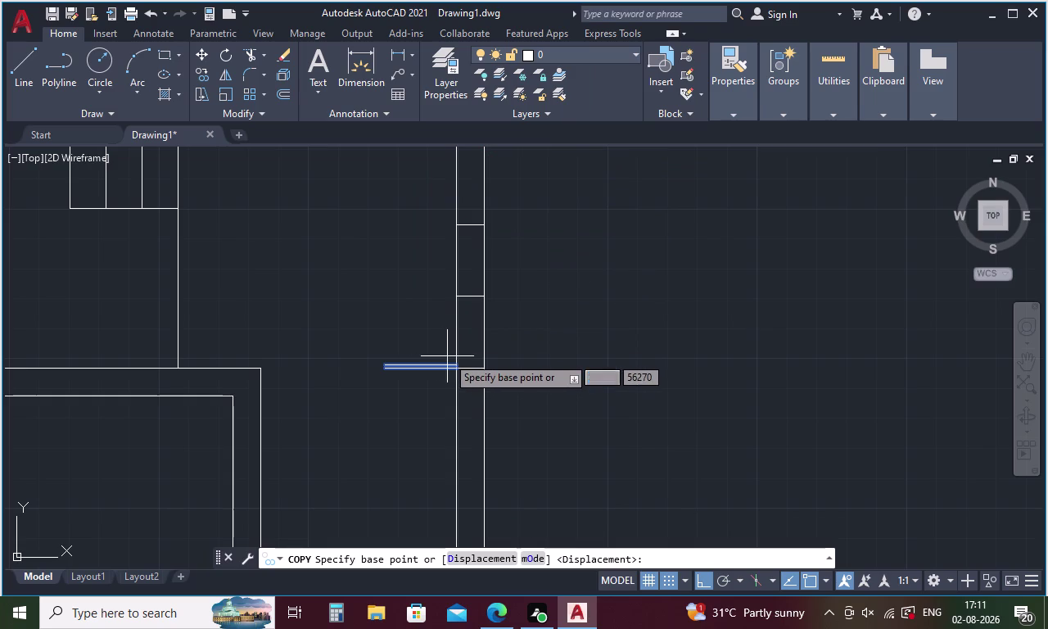
scroll(up, 3)
click(474, 398)
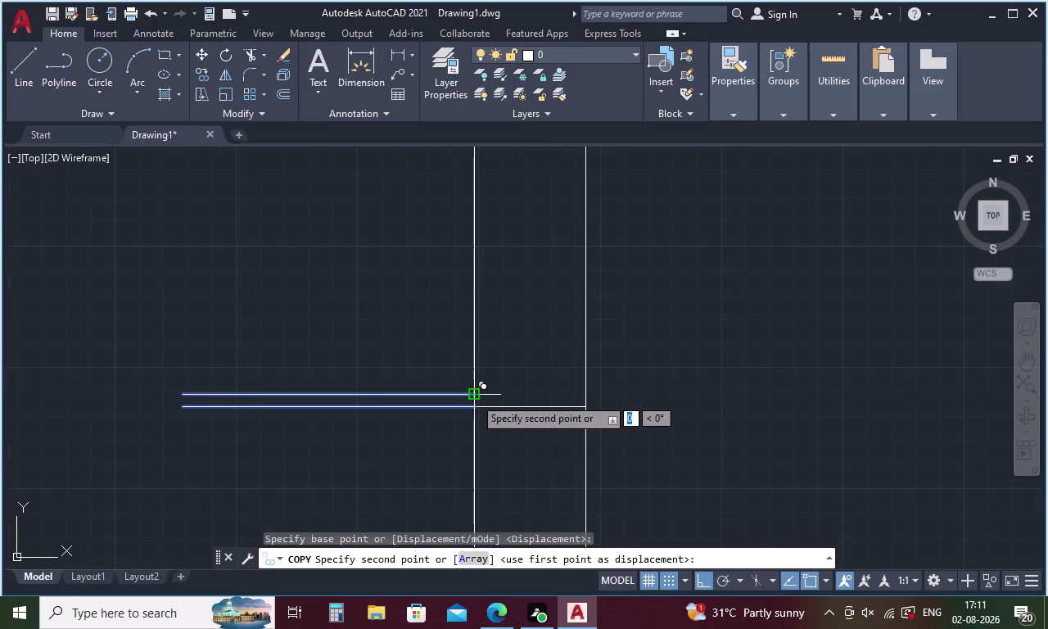
scroll(down, 3)
scroll(up, 3)
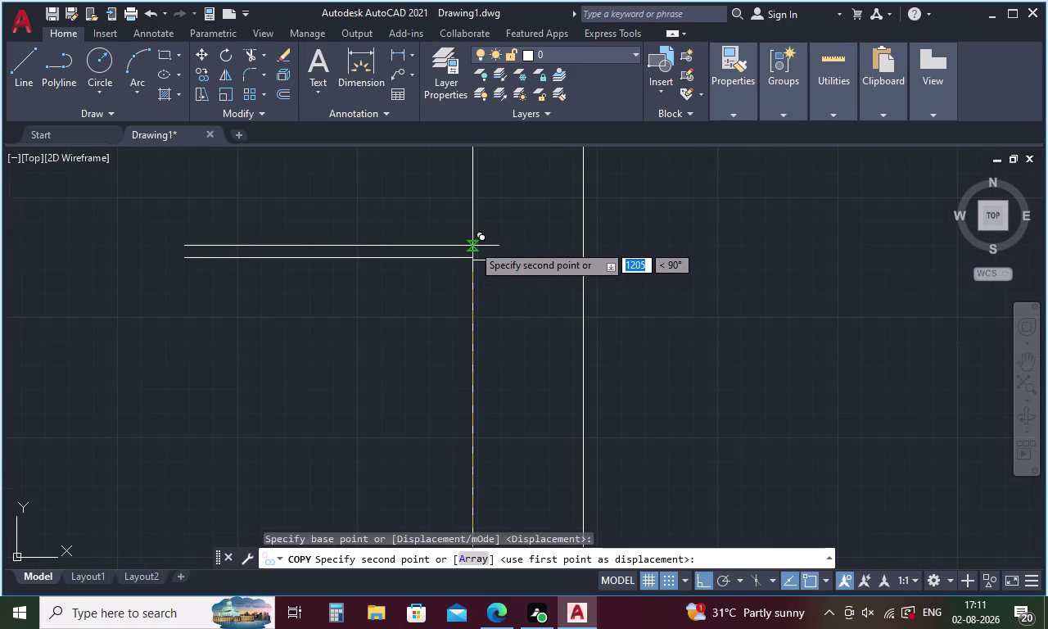
click(473, 263)
key(Escape)
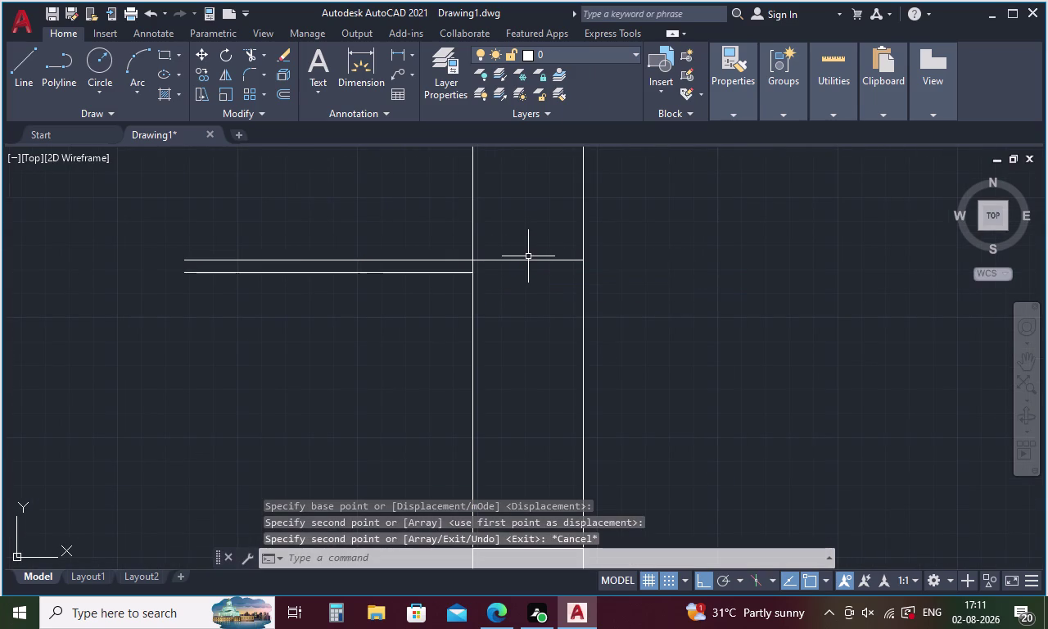
Draw the first swing arc from a door leaf end to the opening's midpoint.
text(A)
key(space)
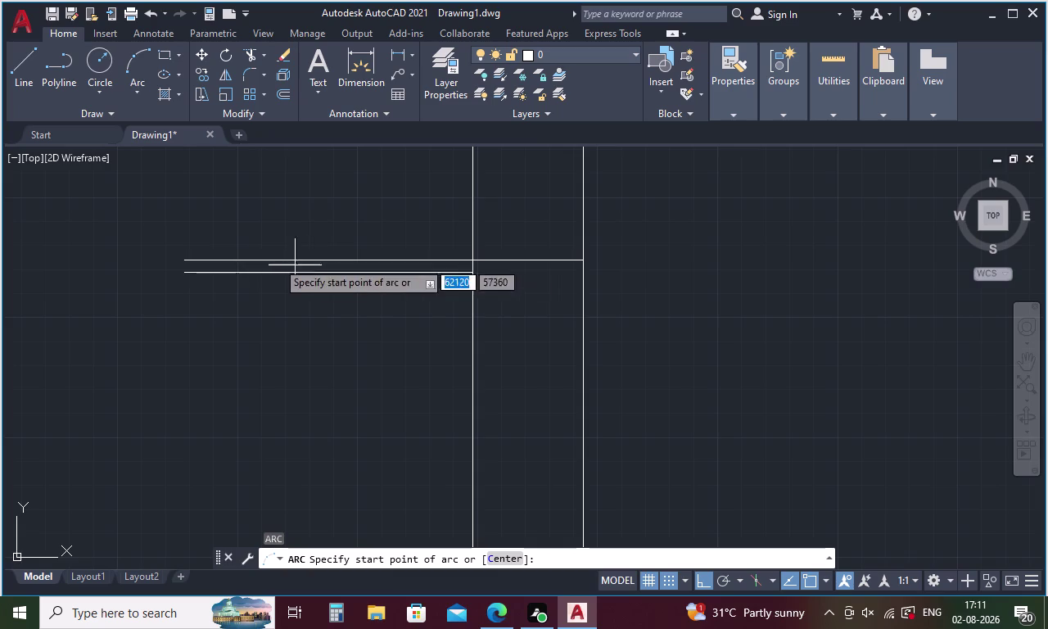
click(179, 263)
click(184, 273)
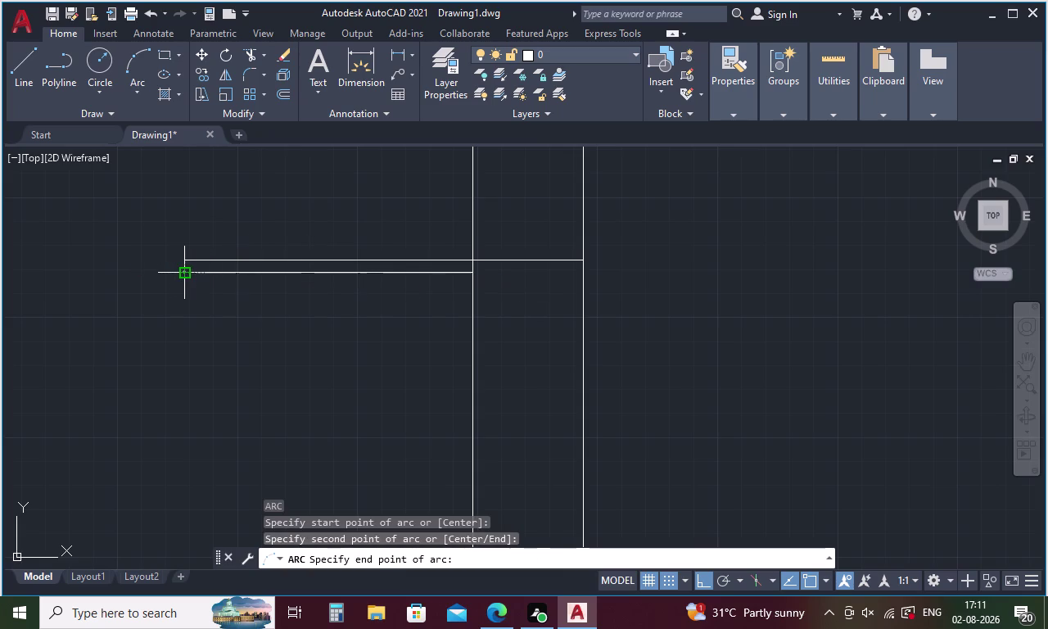
scroll(down, 3)
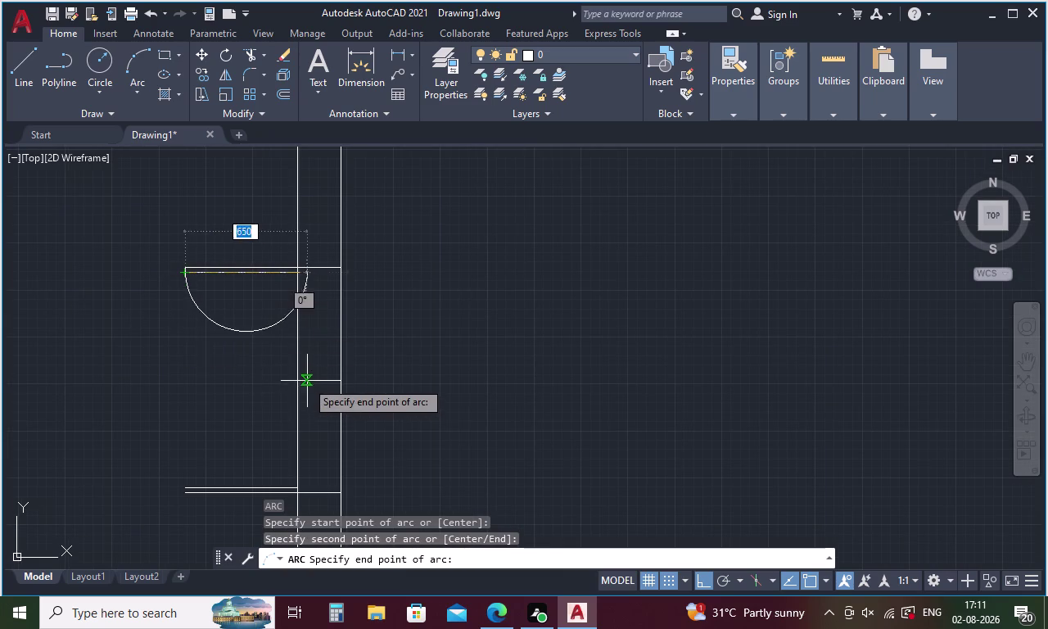
click(302, 380)
key(Escape)
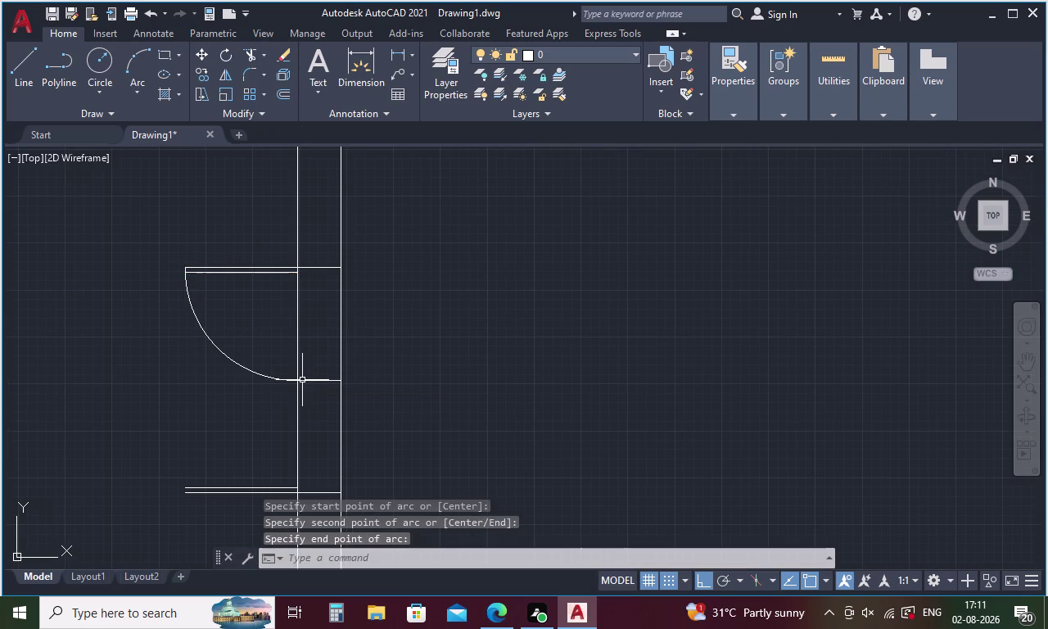
Draw the second swing arc from the lower door leaf to the opening's midpoint.
key(space)
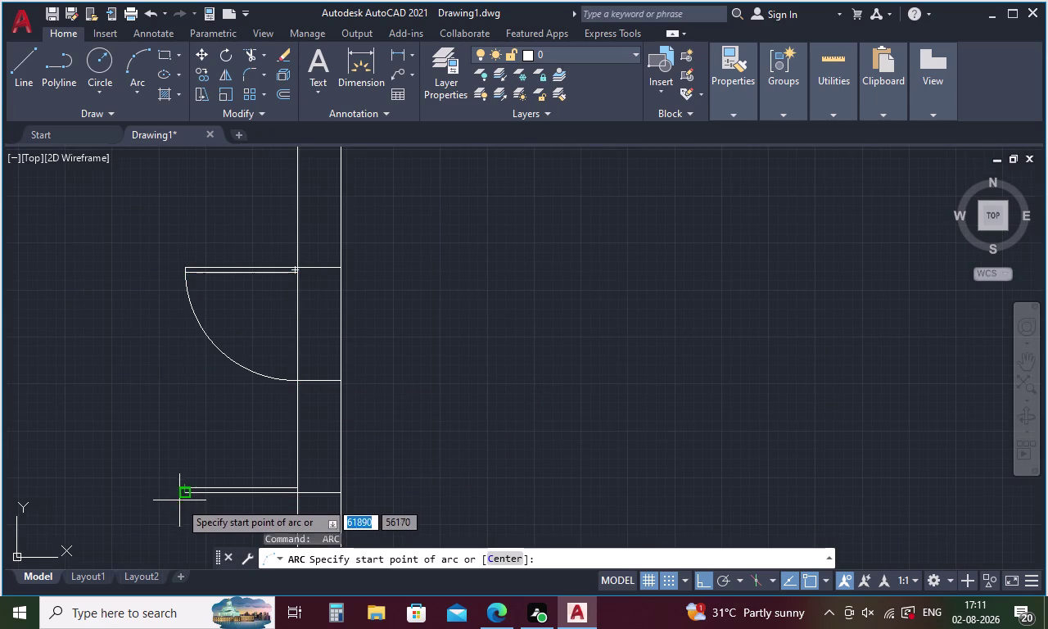
scroll(up, 3)
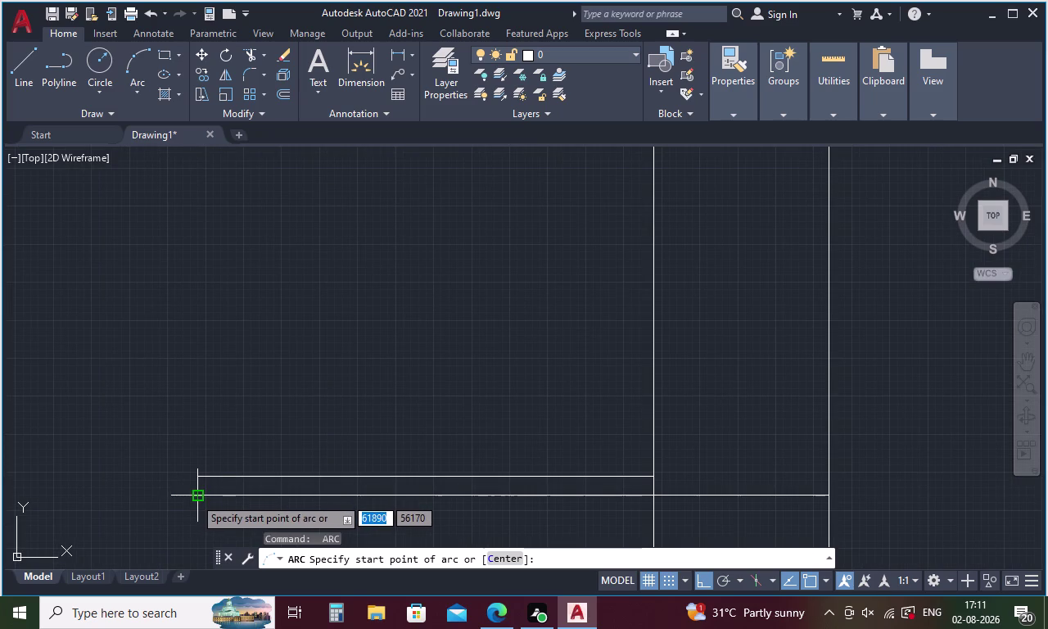
click(196, 497)
click(201, 472)
scroll(down, 3)
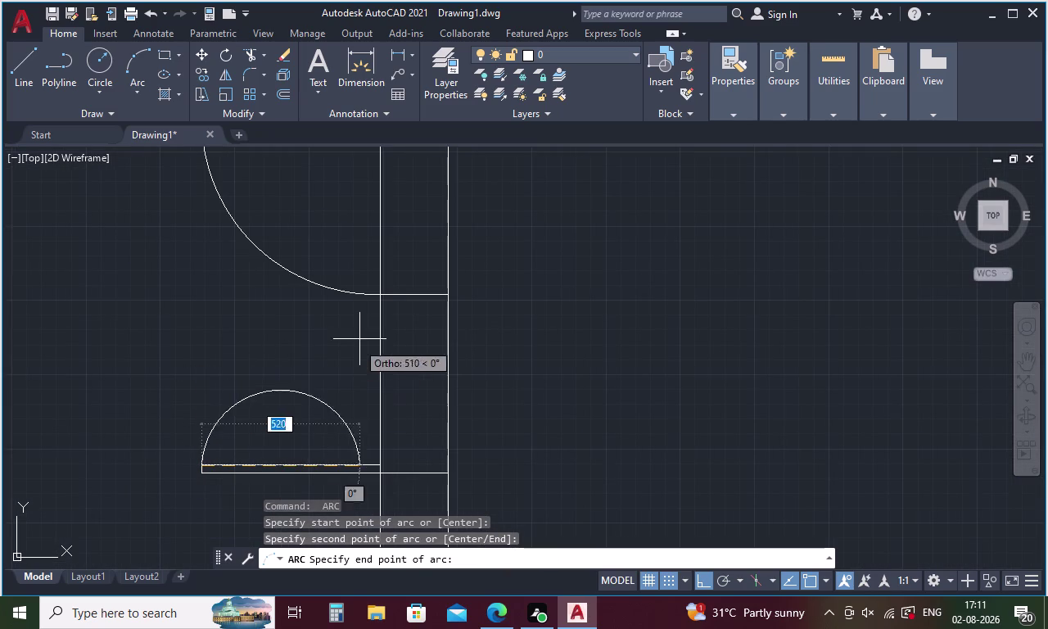
click(381, 294)
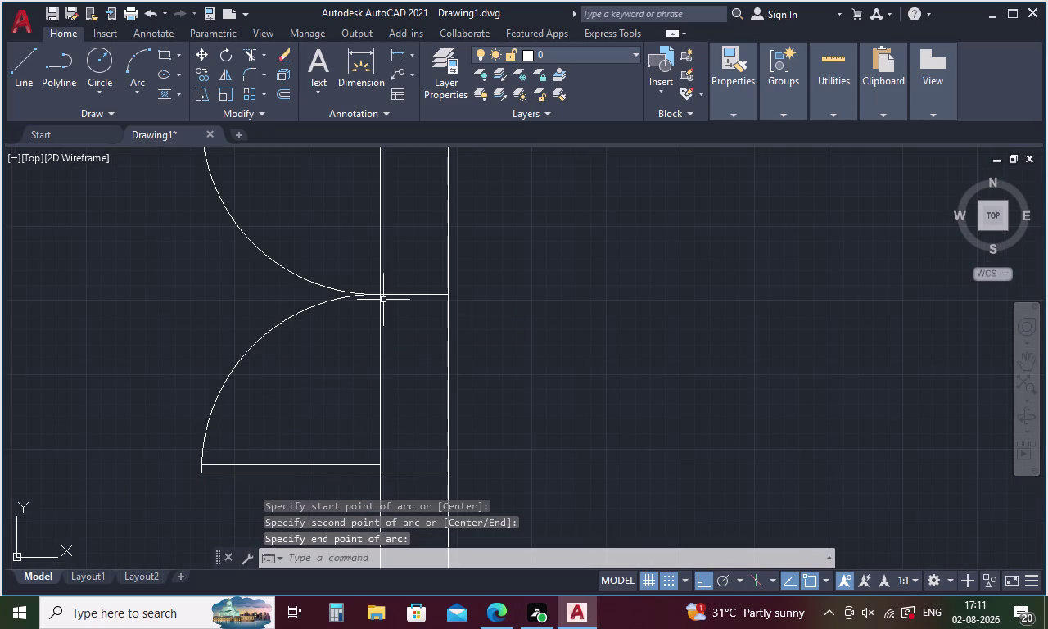
key(Escape)
scroll(down, 3)
scroll(down, 3)
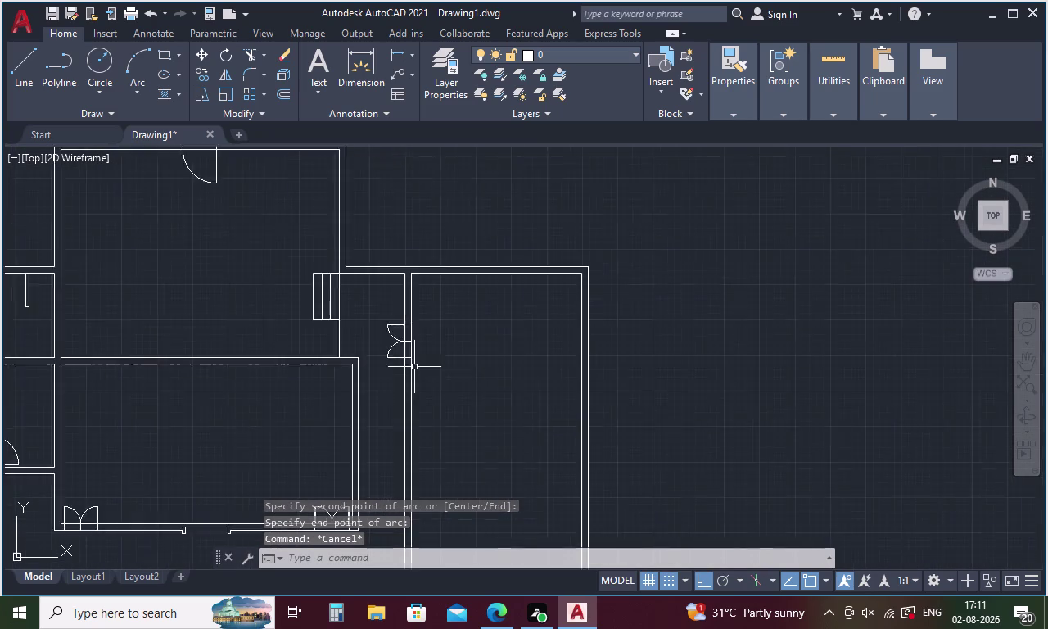
middle_drag(405, 448, 396, 342)
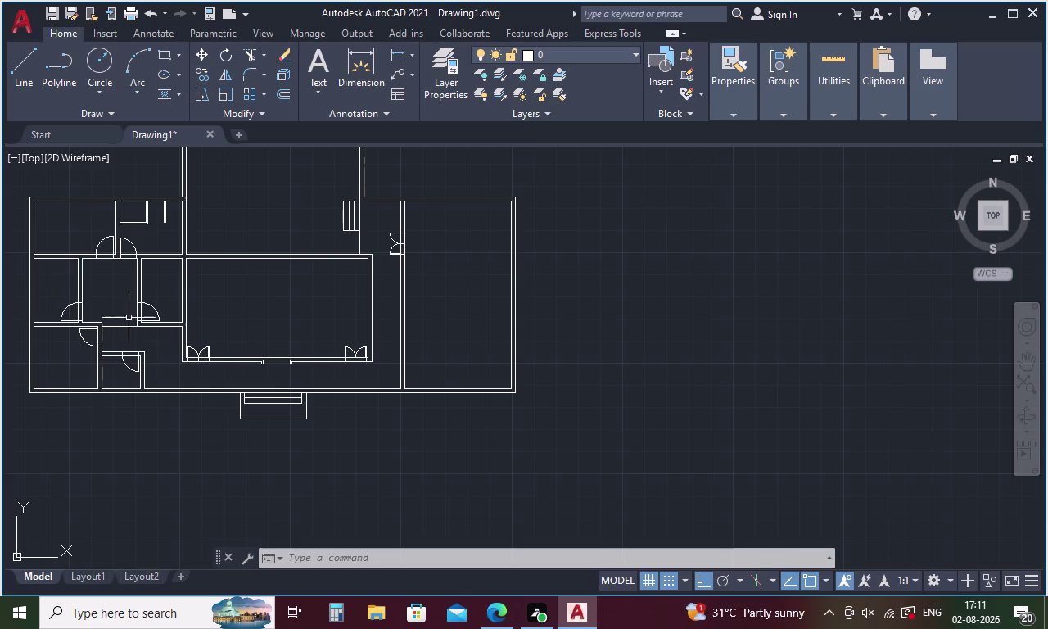
text(T)
text(K)
key(Return)
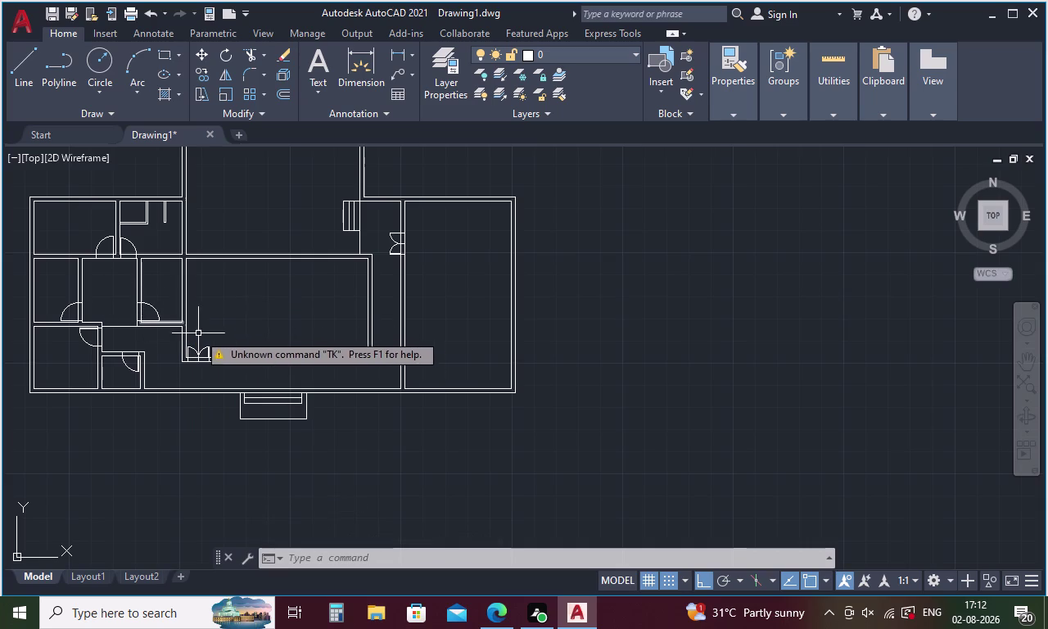
Cancel the failed command and retry TK tracking.
key(Escape)
key(t)
key(k)
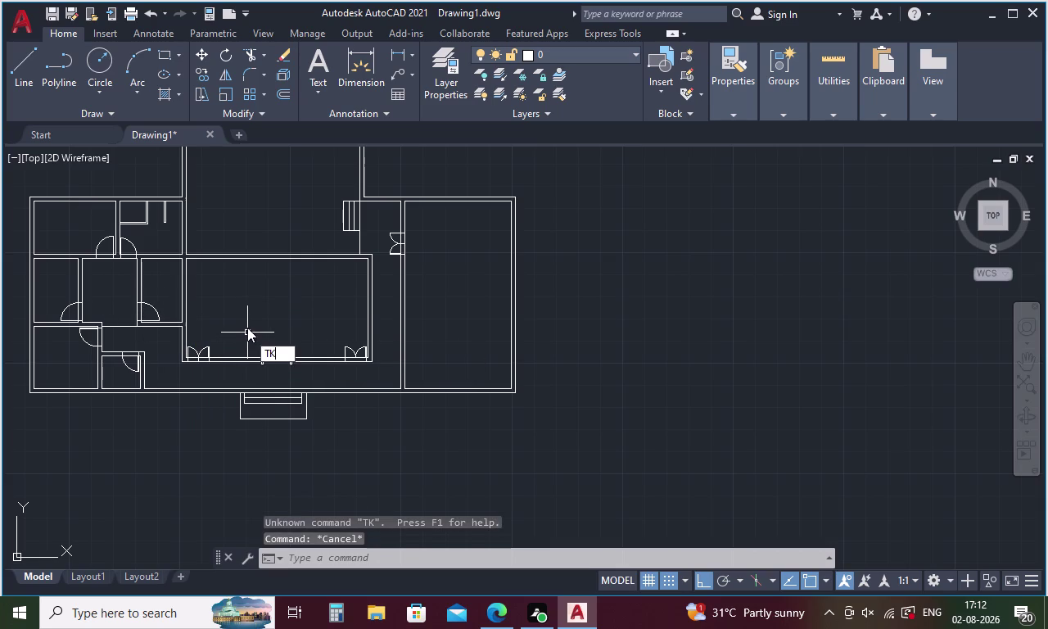
key(Return)
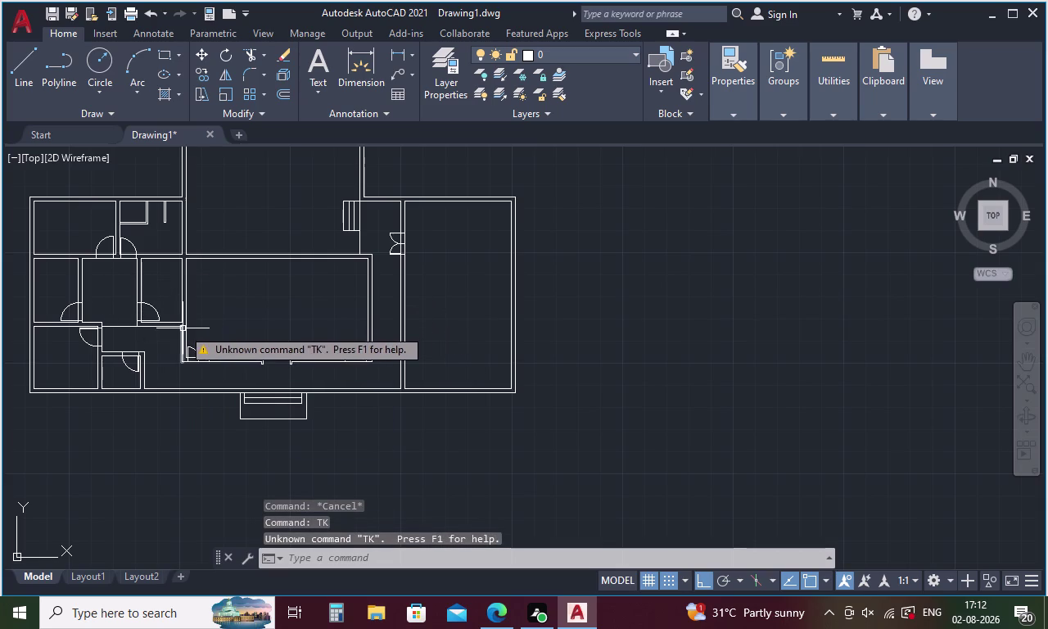
key(Escape)
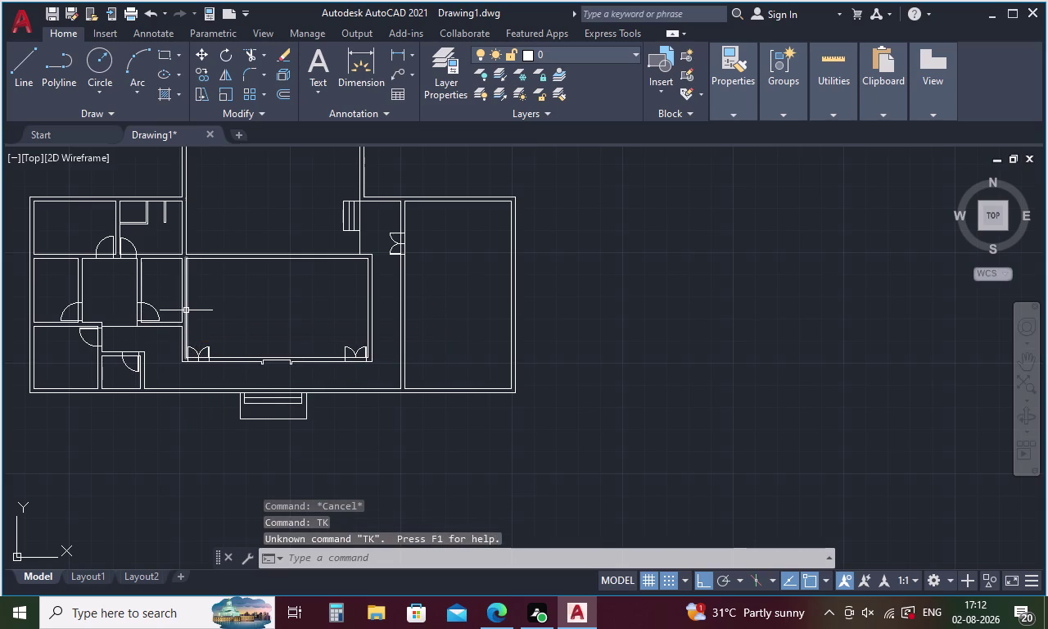
Draw a line across the inner wall, tracked 25.4 from the wall corner.
key(l)
key(Return)
text(TK)
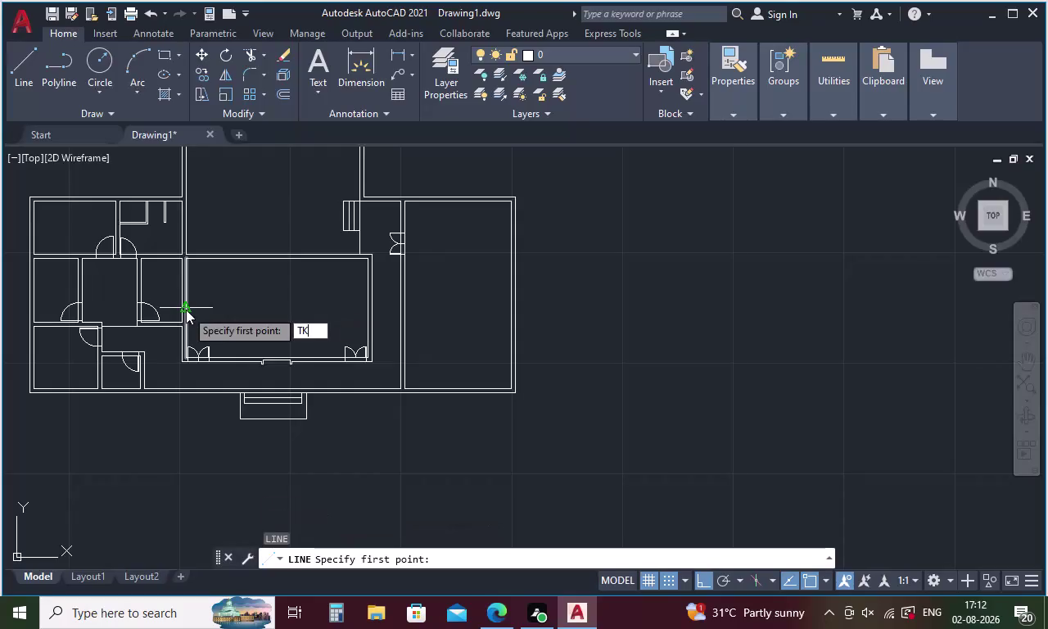
key(Return)
click(177, 319)
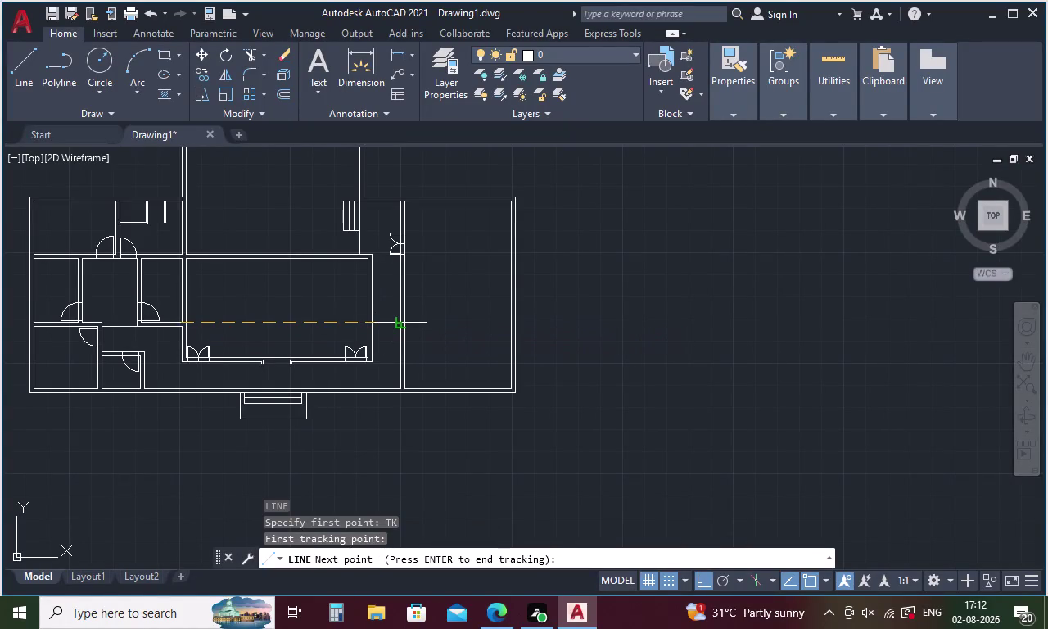
click(399, 322)
scroll(up, 3)
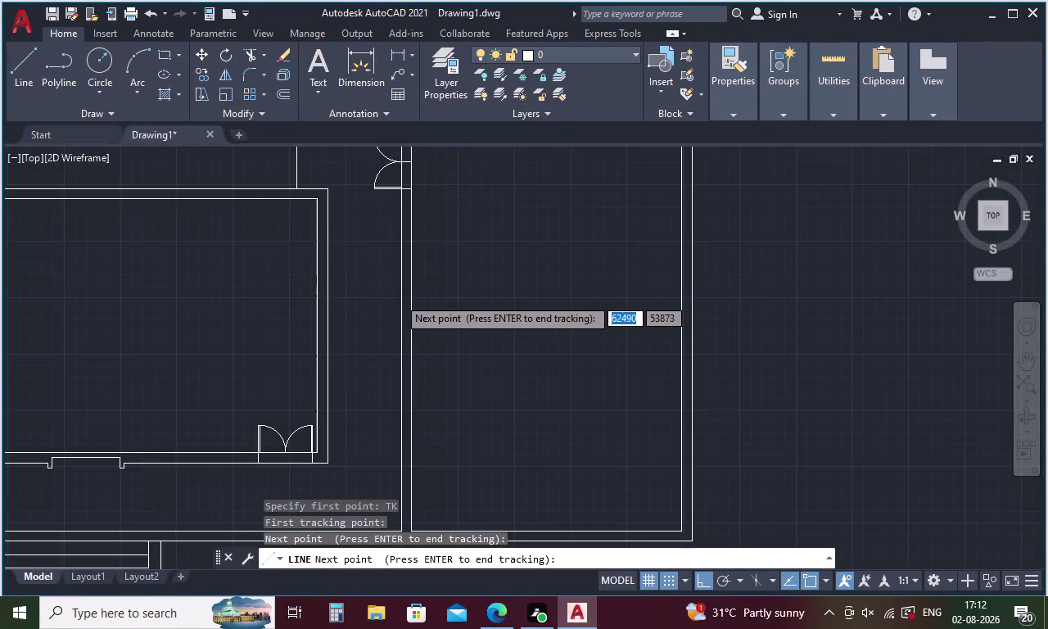
key(2)
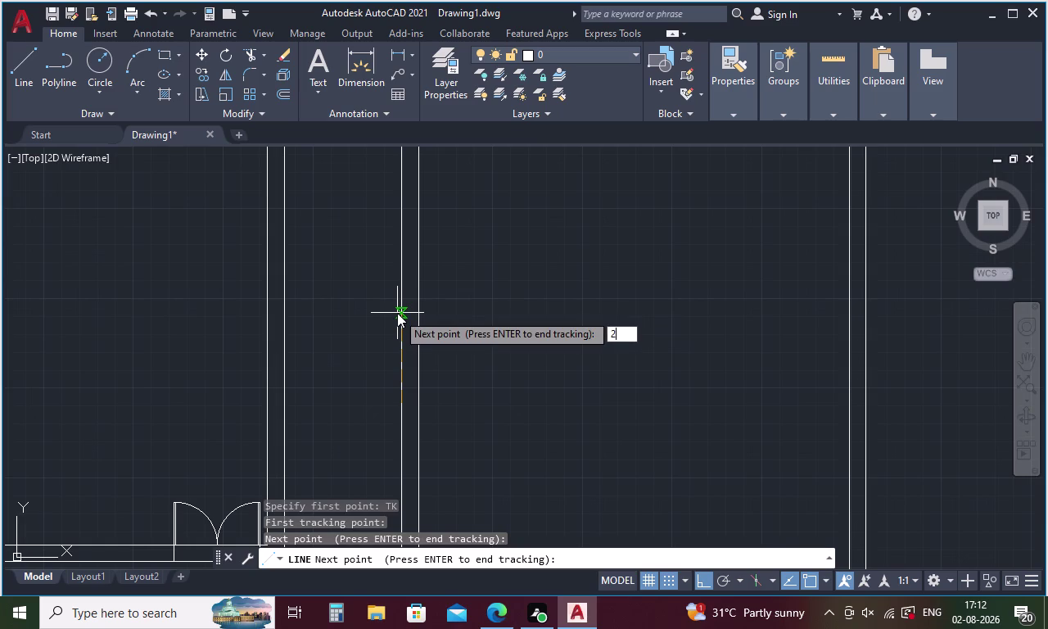
text(5.4)
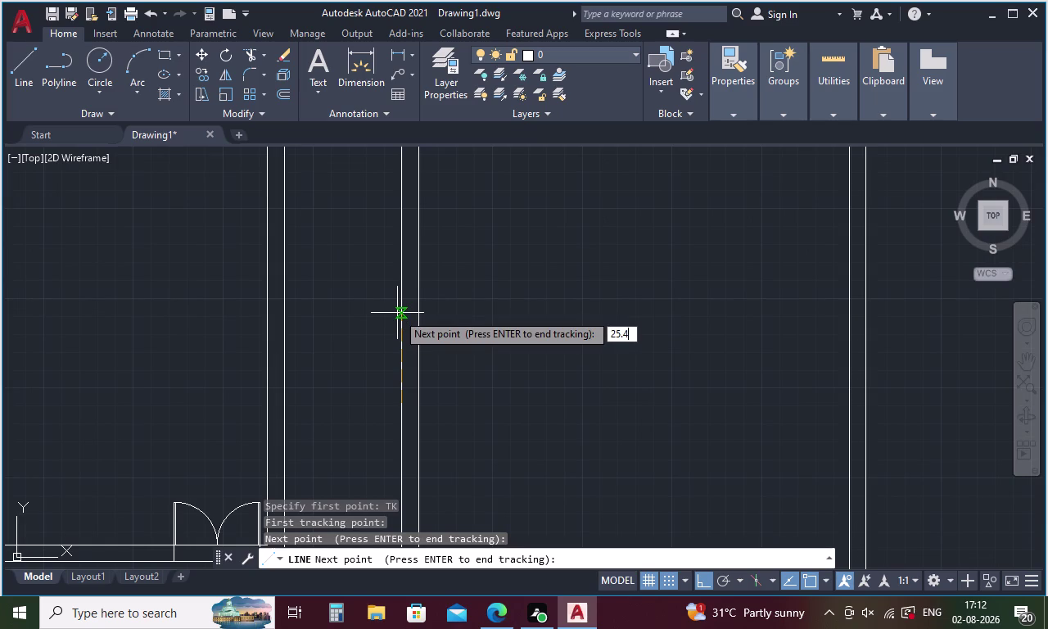
key(space)
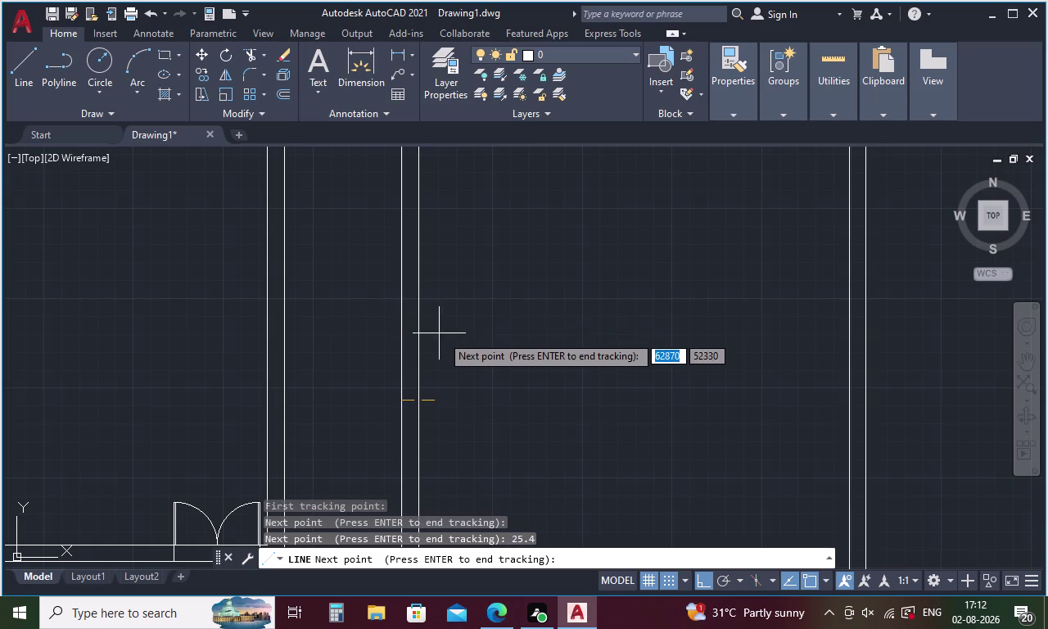
key(space)
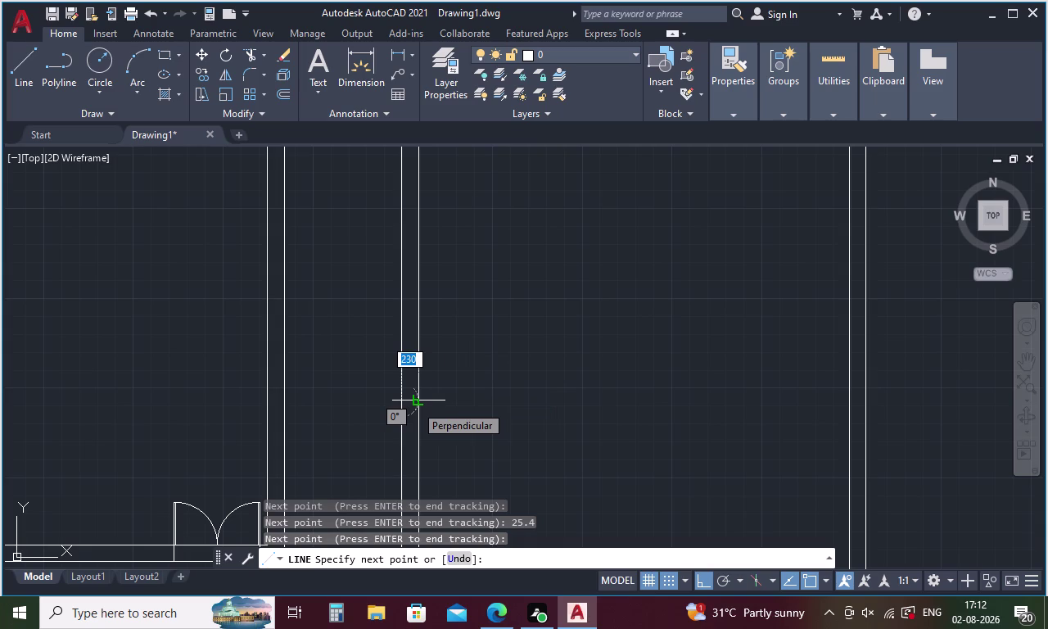
click(415, 405)
key(Escape)
Offset the wall cross line 600 toward the opening.
key(o)
key(space)
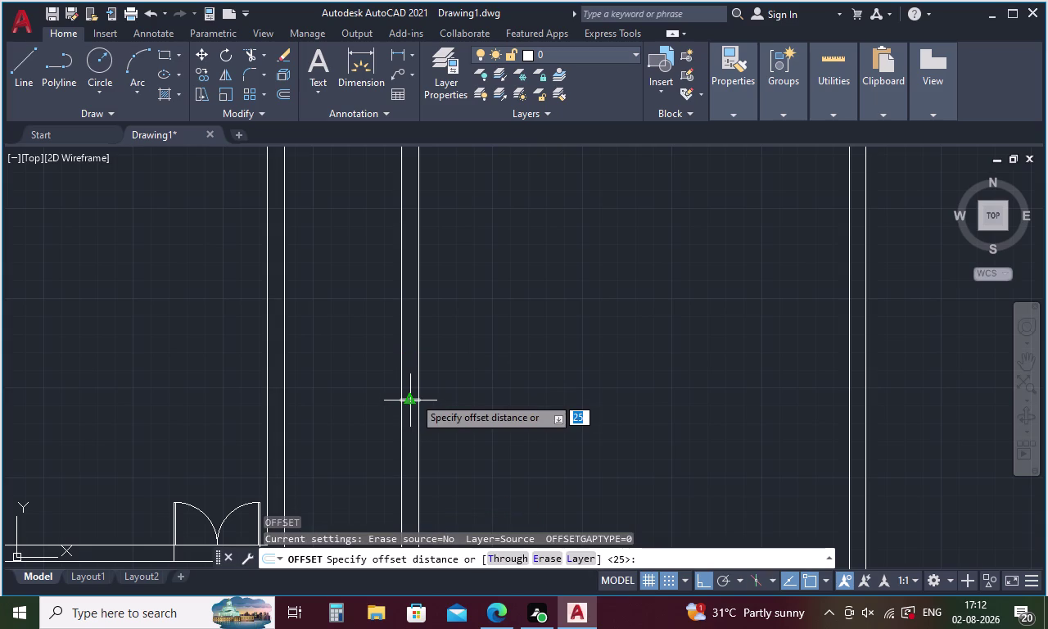
key(6)
text(0)
text(0)
key(space)
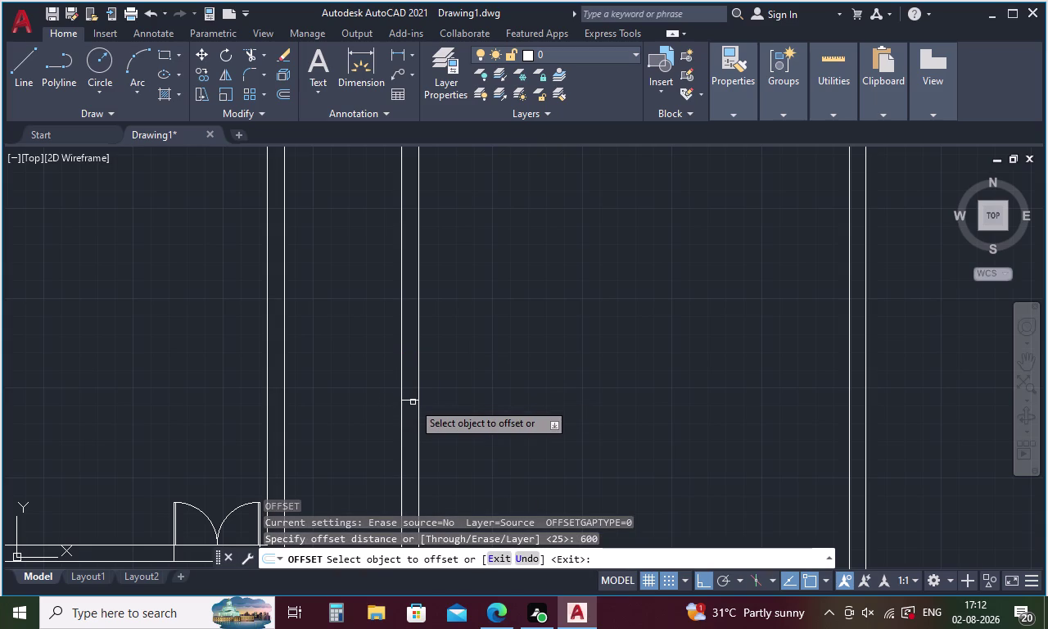
click(413, 402)
click(406, 331)
key(space)
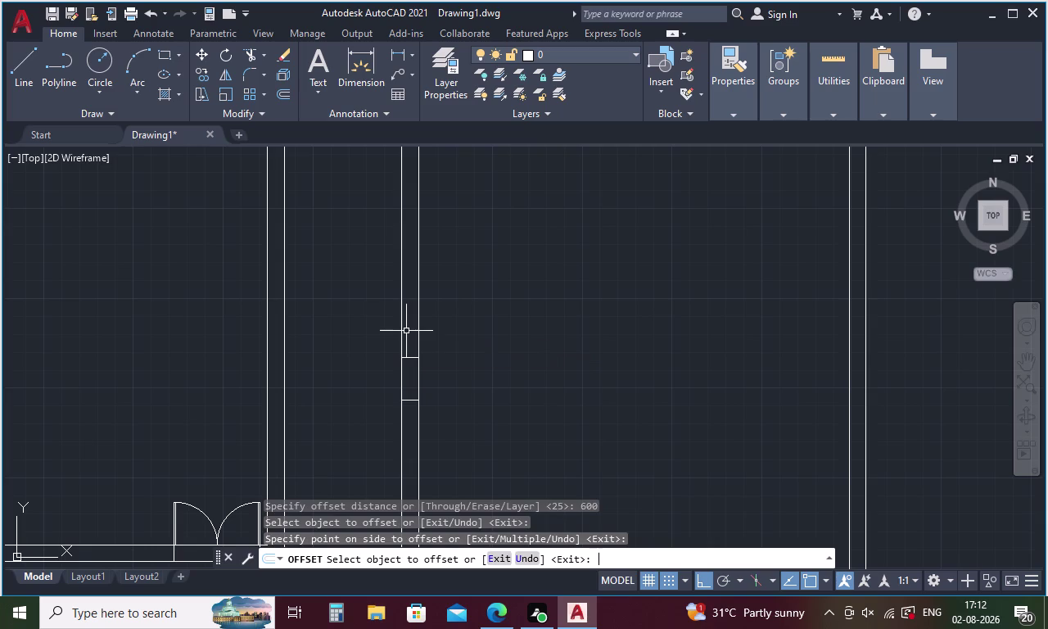
Offset the new cross line another 600 further along the wall.
key(space)
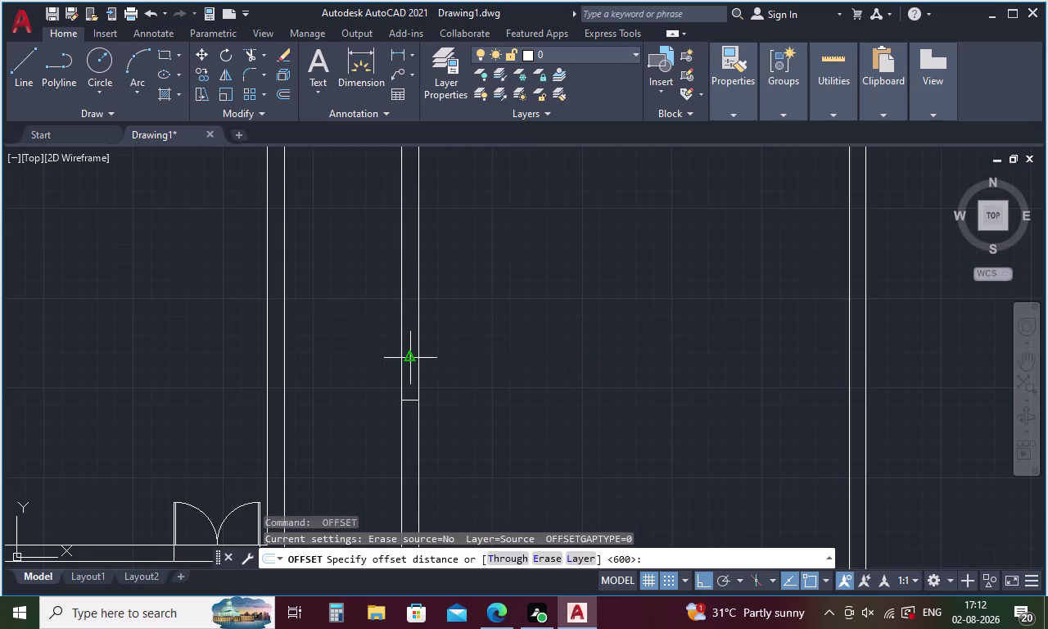
key(space)
click(408, 361)
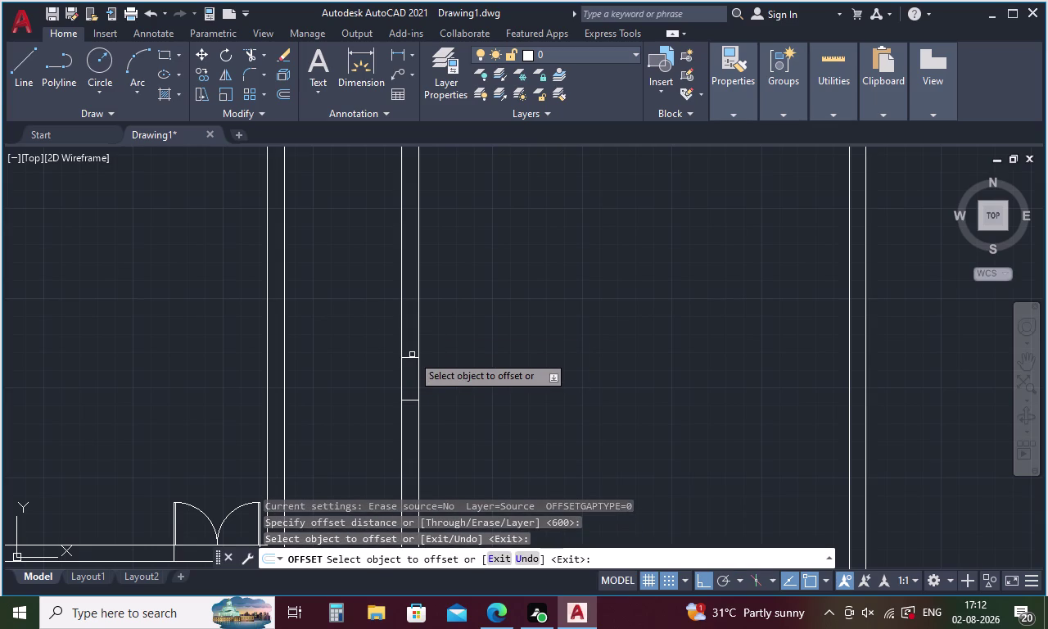
click(412, 357)
click(412, 328)
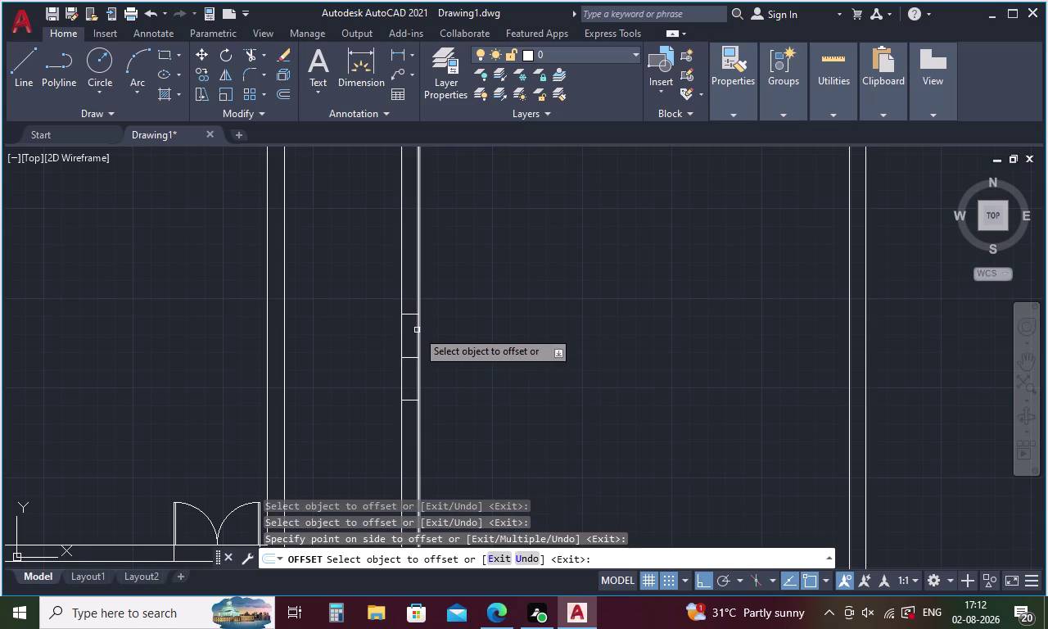
key(Escape)
Draw a trial 600-long line starting on the wall, then cancel it.
text(L)
key(space)
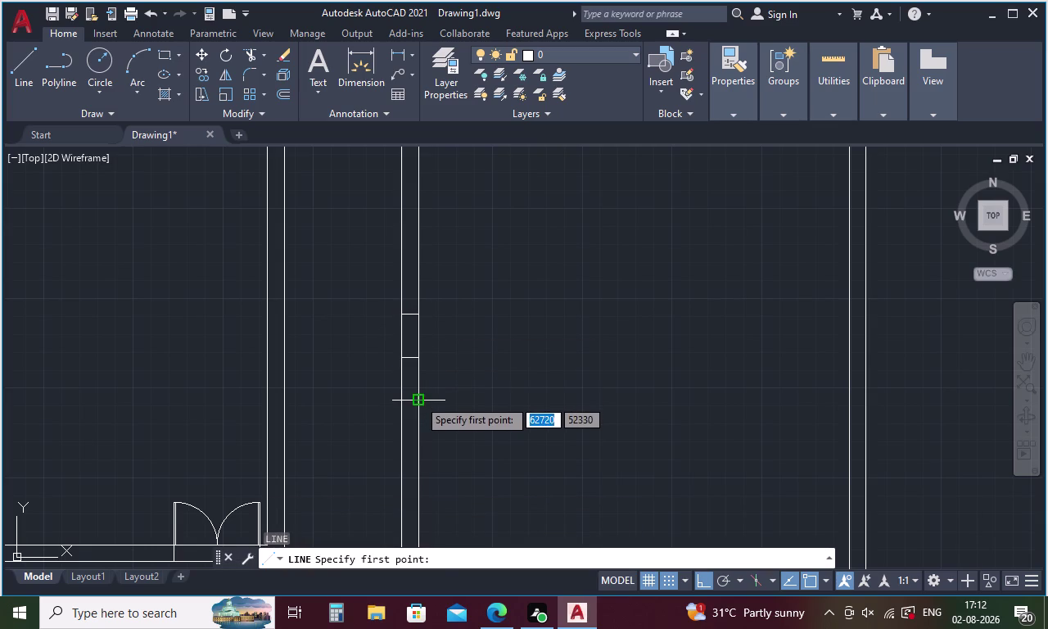
click(418, 398)
text(600)
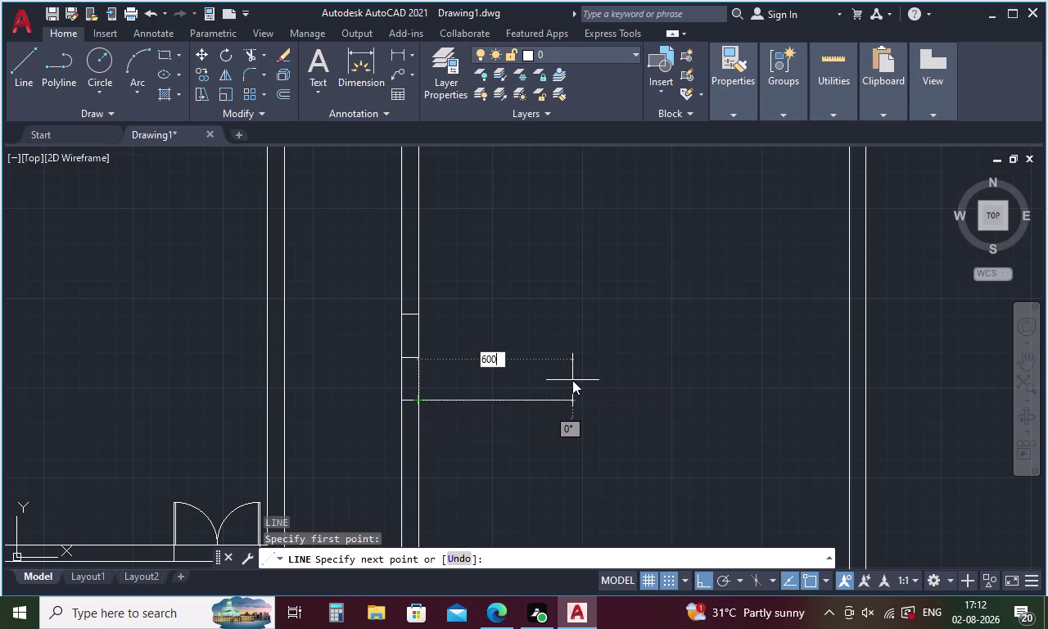
key(space)
key(Escape)
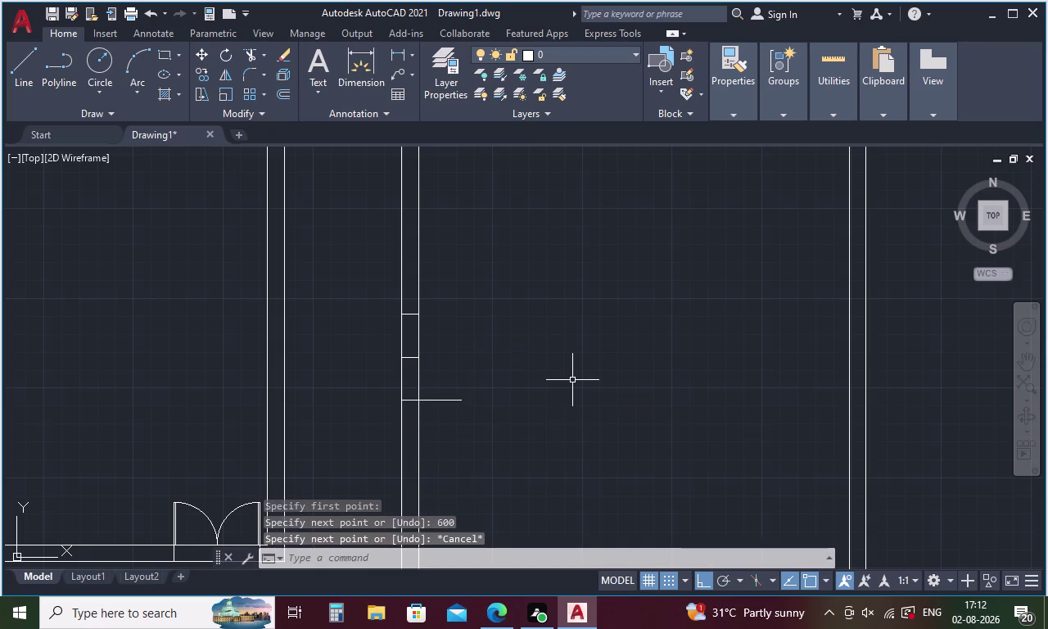
key(Escape)
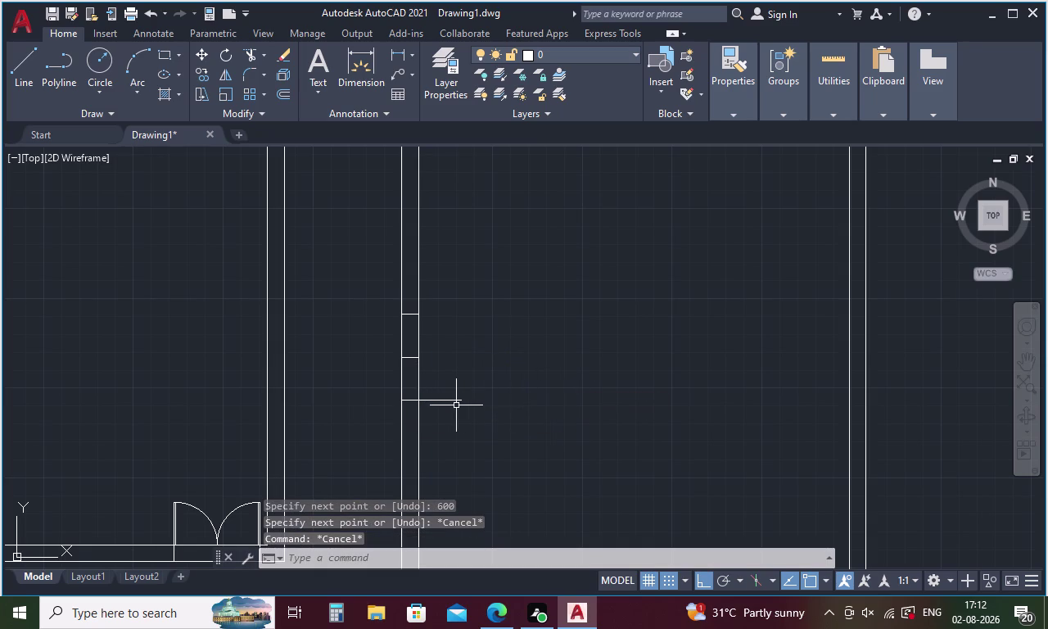
Erase the stray horizontal line.
click(452, 399)
key(Delete)
scroll(down, 3)
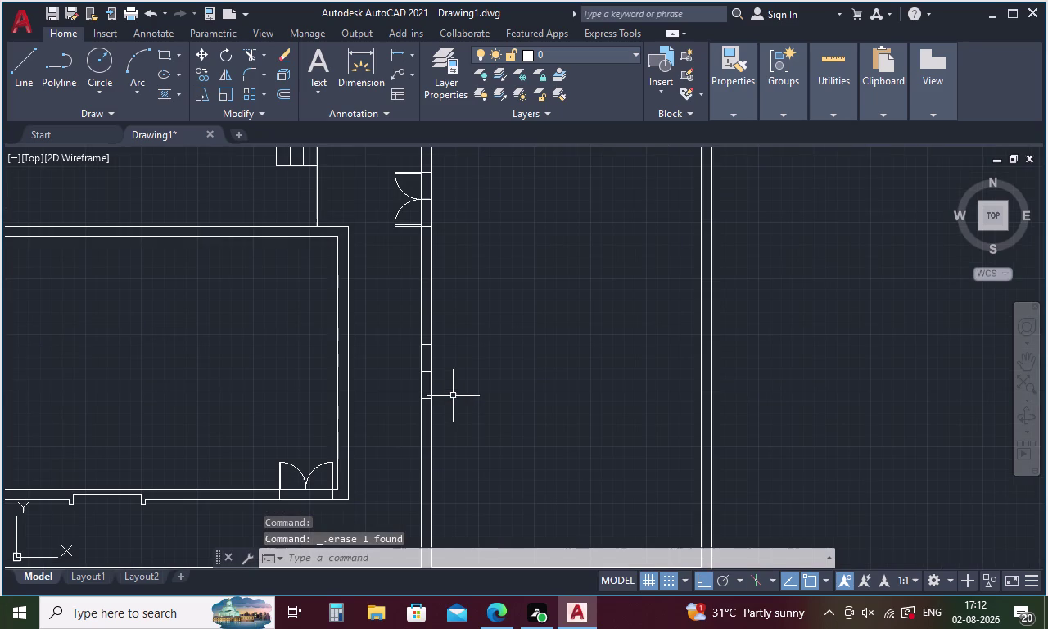
middle_drag(453, 424, 462, 333)
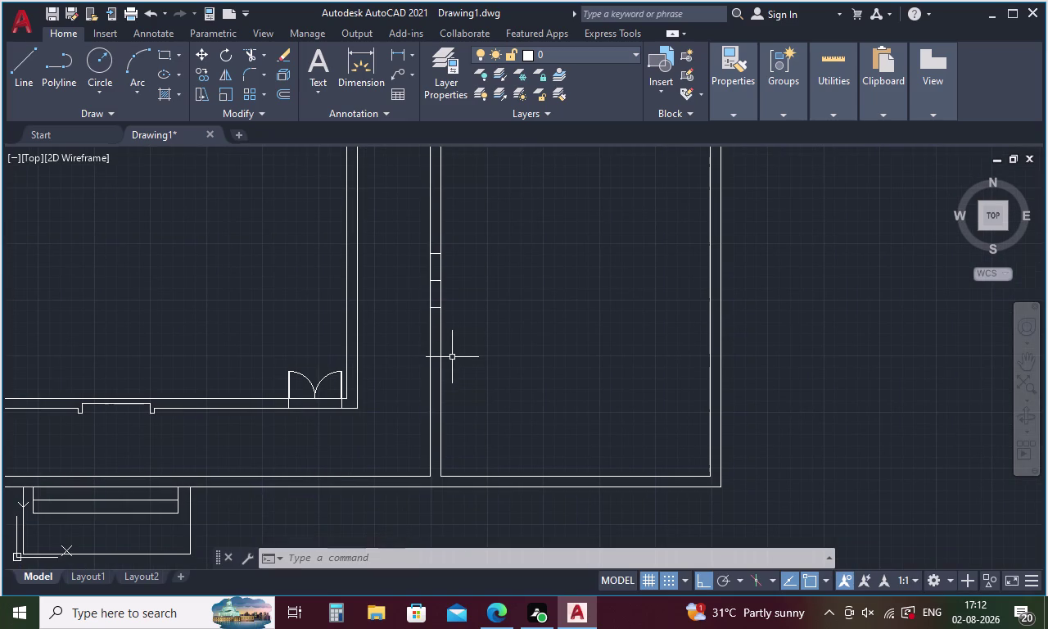
Offset the opening's cross line 240 units along the inner wall.
key(o)
key(Return)
key(2)
key(4)
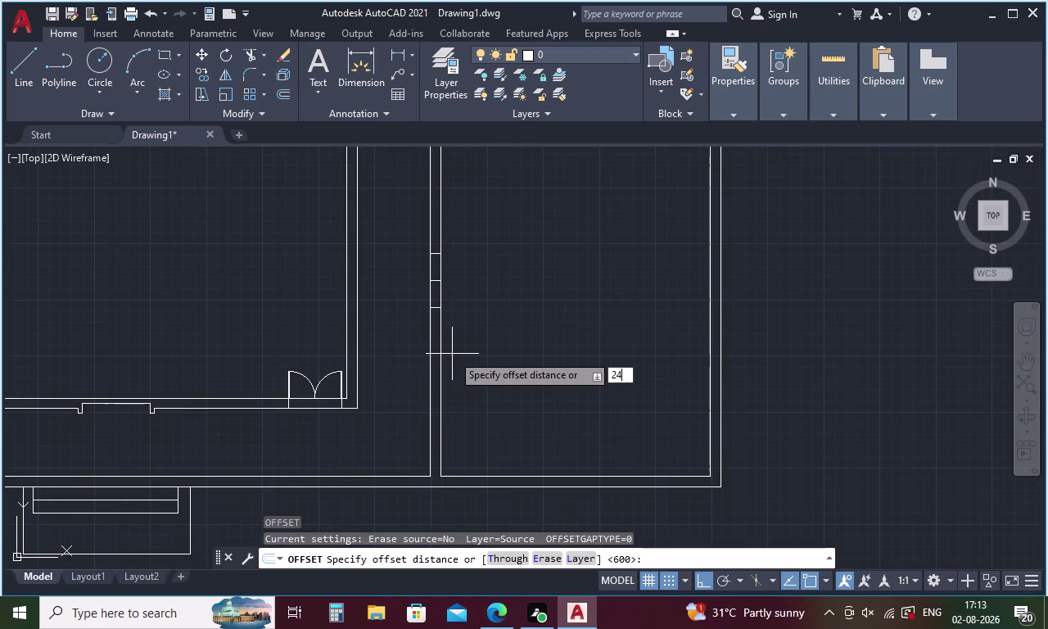
key(0)
key(Return)
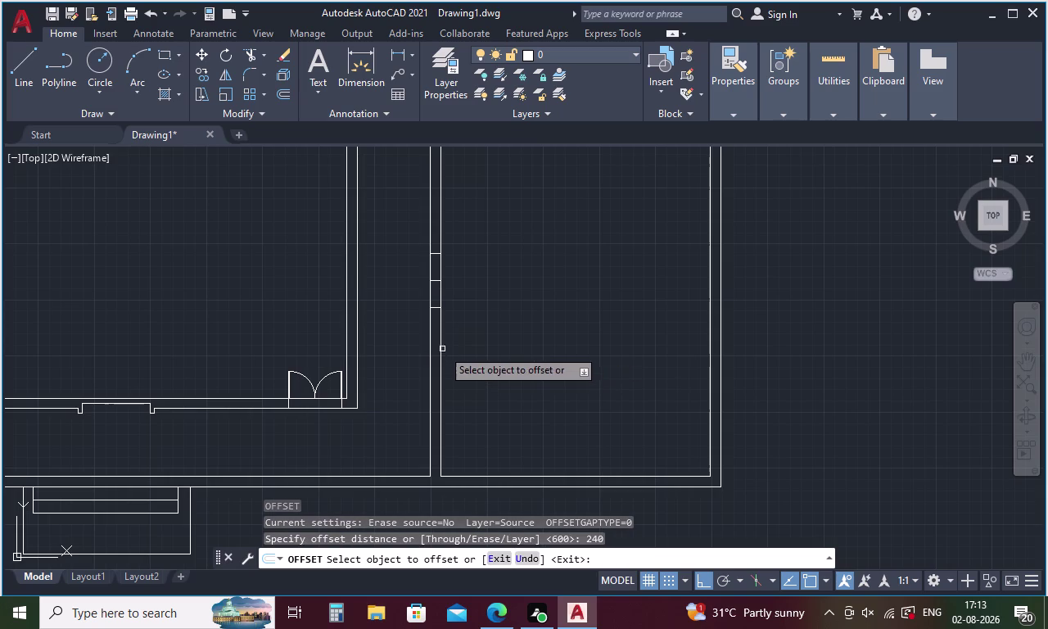
click(435, 307)
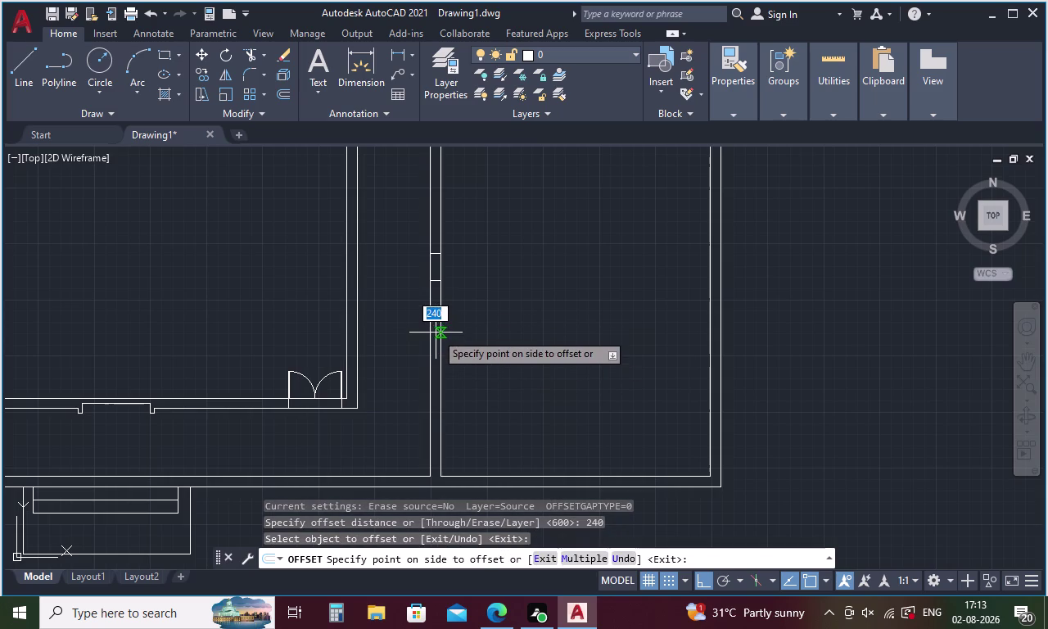
click(435, 332)
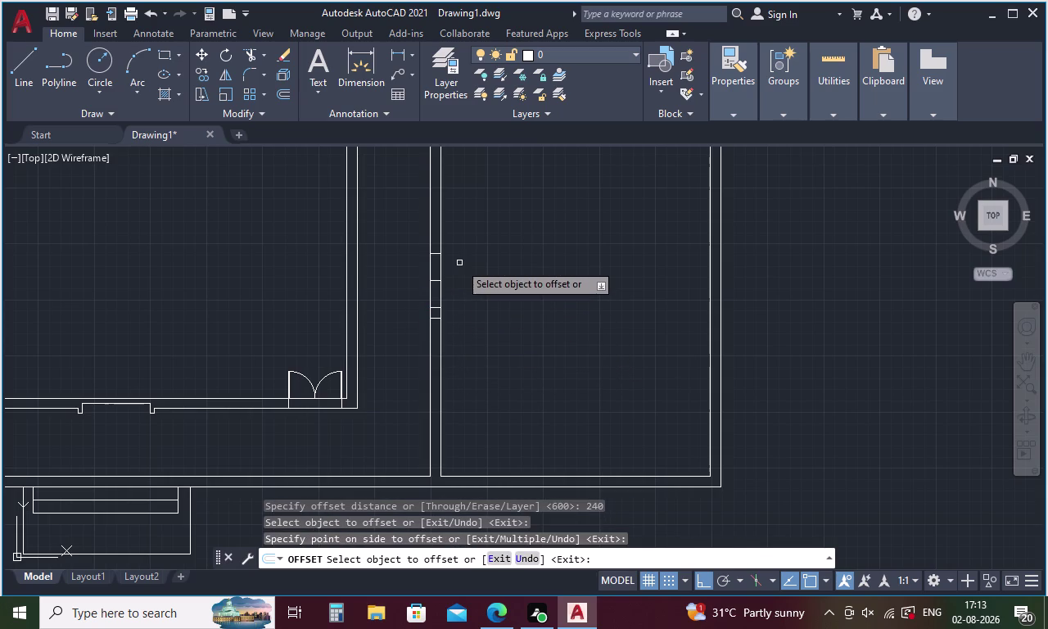
Pan up to the existing double door and lasso-select its swing.
middle_drag(459, 263, 485, 416)
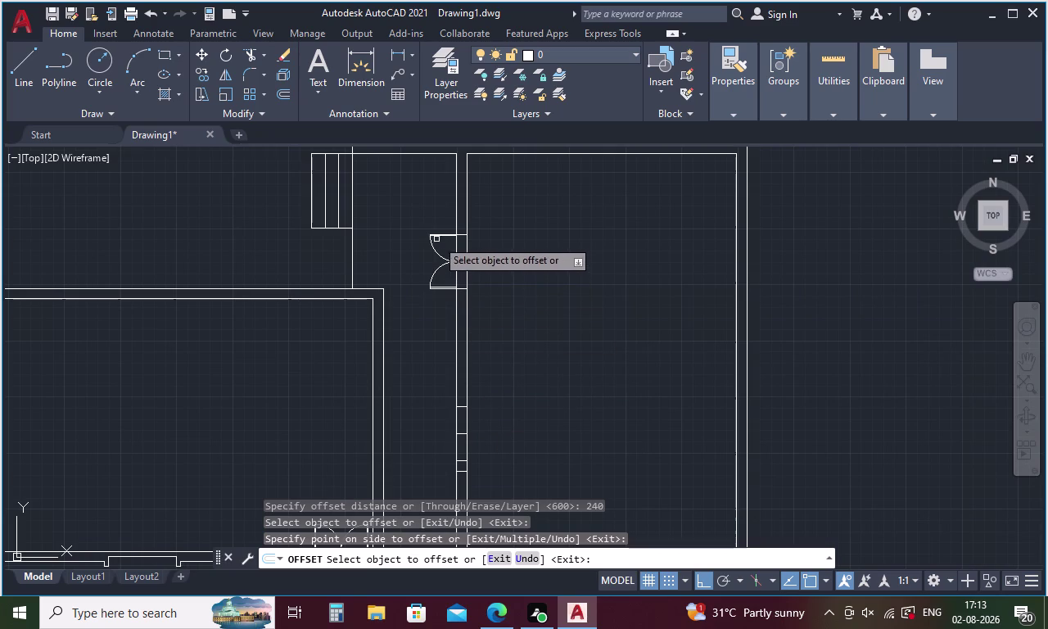
drag(440, 223, 441, 303)
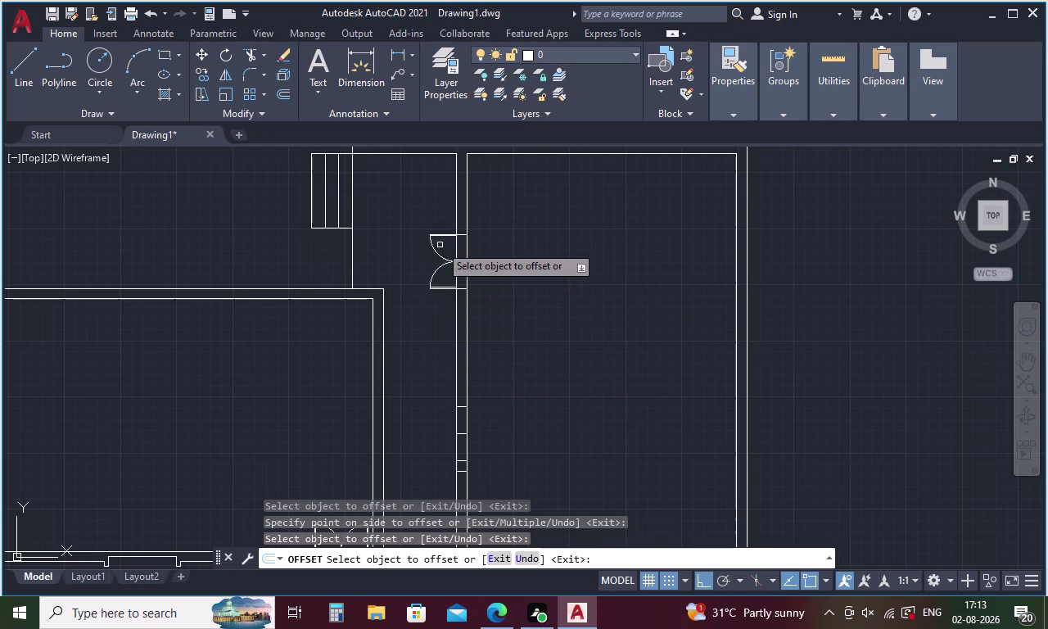
key(Escape)
drag(448, 211, 442, 332)
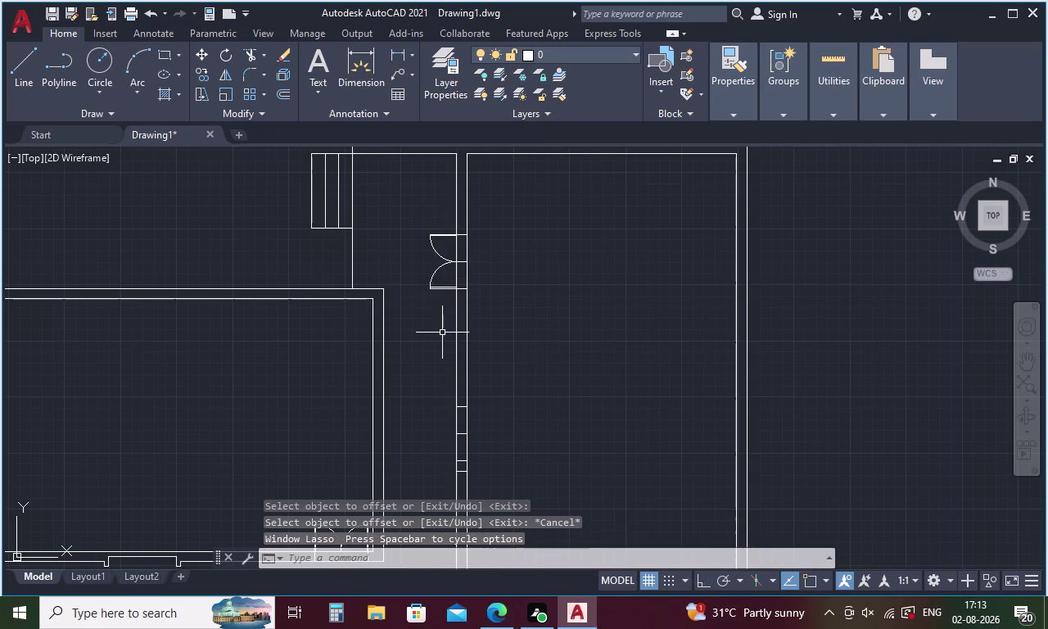
drag(444, 220, 430, 315)
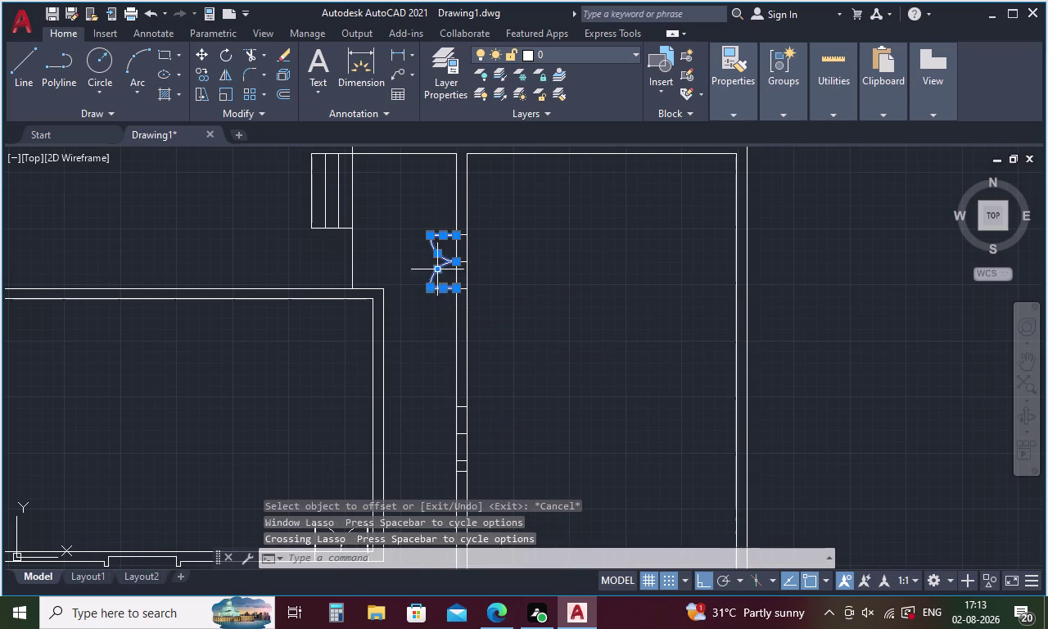
Add the wall end line to the double-door selection.
scroll(up, 3)
click(524, 351)
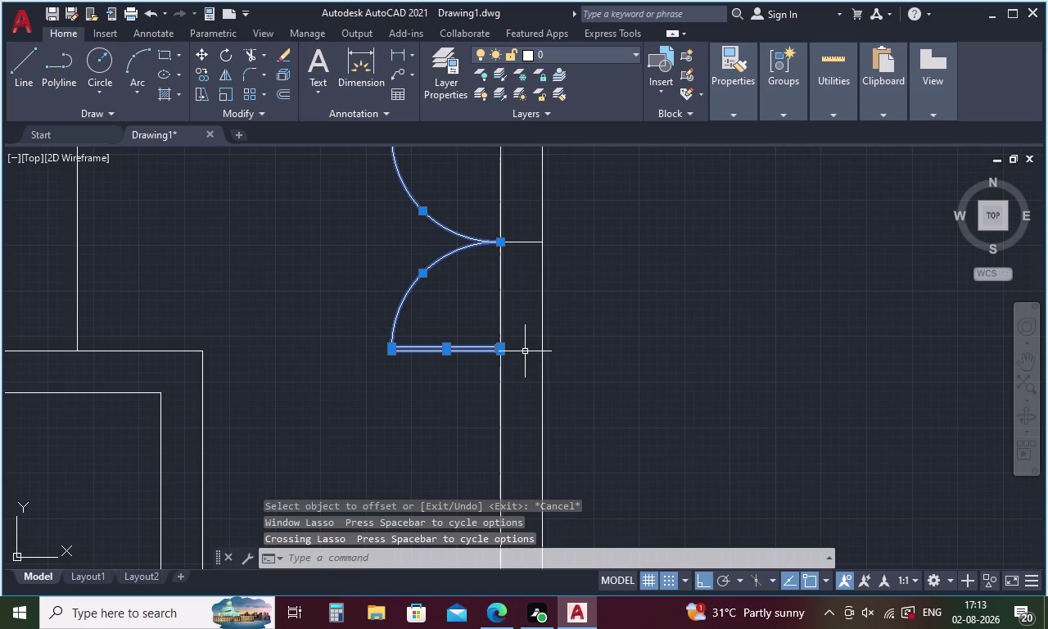
scroll(down, 3)
scroll(up, 3)
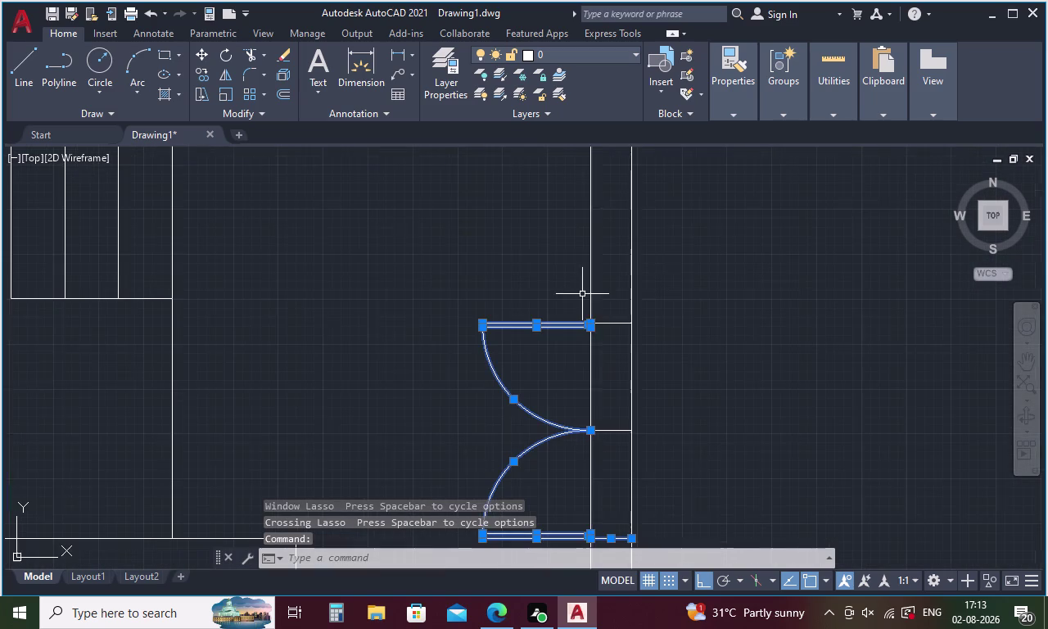
click(604, 321)
right_click(691, 299)
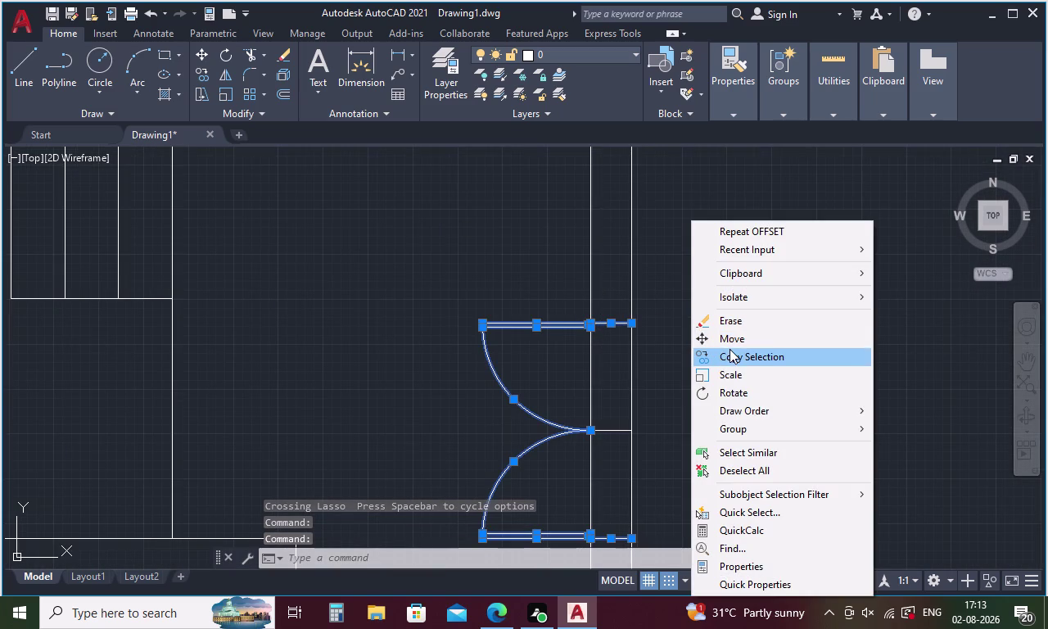
Copy the double door from a wall base point into the new opening and just above.
click(735, 358)
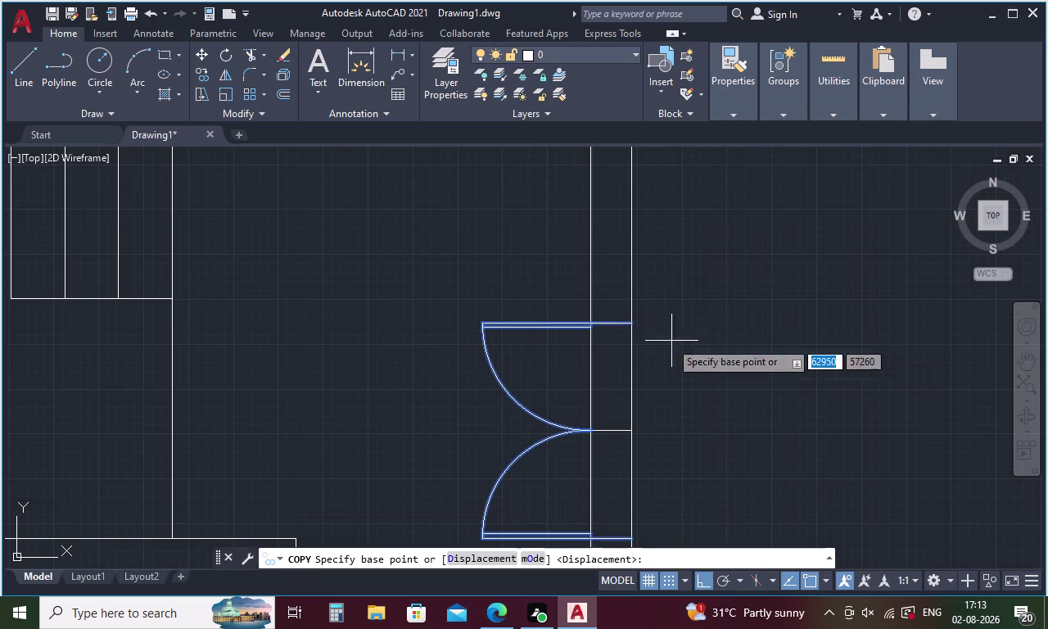
click(628, 322)
scroll(down, 3)
scroll(down, 3)
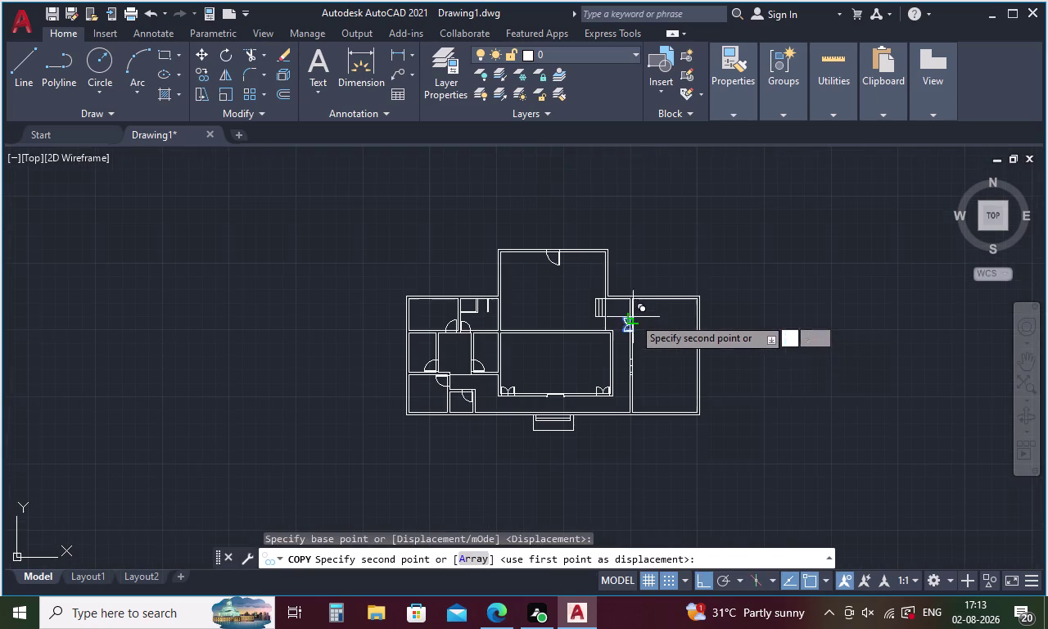
scroll(up, 3)
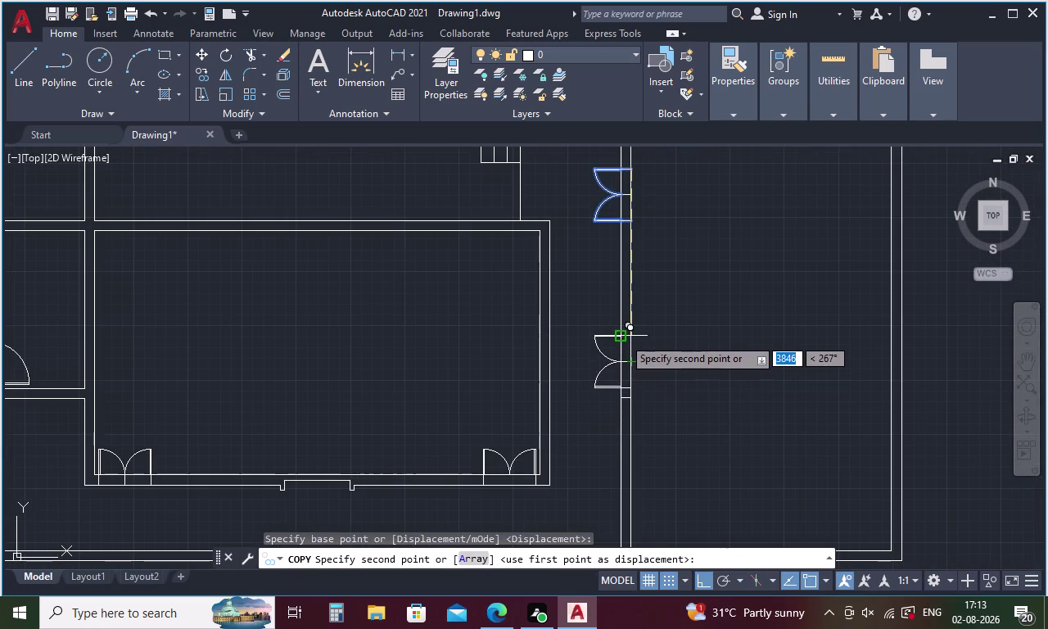
click(624, 336)
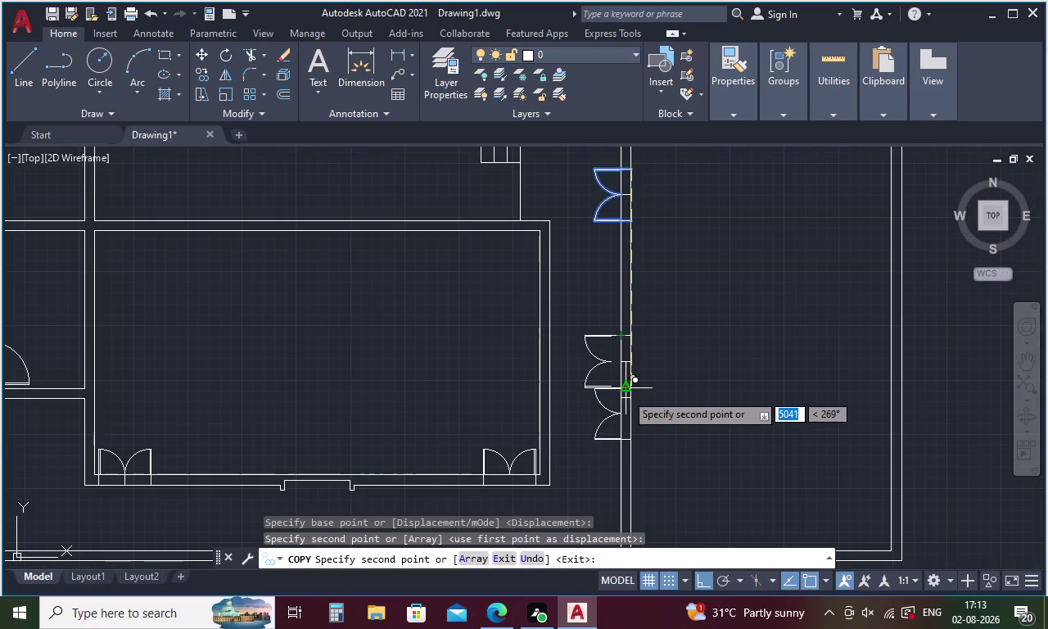
scroll(up, 3)
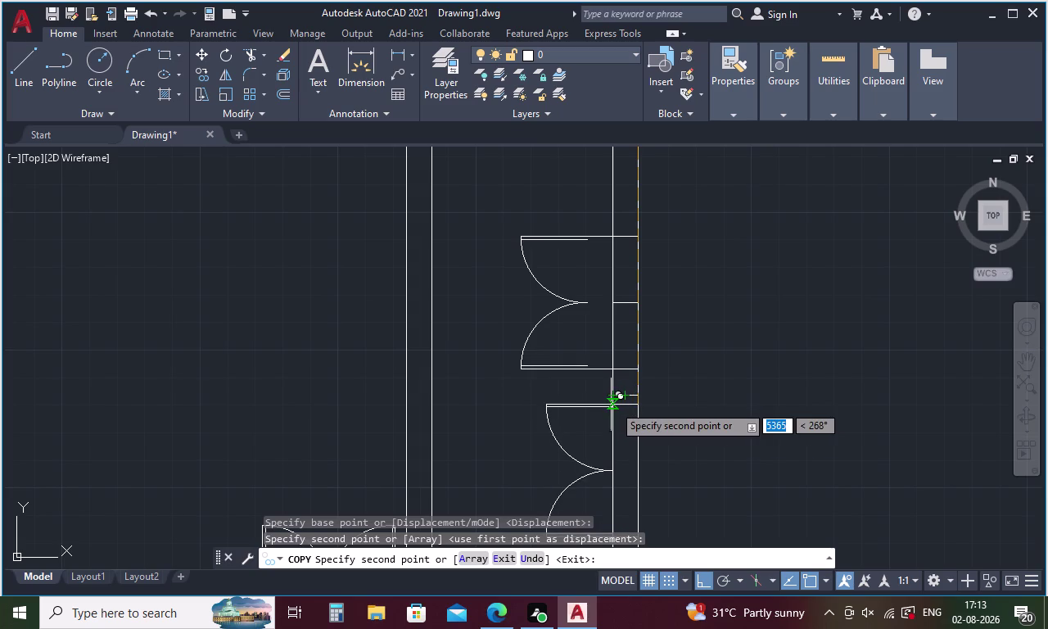
scroll(up, 3)
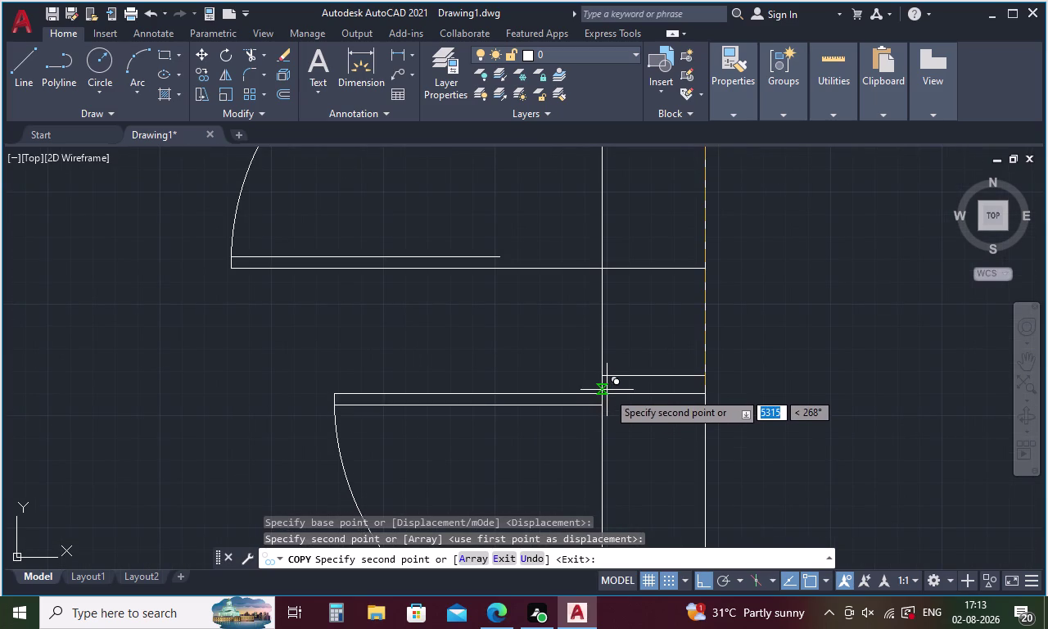
click(607, 380)
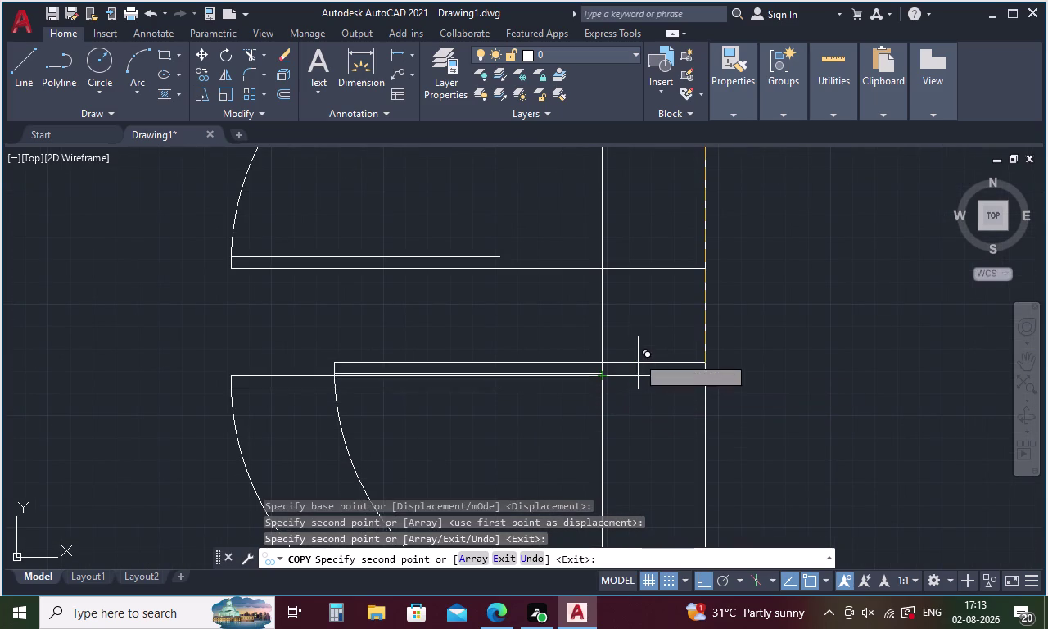
scroll(down, 3)
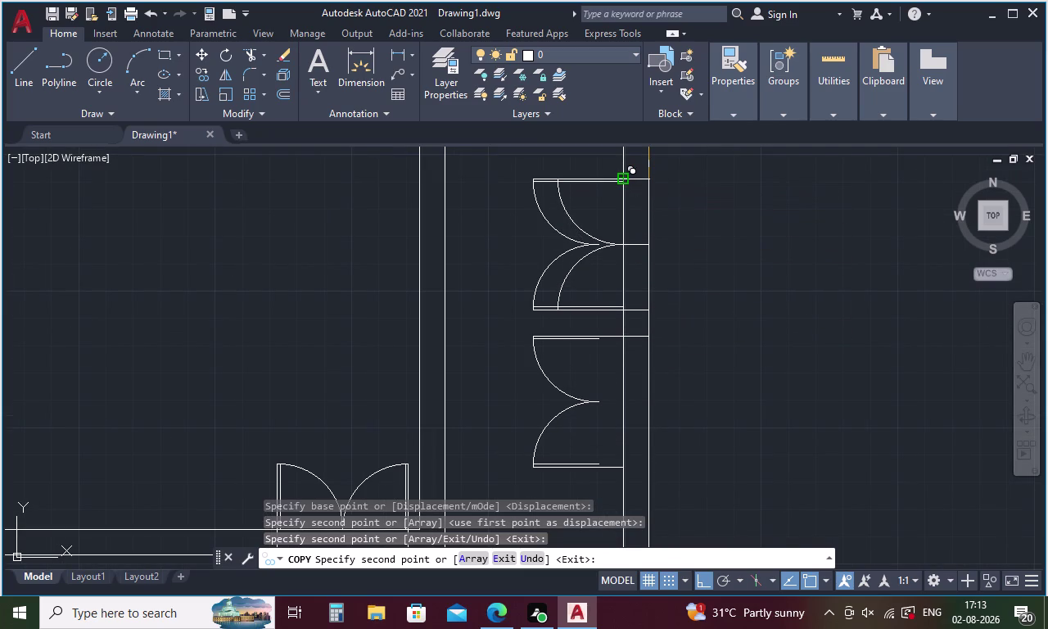
Finish copying, then erase the extra door copy and the short lines crossing the wall.
key(Escape)
drag(595, 172, 544, 294)
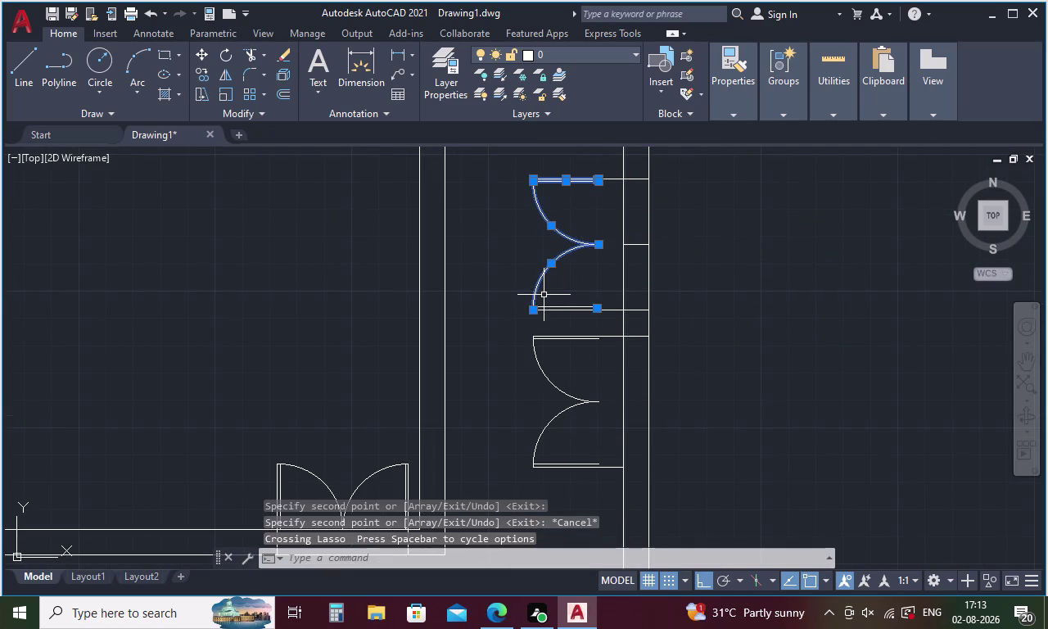
key(Delete)
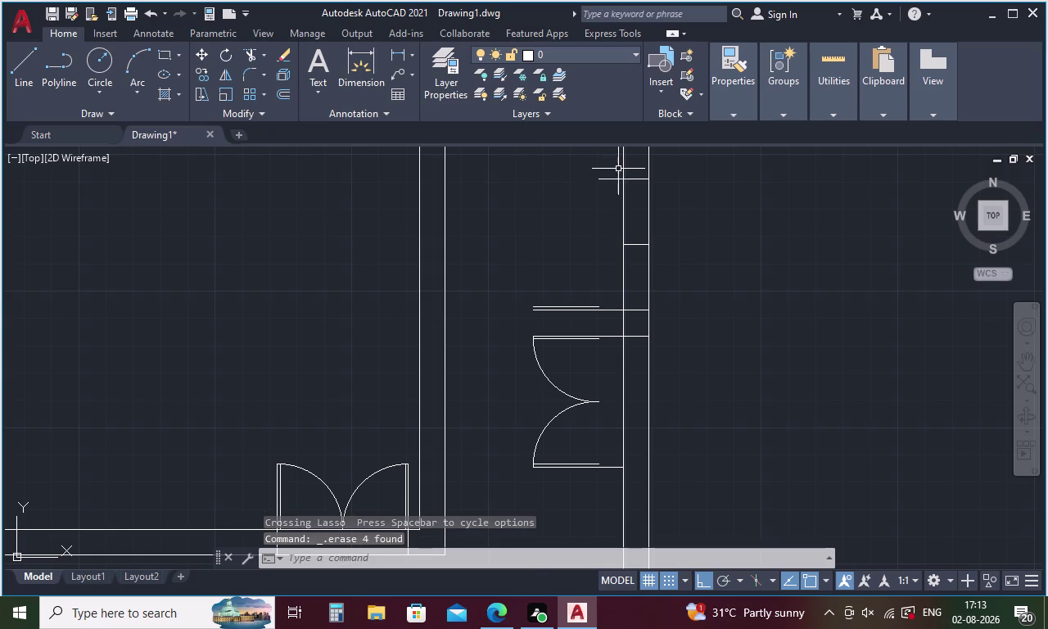
drag(619, 168, 583, 315)
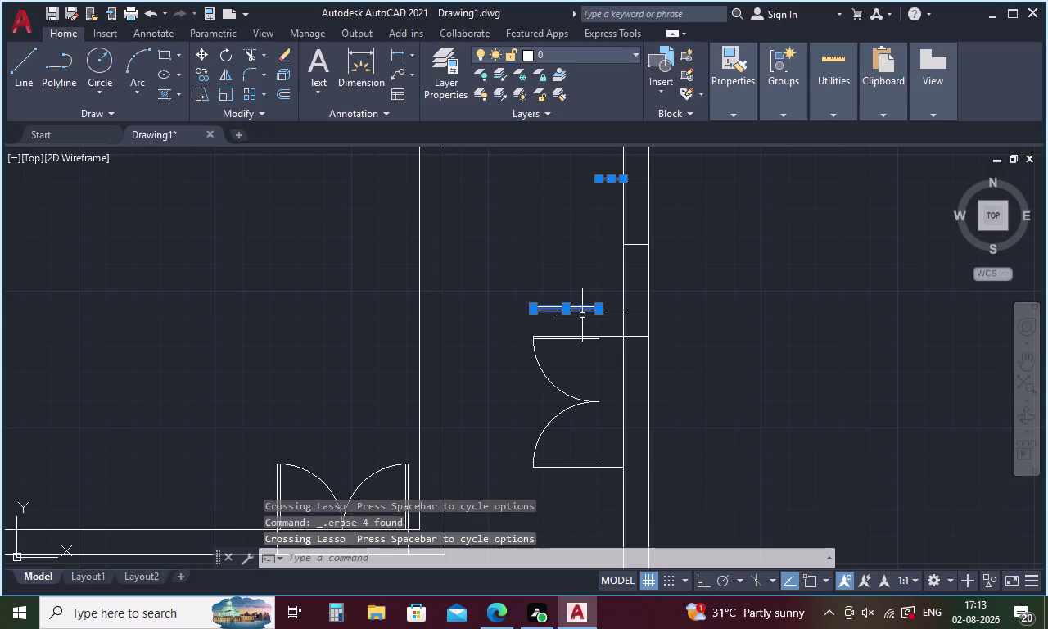
key(Delete)
Erase the remaining short lines across the wall, then undo that erase.
click(605, 308)
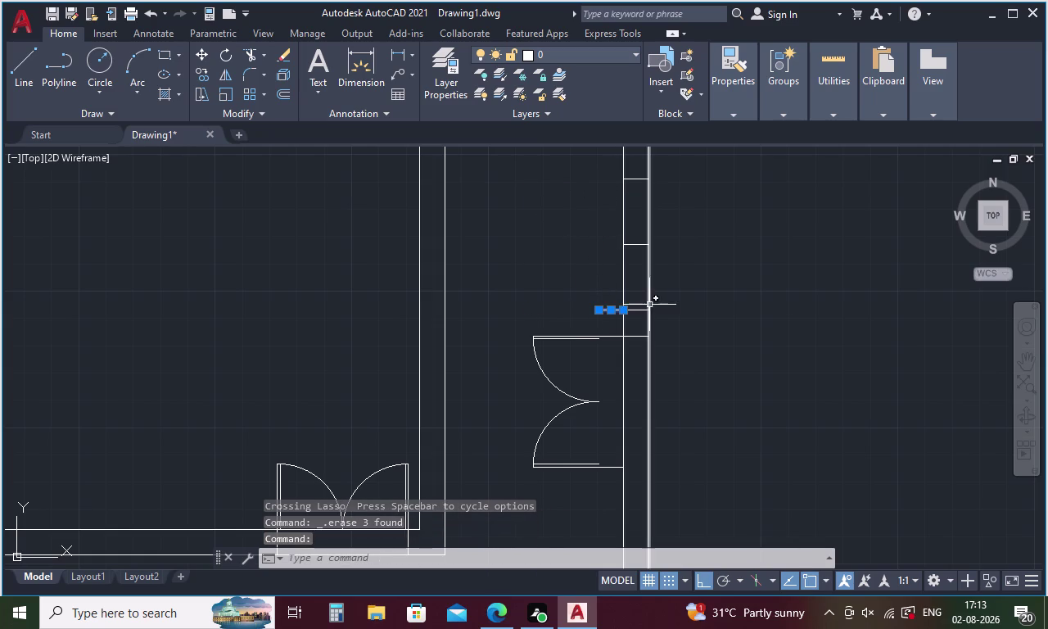
click(640, 312)
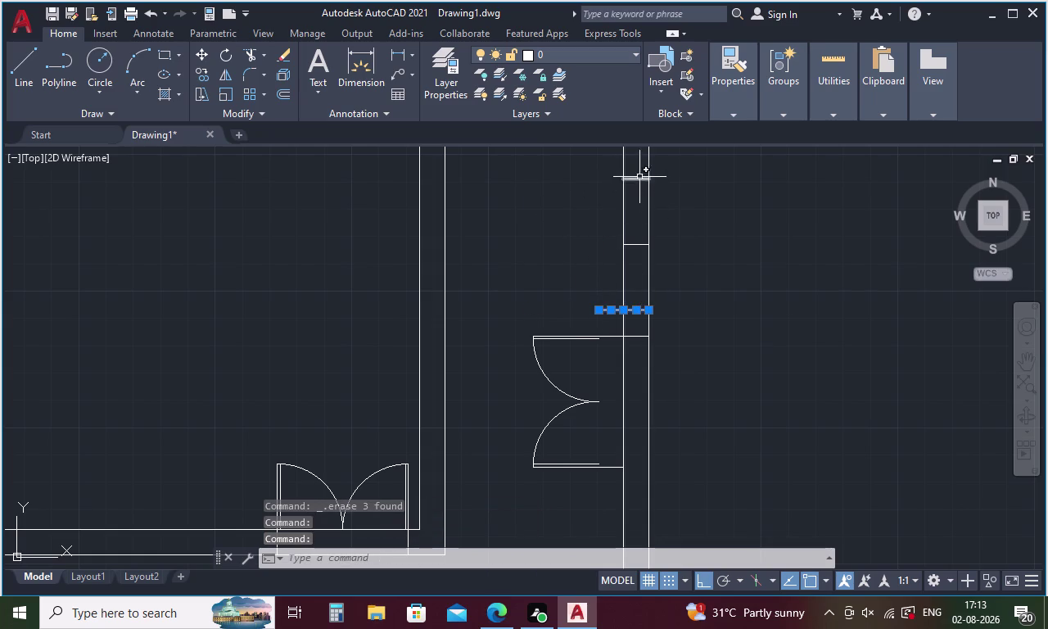
click(639, 183)
click(641, 175)
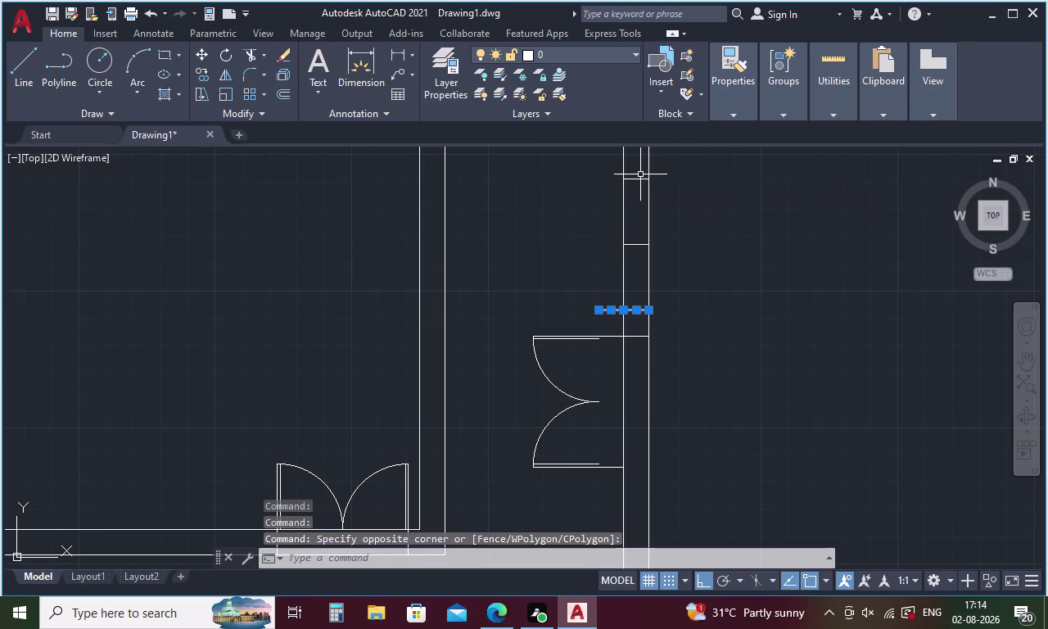
click(641, 179)
key(Delete)
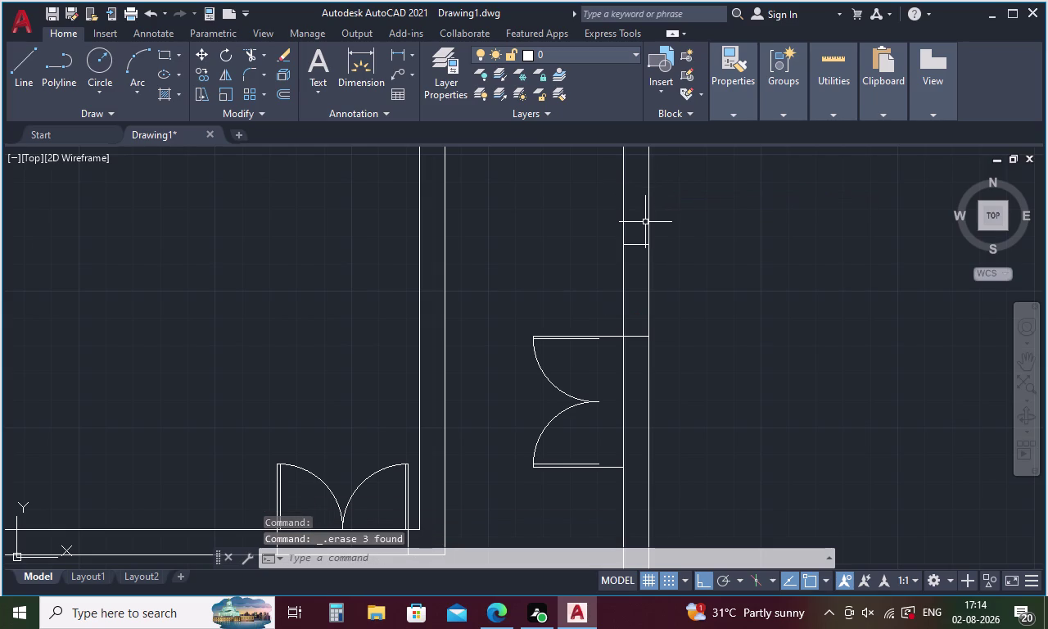
key(ctrl+z)
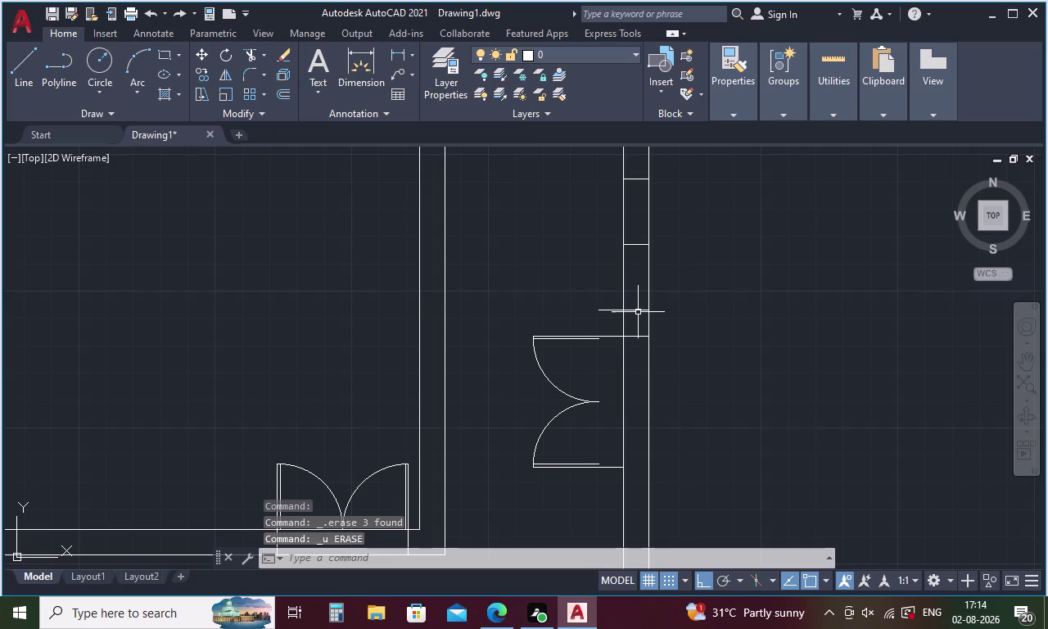
Erase the short wall lines and the stray double-door swing lines.
drag(643, 227, 643, 315)
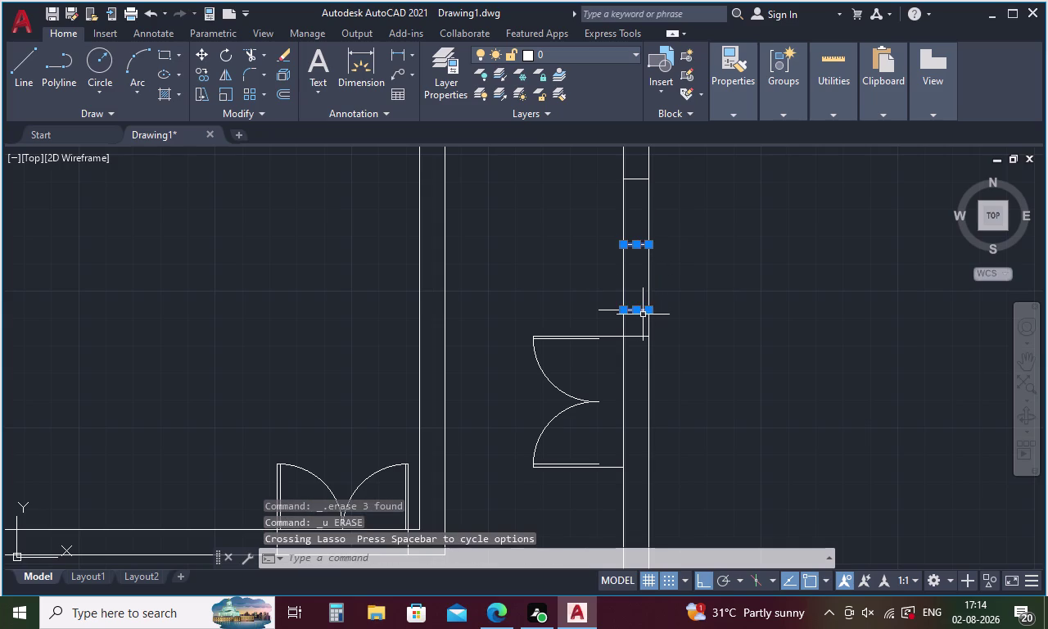
click(609, 309)
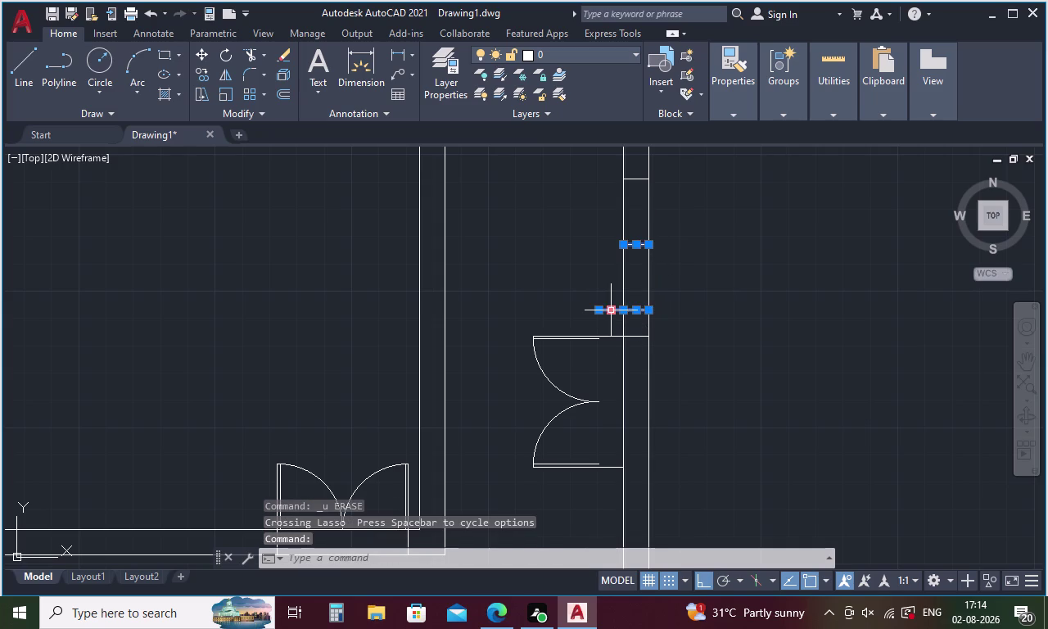
key(Delete)
drag(599, 314, 593, 483)
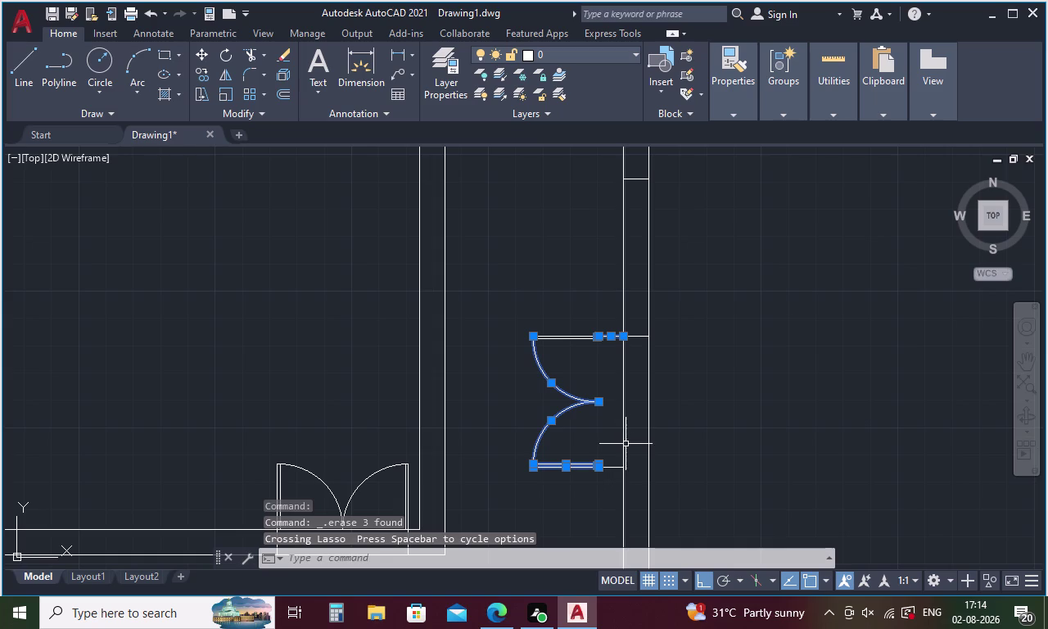
key(Delete)
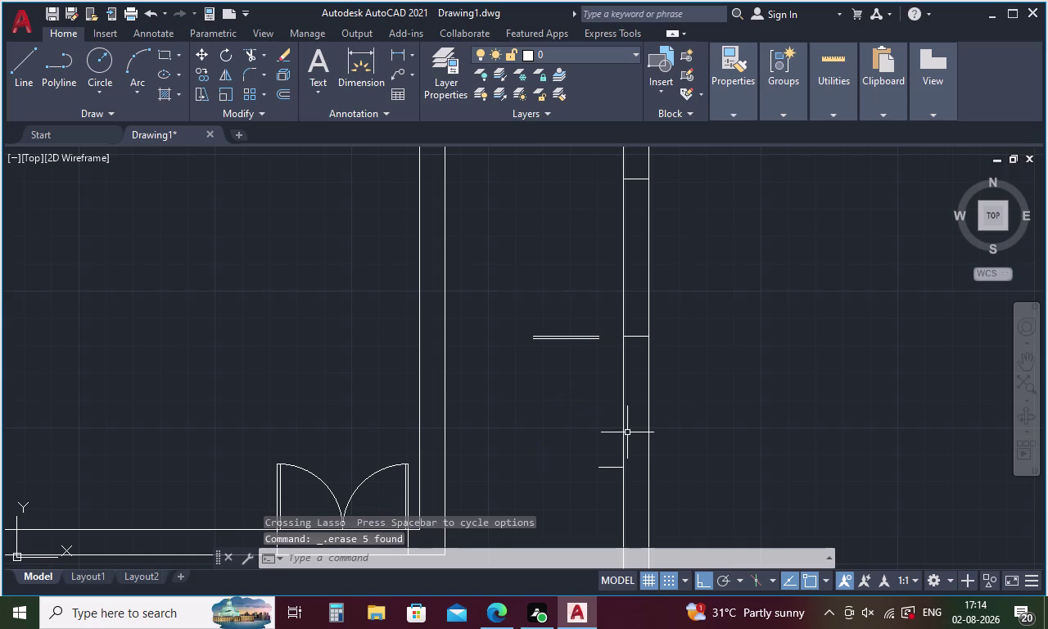
Erase the leftover short door lines below the opening.
drag(584, 264, 576, 389)
drag(597, 458, 601, 476)
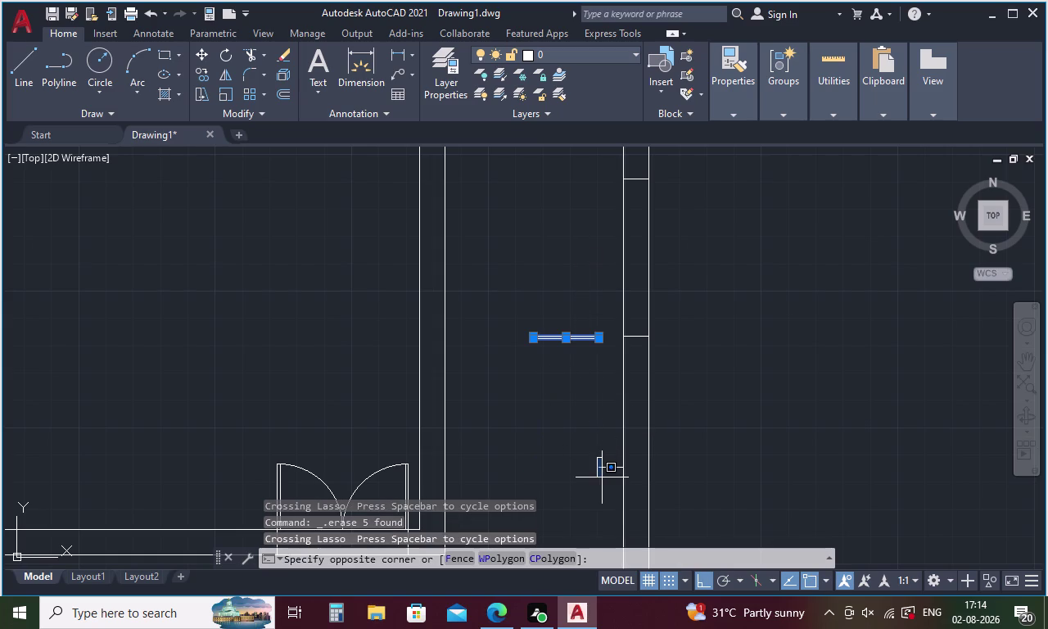
drag(601, 476, 602, 479)
click(613, 490)
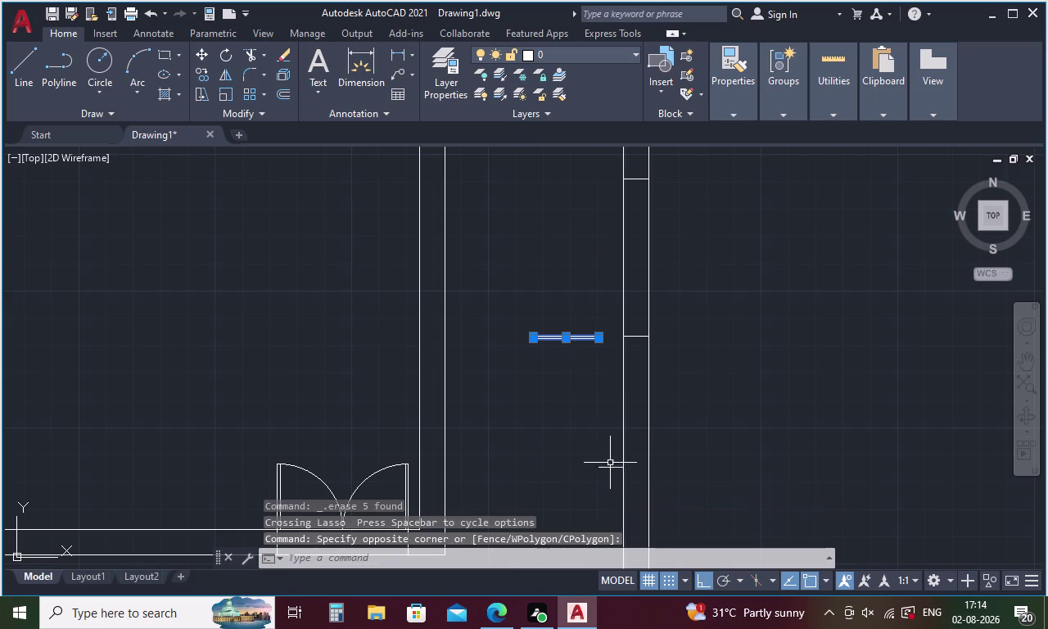
drag(611, 456, 611, 482)
key(Delete)
Select the remaining double-door swing pair beside the wall.
scroll(down, 3)
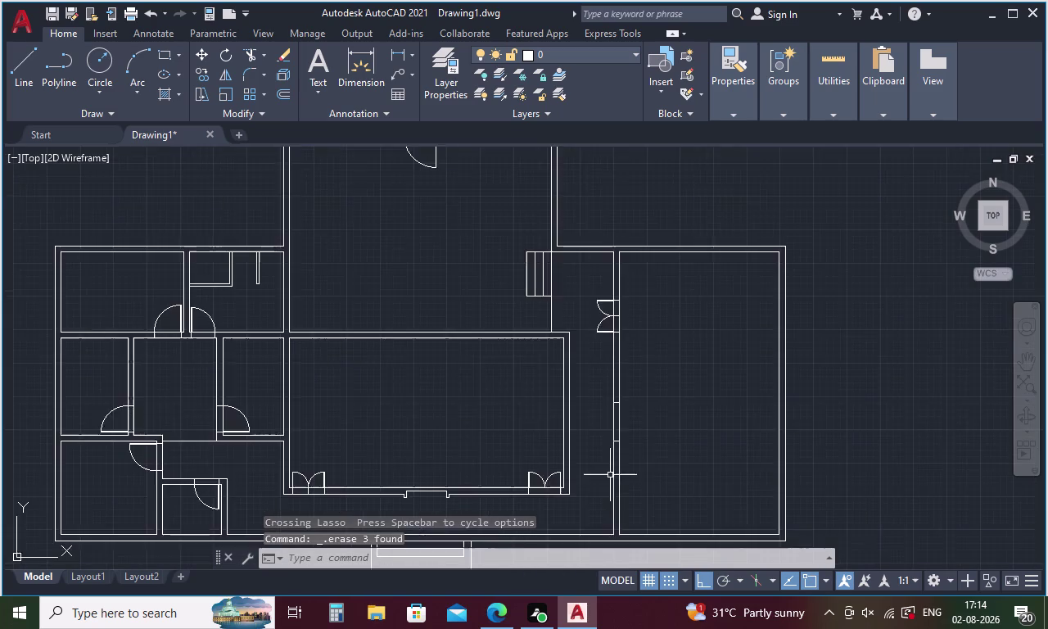
scroll(up, 3)
drag(609, 314, 617, 387)
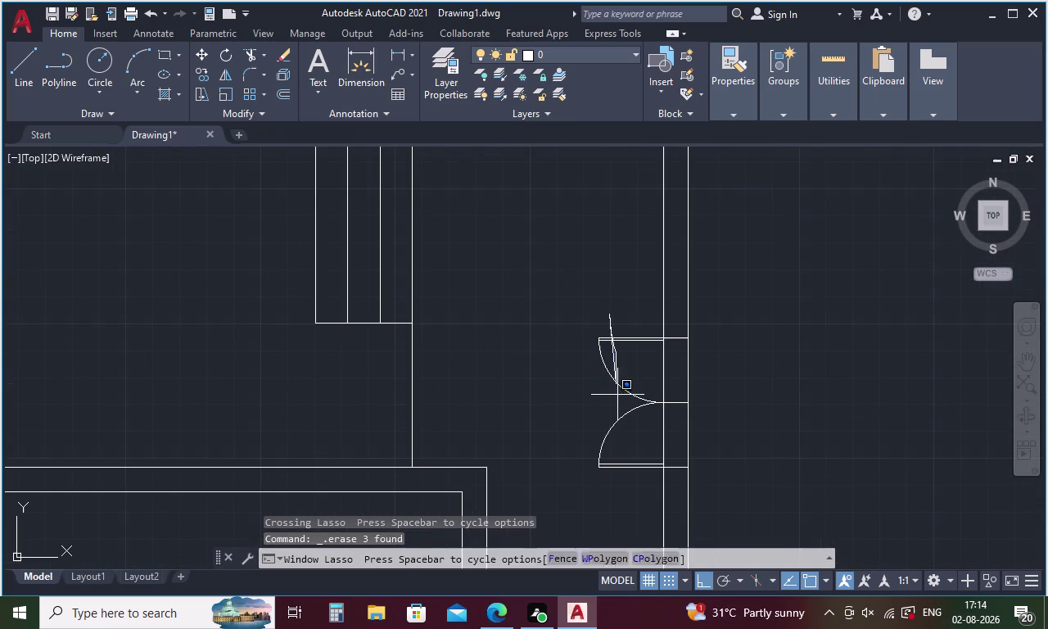
drag(617, 387, 619, 488)
Select the whole double-door set and copy it from its top corner.
drag(645, 322, 638, 484)
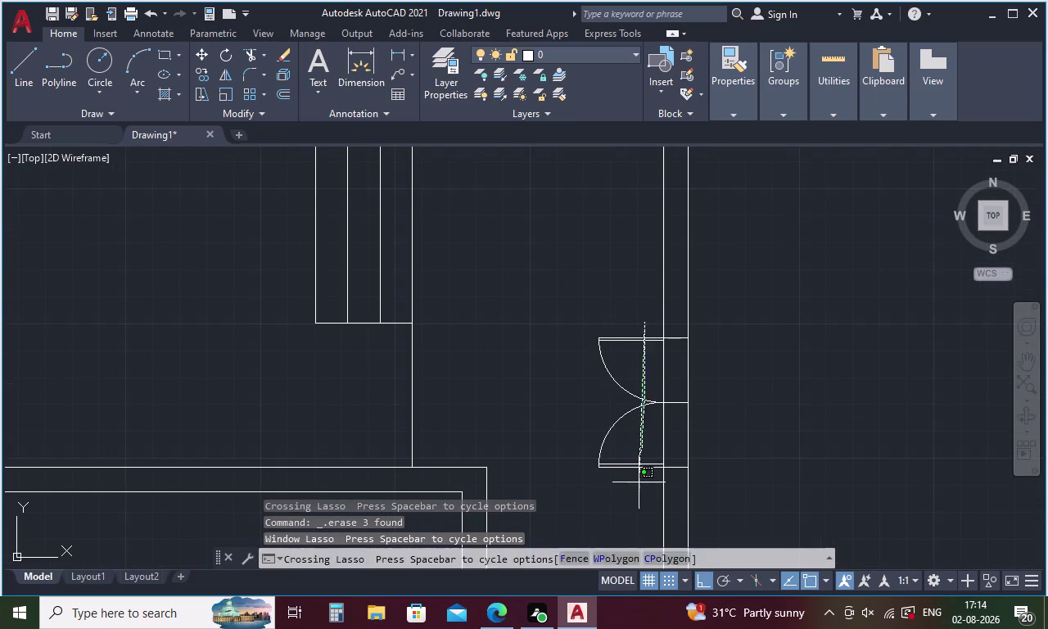
drag(638, 483, 637, 491)
right_click(733, 354)
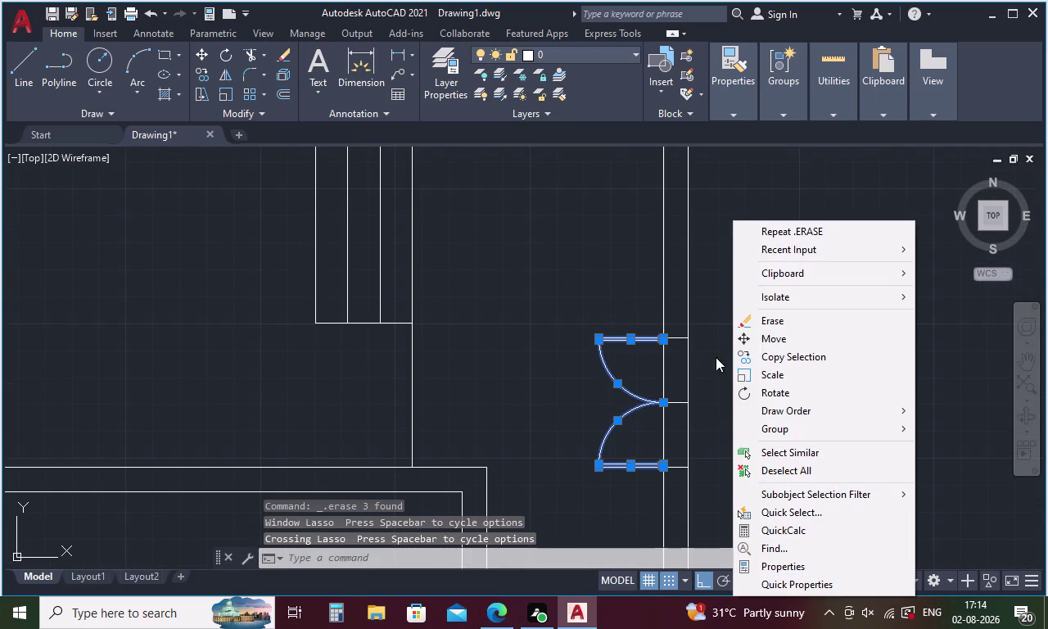
click(764, 355)
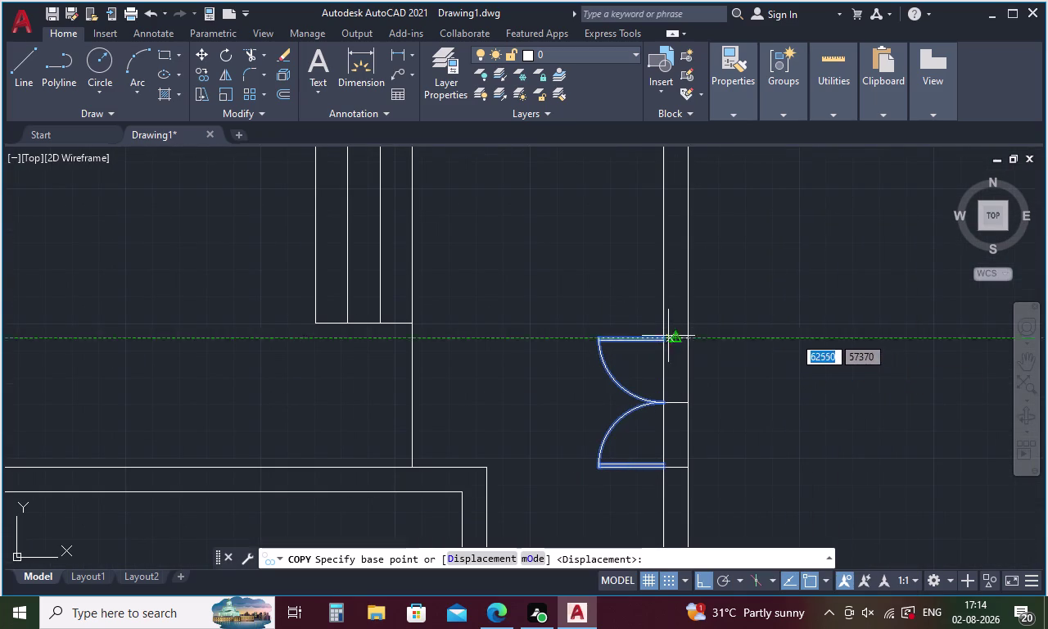
scroll(up, 3)
click(632, 355)
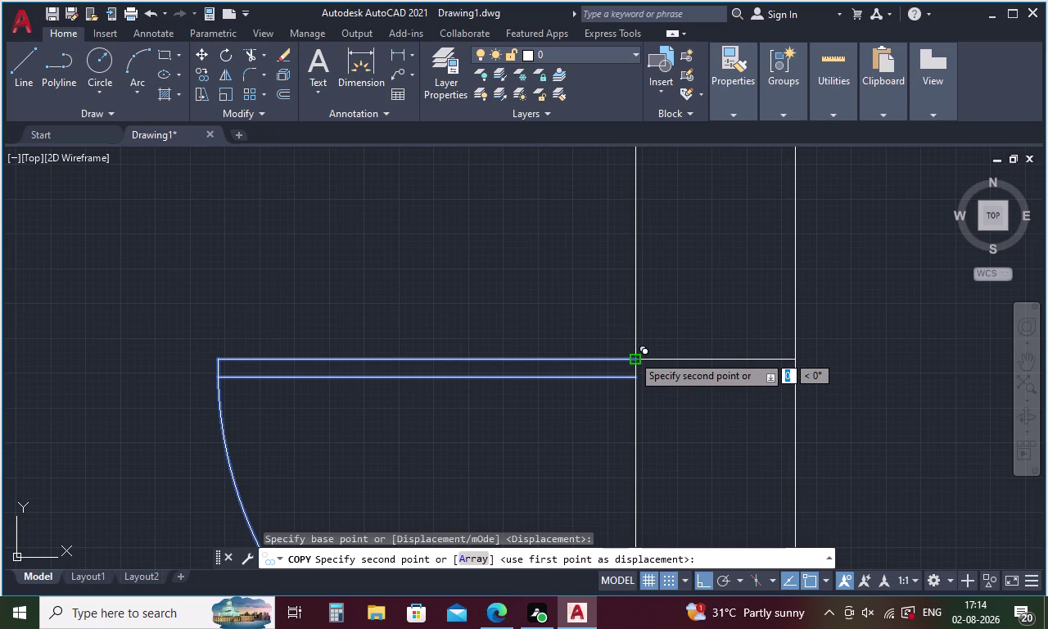
Place two double-door copies farther along the right-hand wall.
scroll(down, 3)
scroll(down, 3)
middle_drag(625, 458, 621, 381)
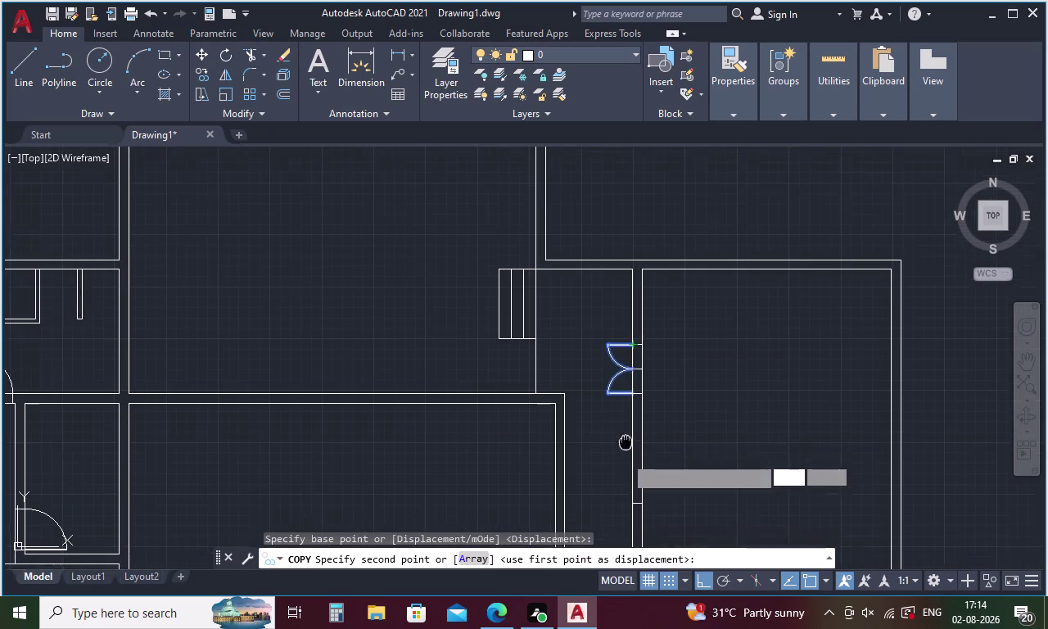
middle_drag(620, 381, 617, 282)
scroll(up, 3)
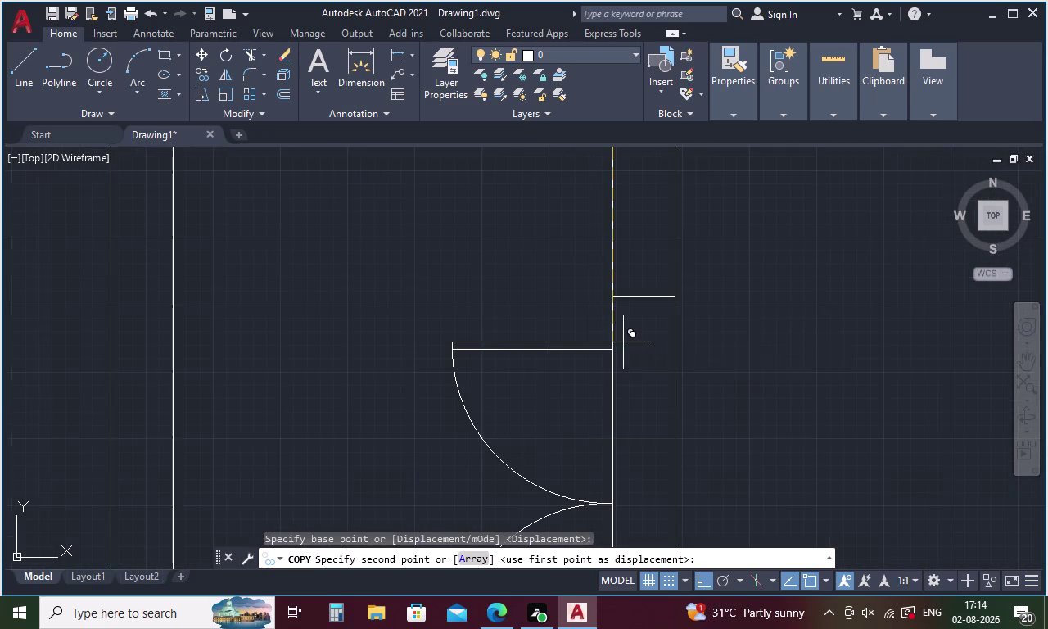
click(613, 299)
scroll(down, 3)
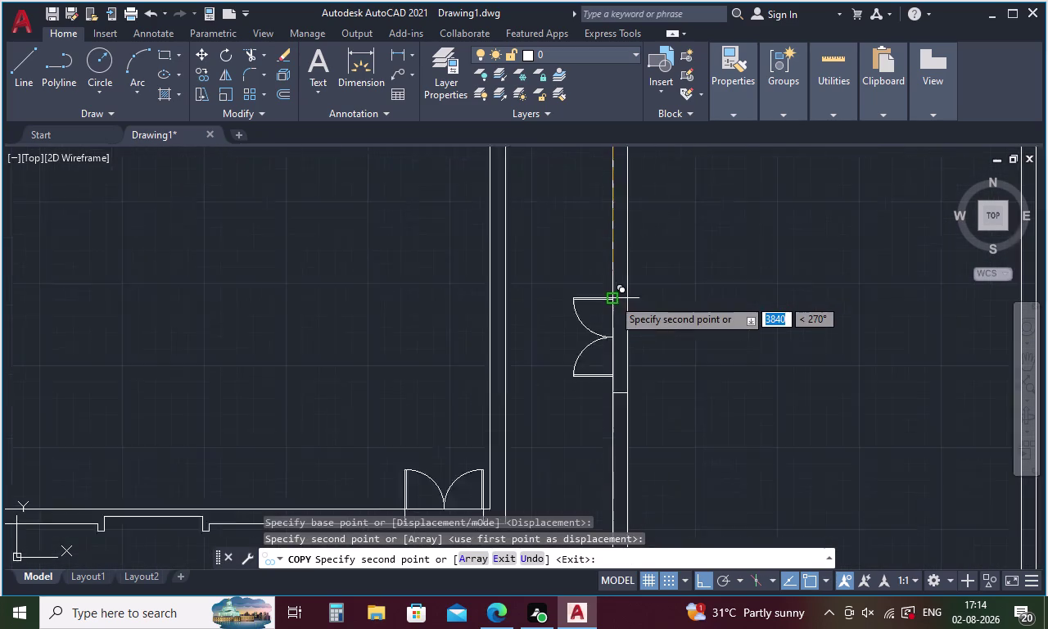
scroll(up, 3)
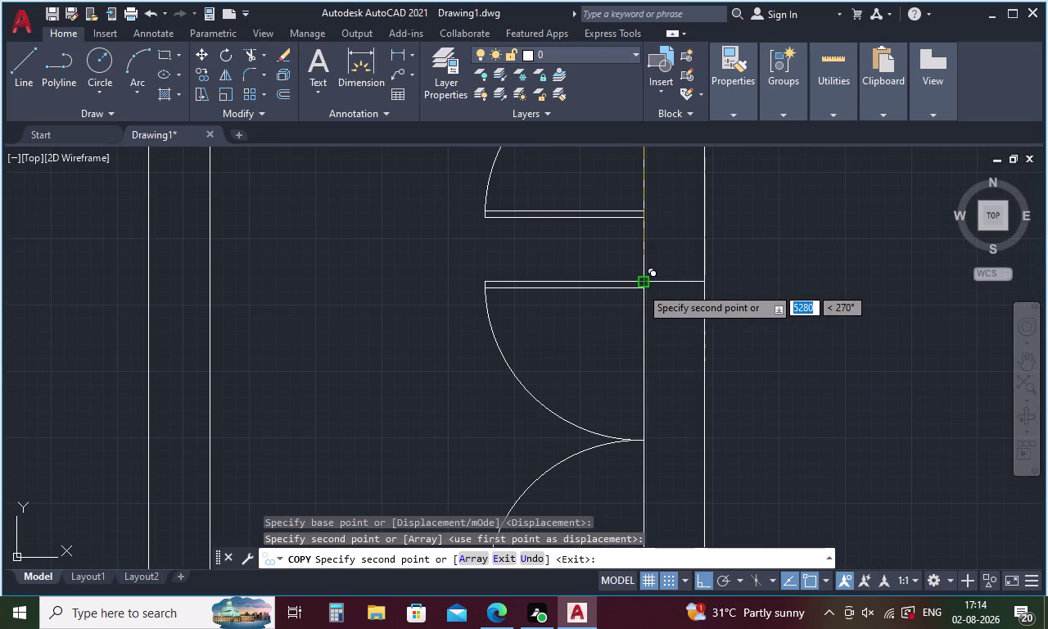
click(640, 286)
scroll(down, 3)
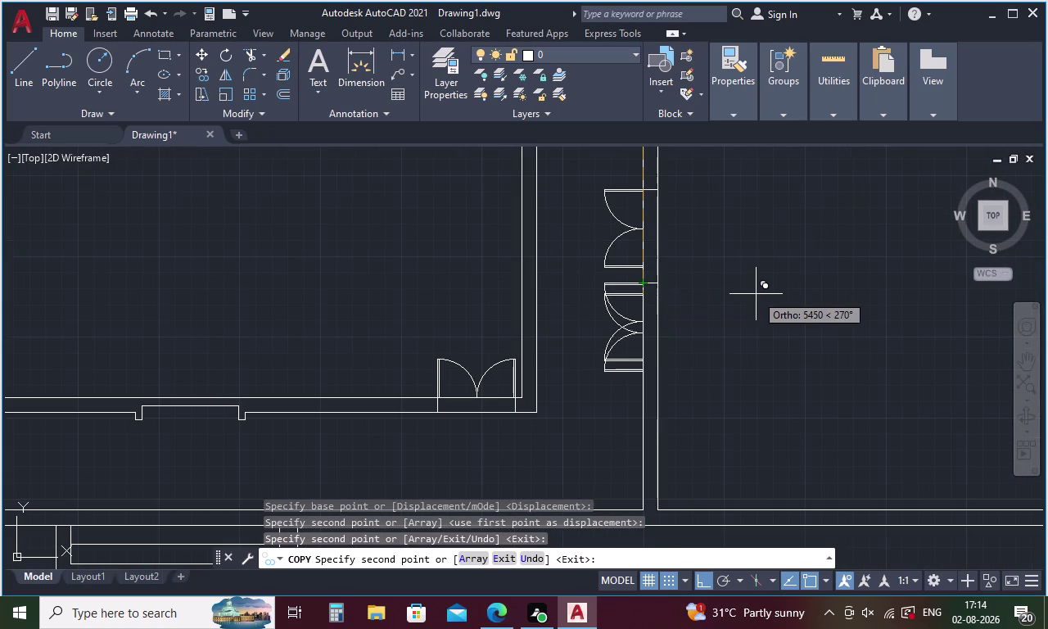
key(Escape)
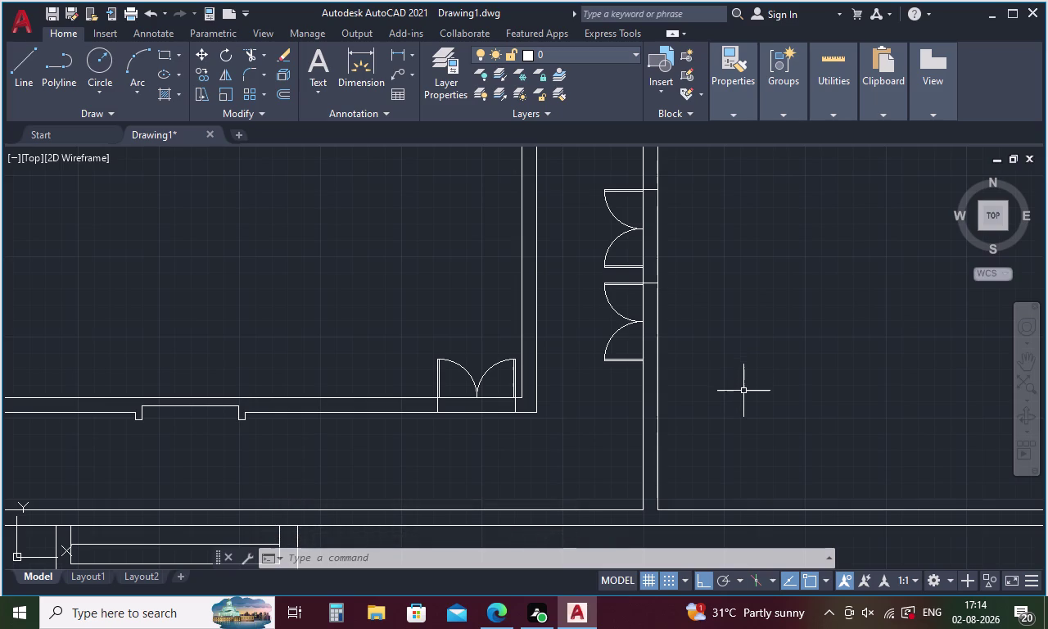
key(Escape)
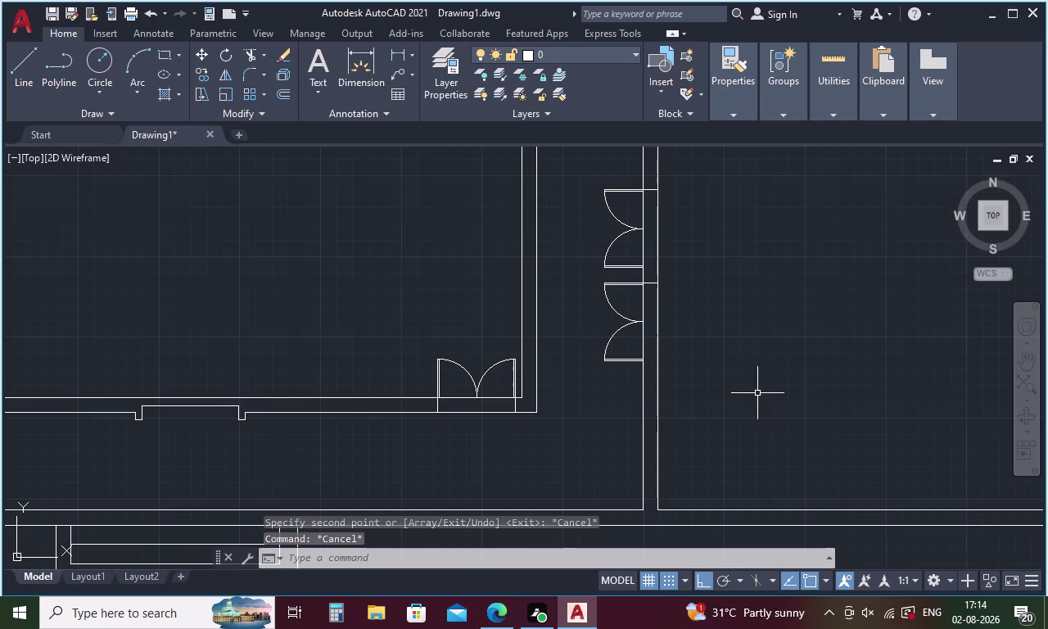
middle_drag(748, 343, 747, 415)
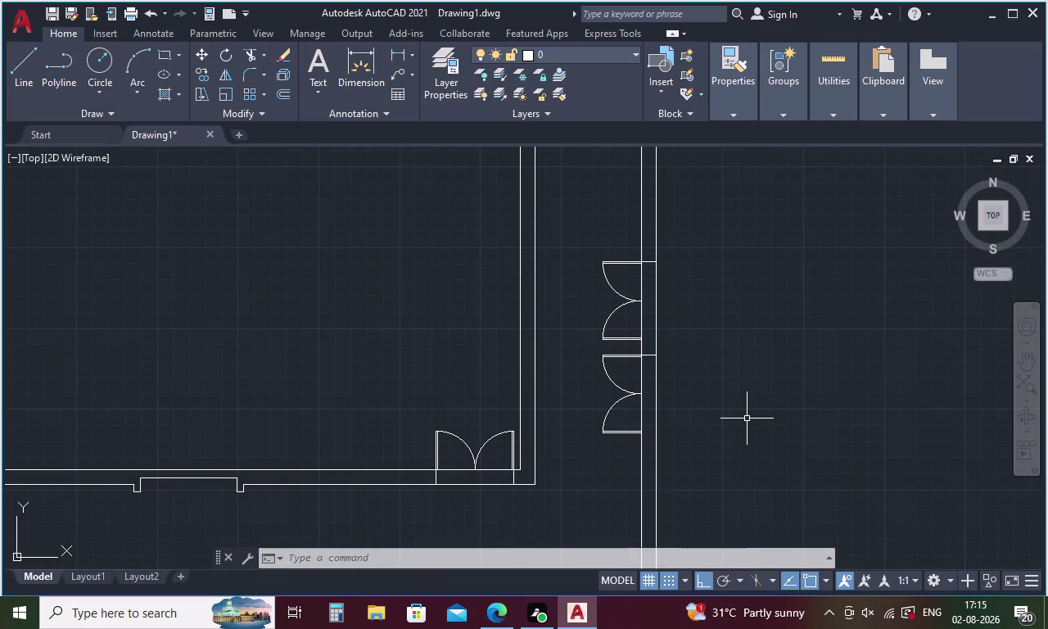
Draw a 1200-unit line from the wall corner above the doors.
key(l)
key(Return)
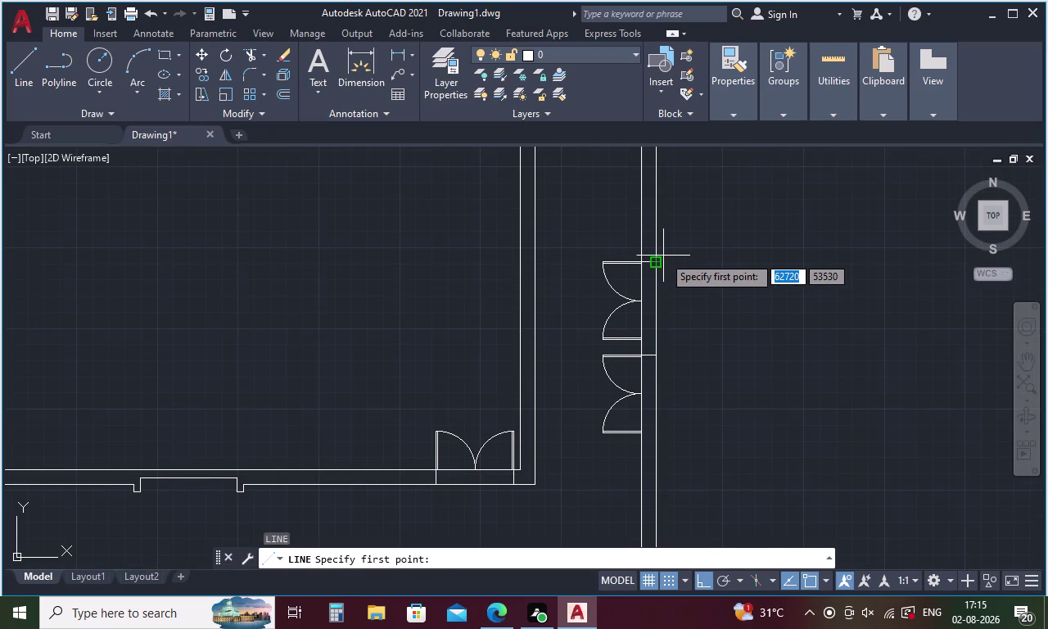
click(660, 266)
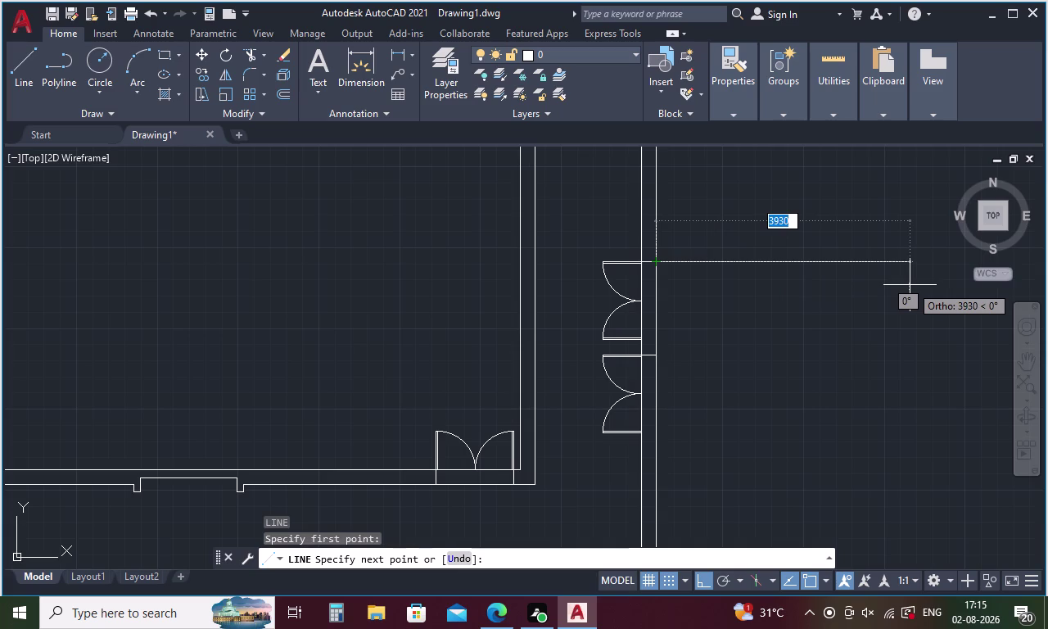
text(120)
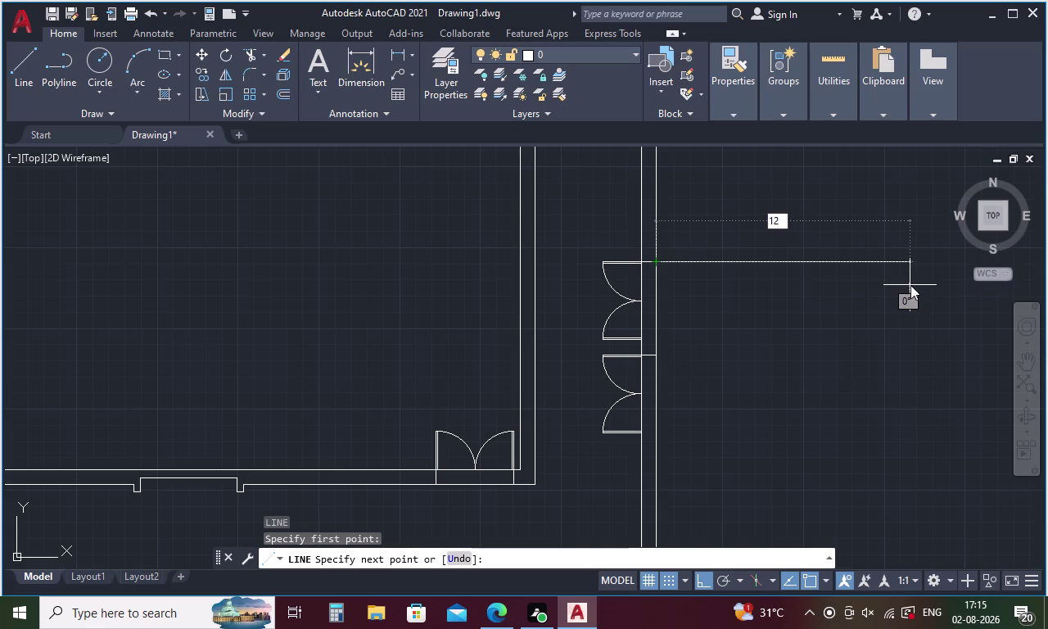
text(0)
key(Return)
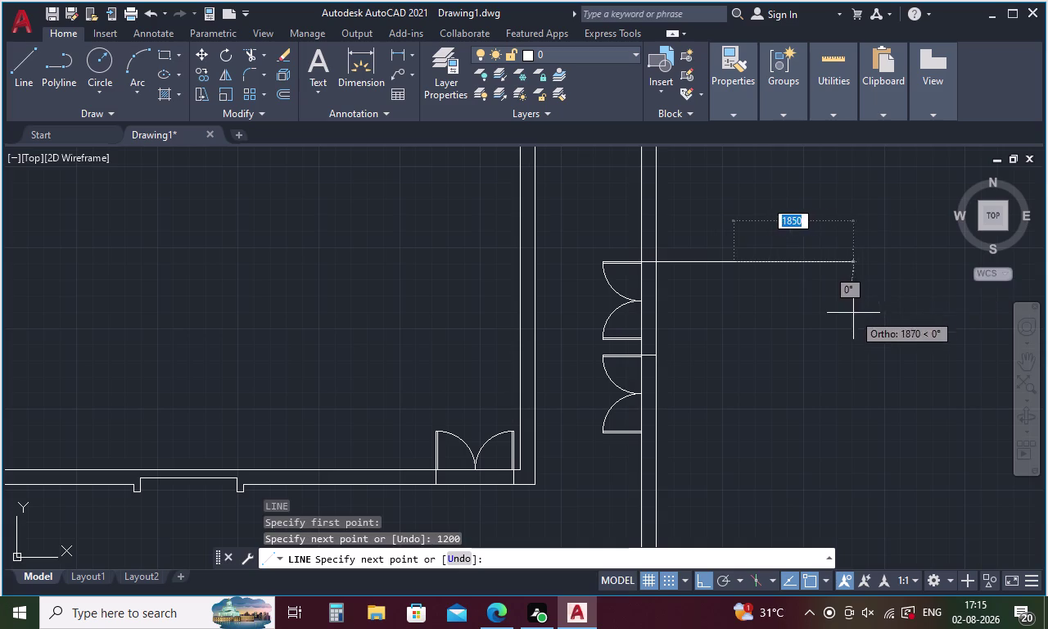
key(Escape)
Offset the short door line 24.4 units to form a thin door leaf.
key(o)
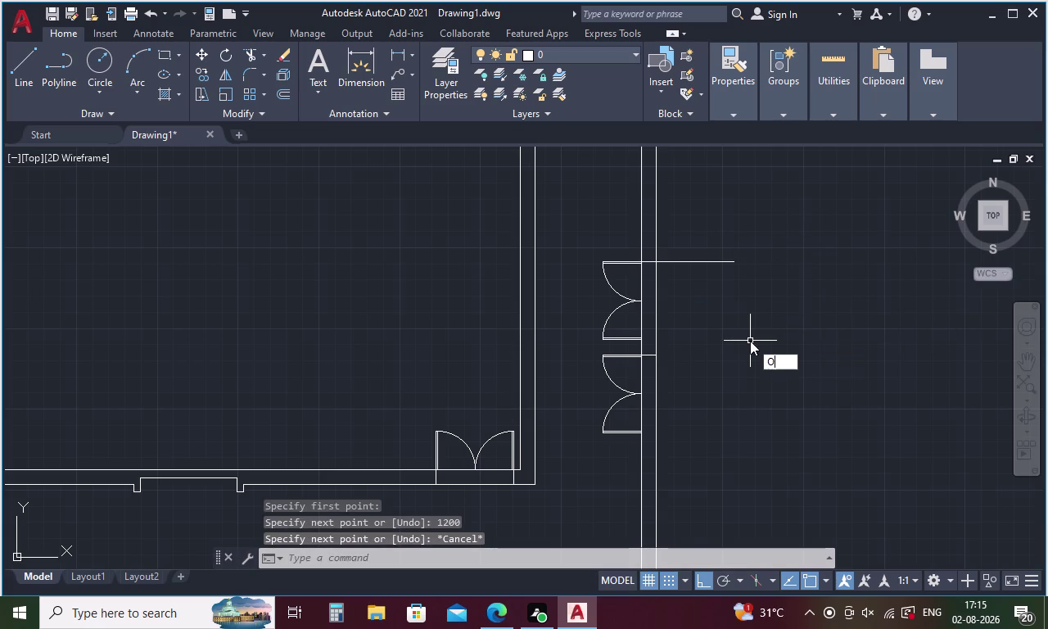
key(Return)
text(24.)
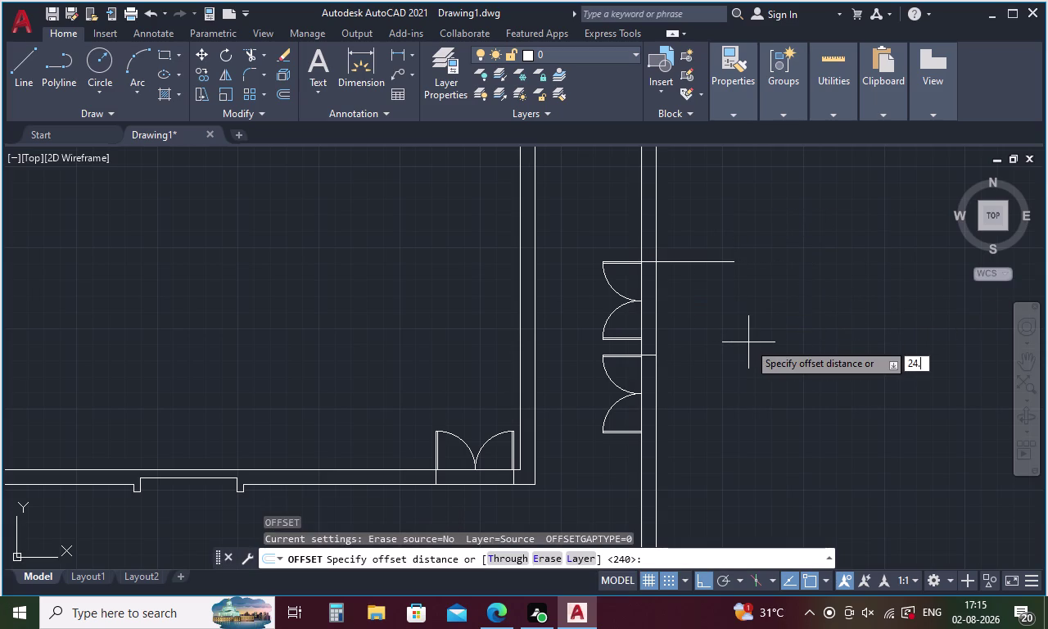
text(4)
key(space)
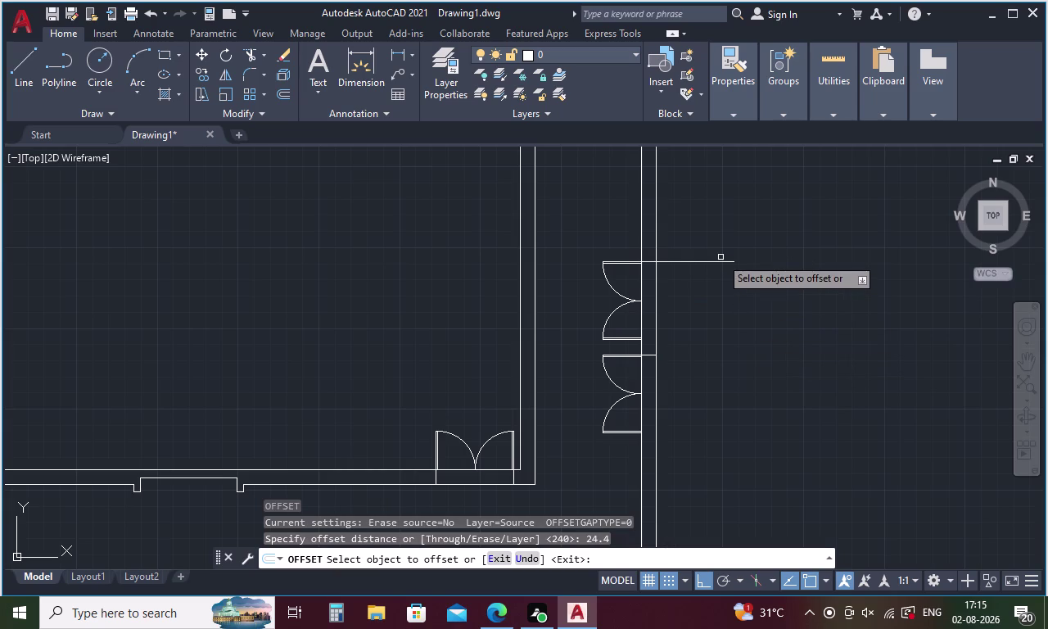
click(718, 262)
click(718, 287)
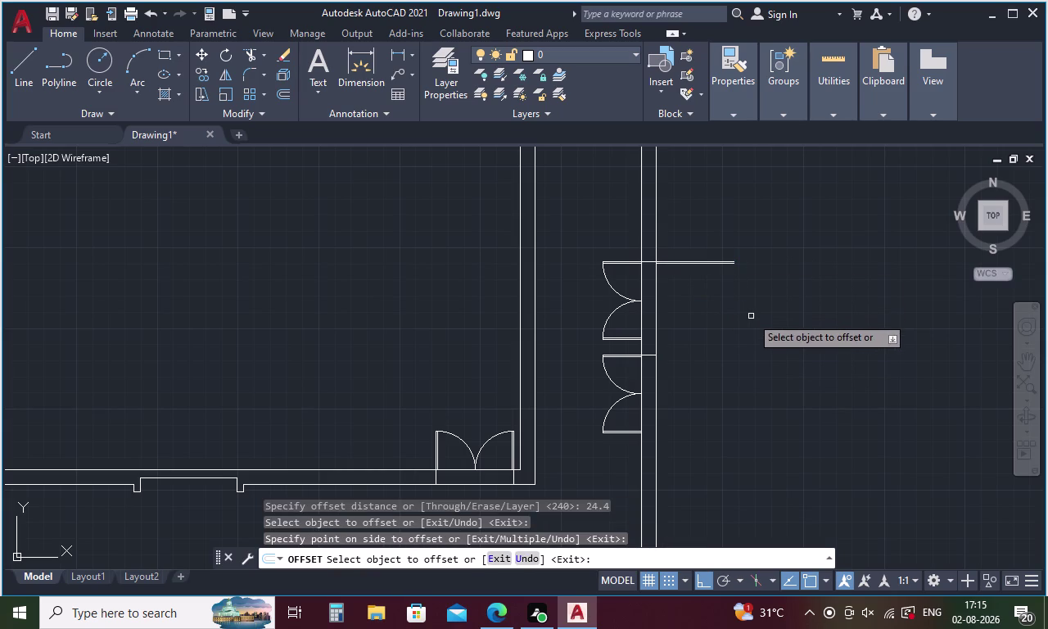
key(Escape)
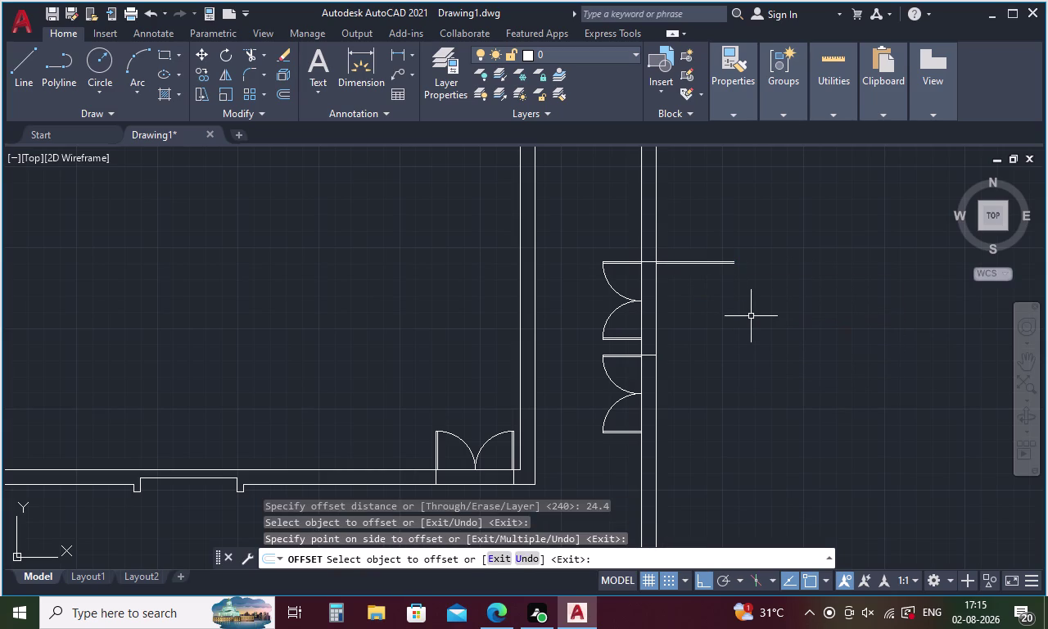
text(A)
key(space)
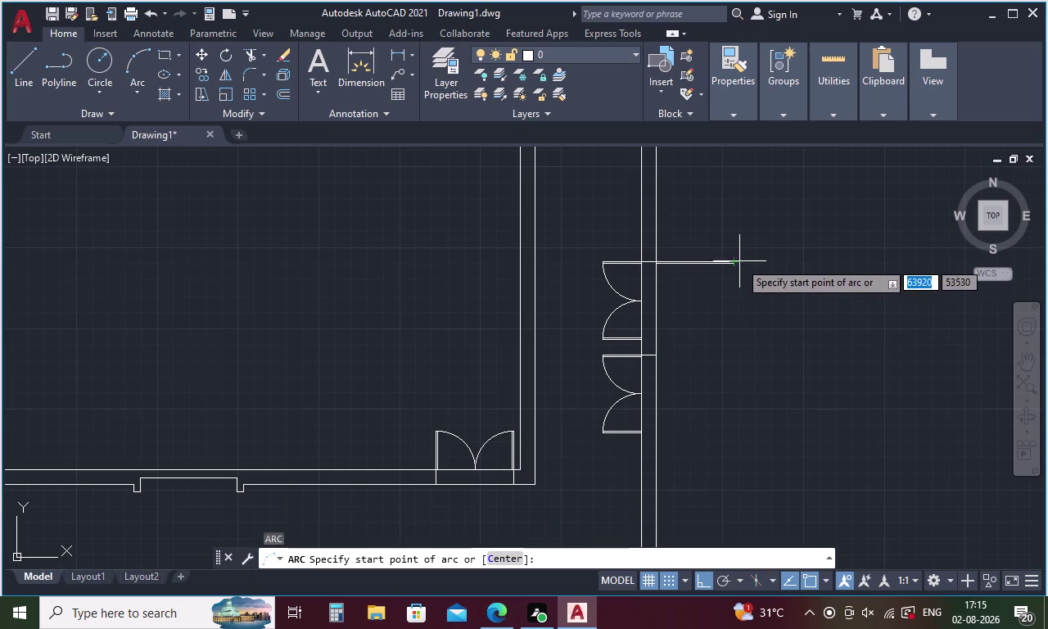
scroll(up, 3)
click(714, 276)
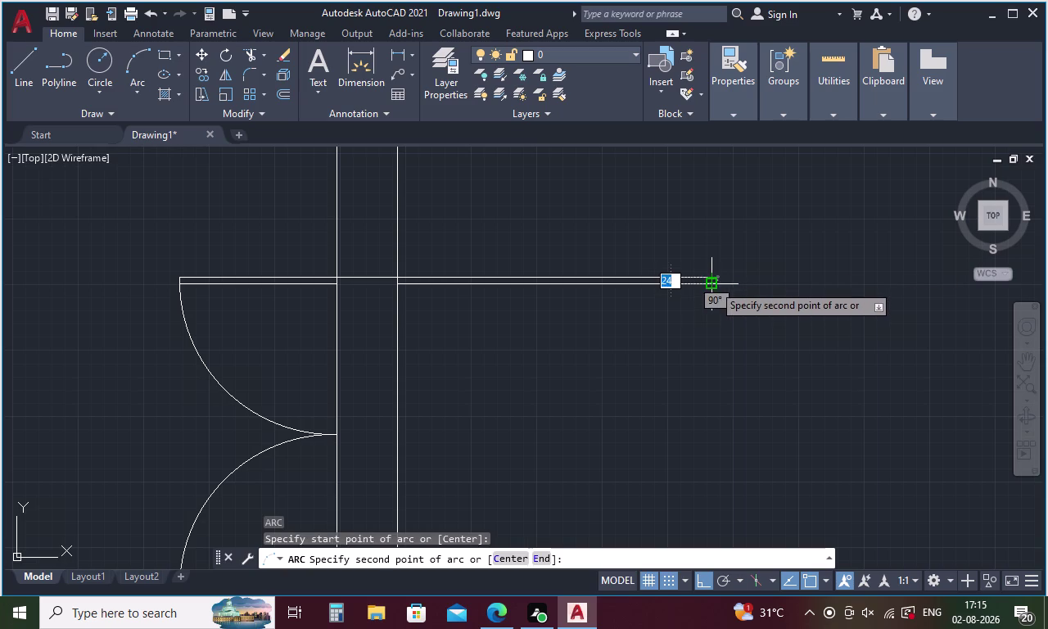
click(713, 284)
scroll(down, 3)
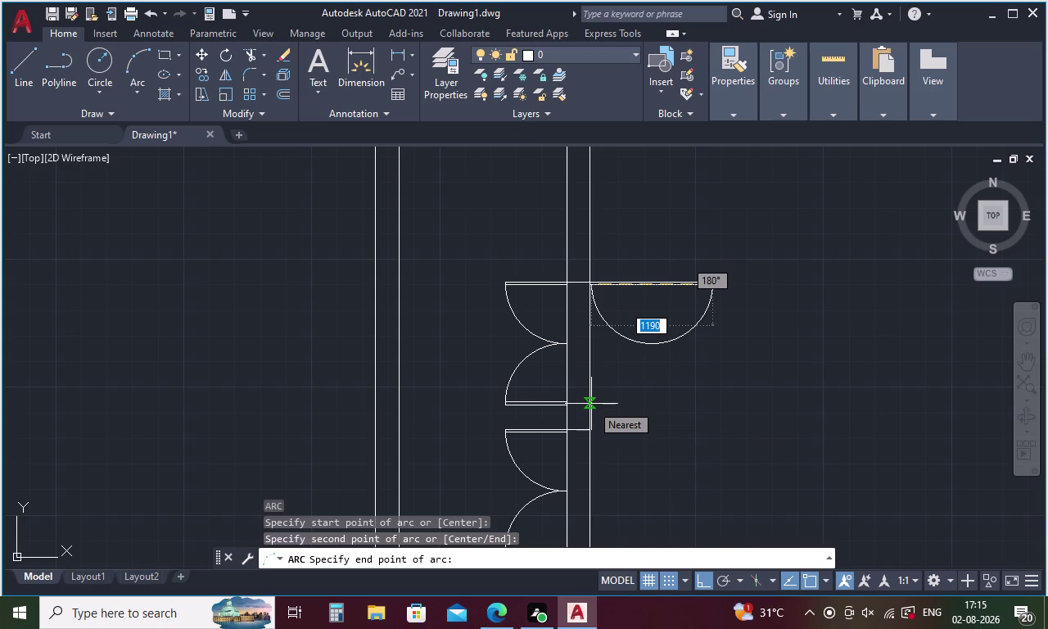
key(Escape)
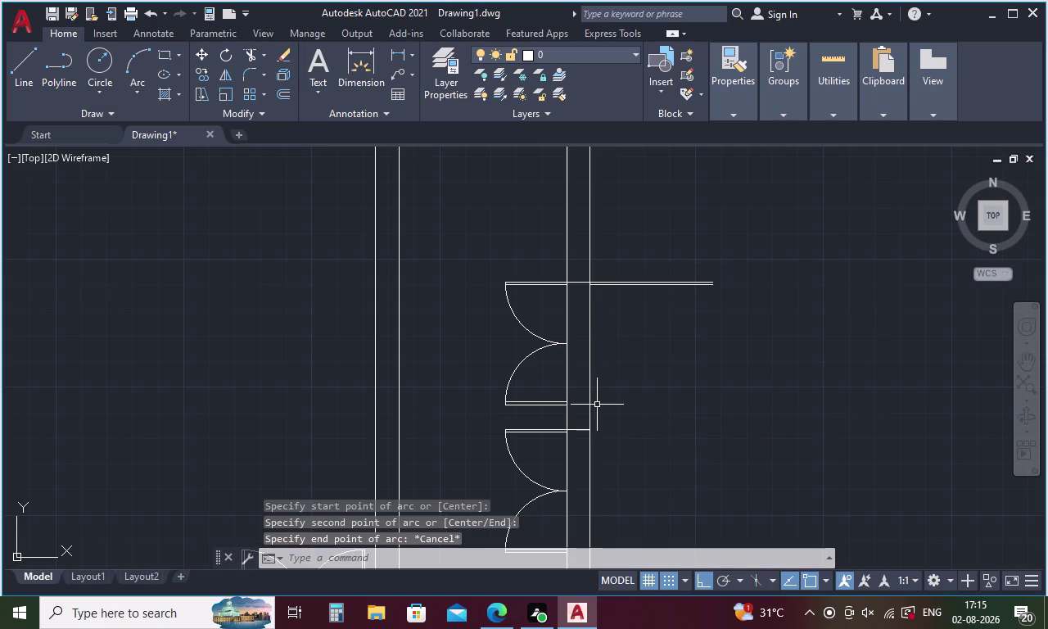
key(l)
key(Return)
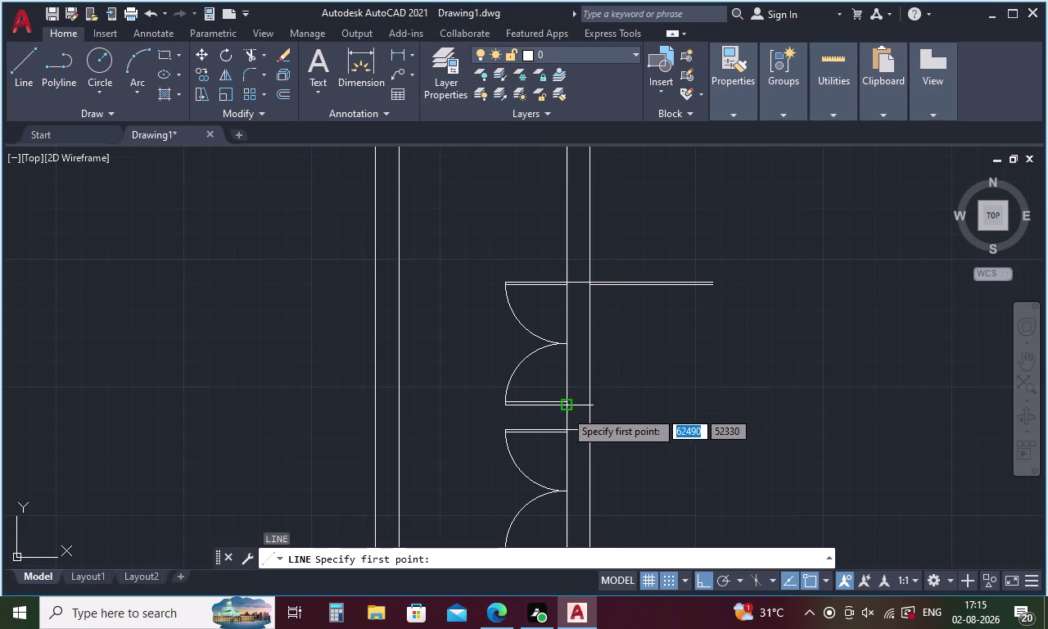
click(566, 405)
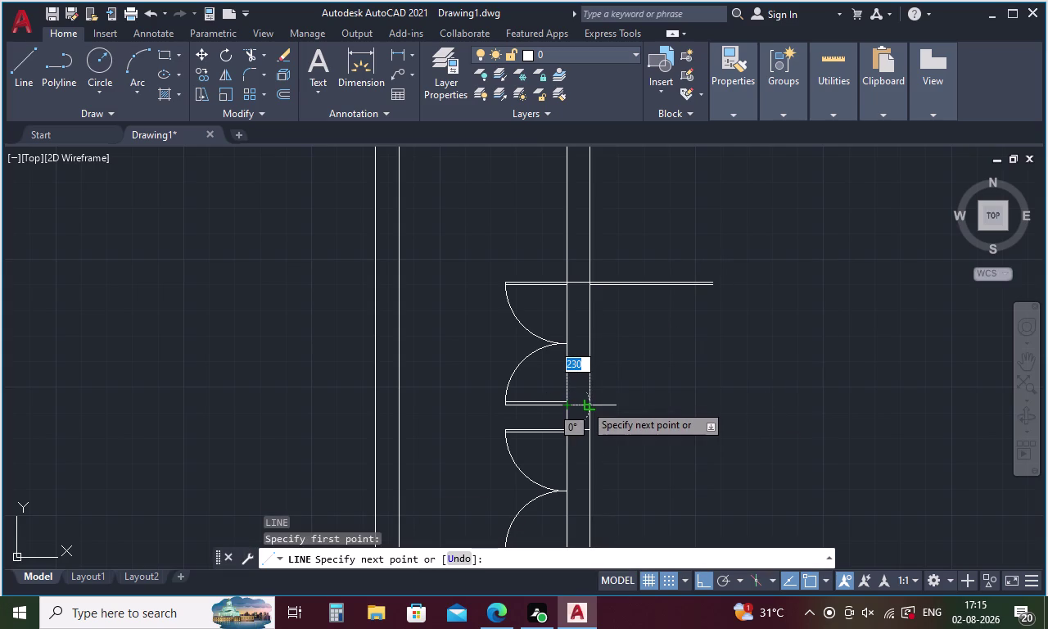
click(586, 403)
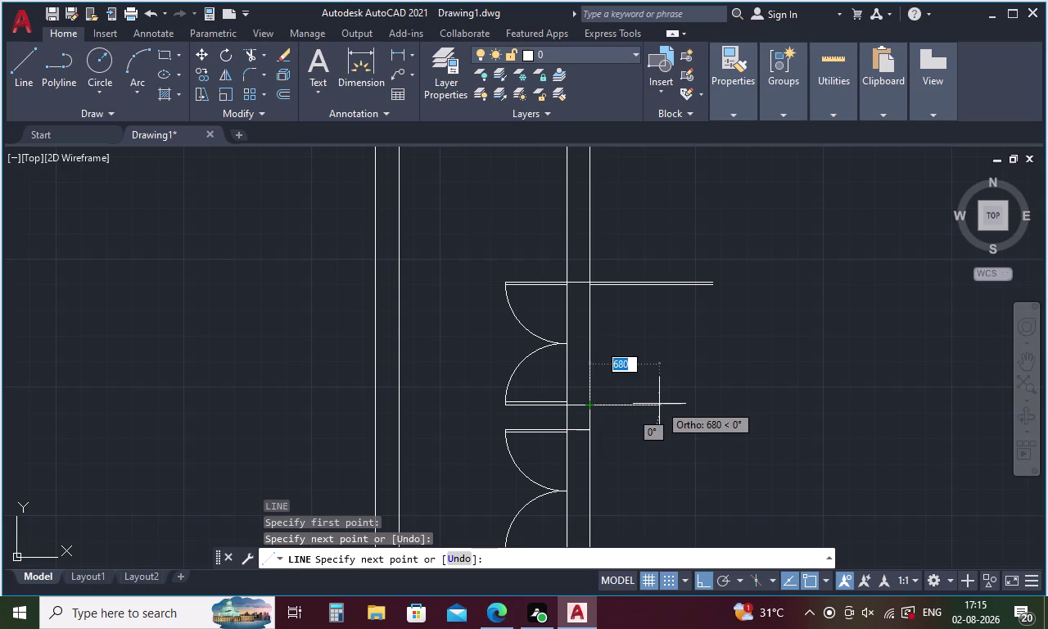
key(Escape)
key(l)
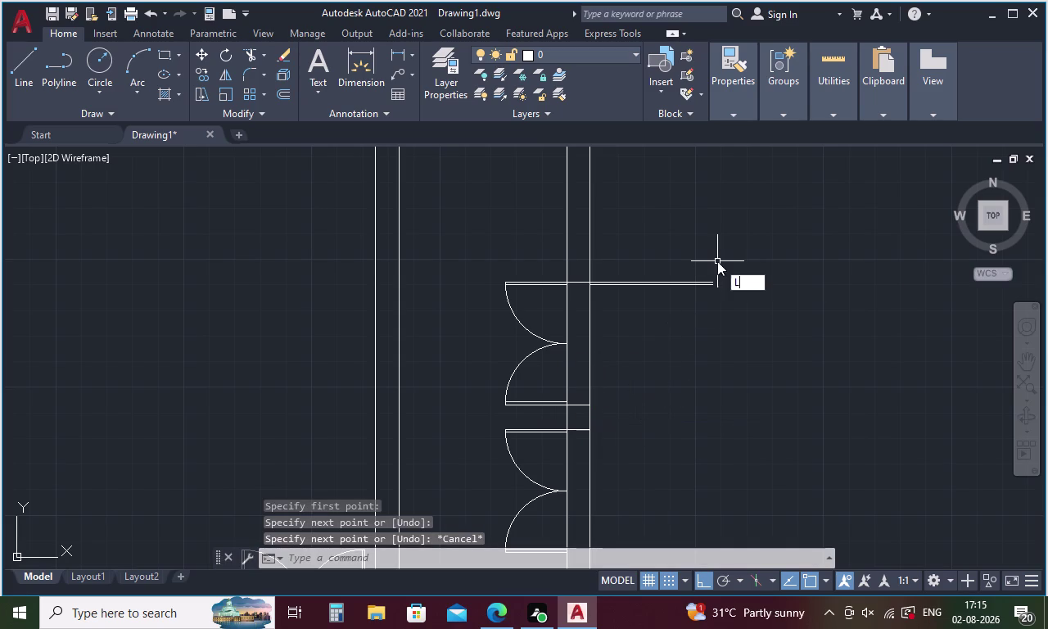
key(Return)
click(712, 282)
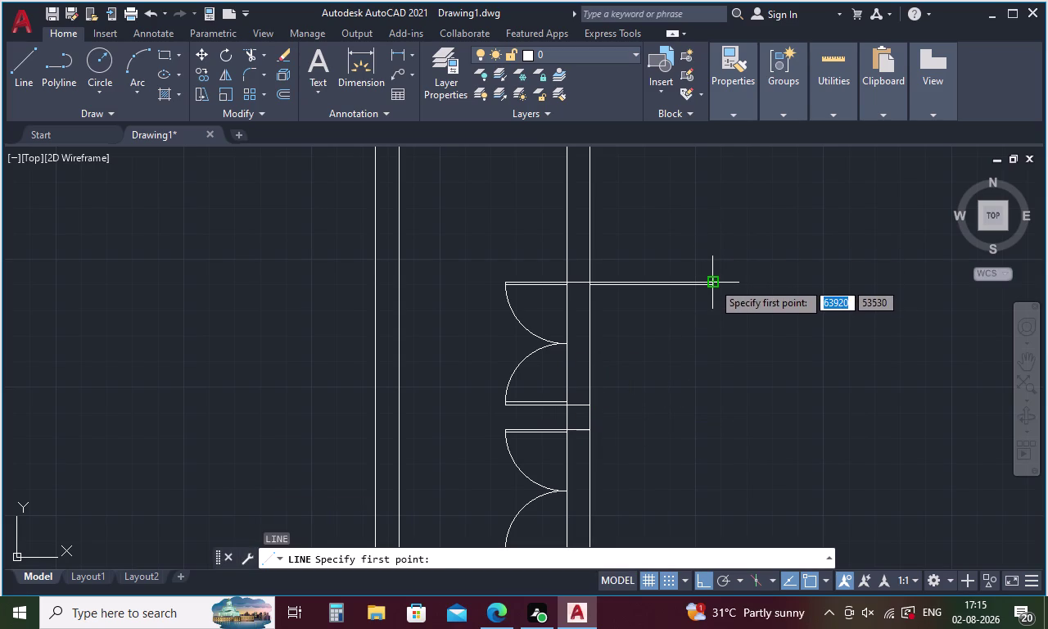
click(713, 288)
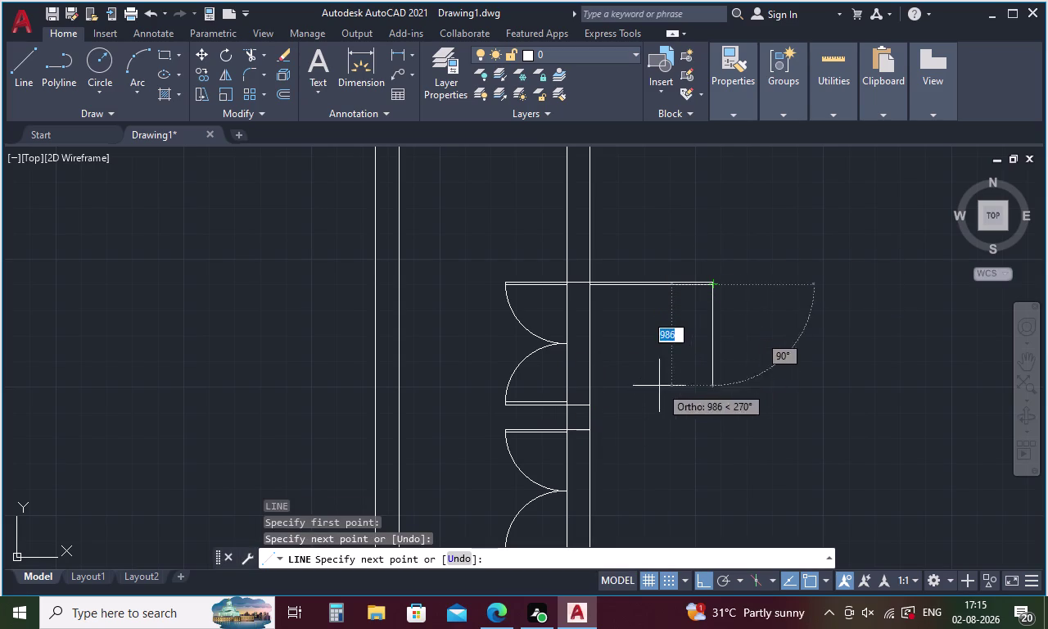
click(592, 406)
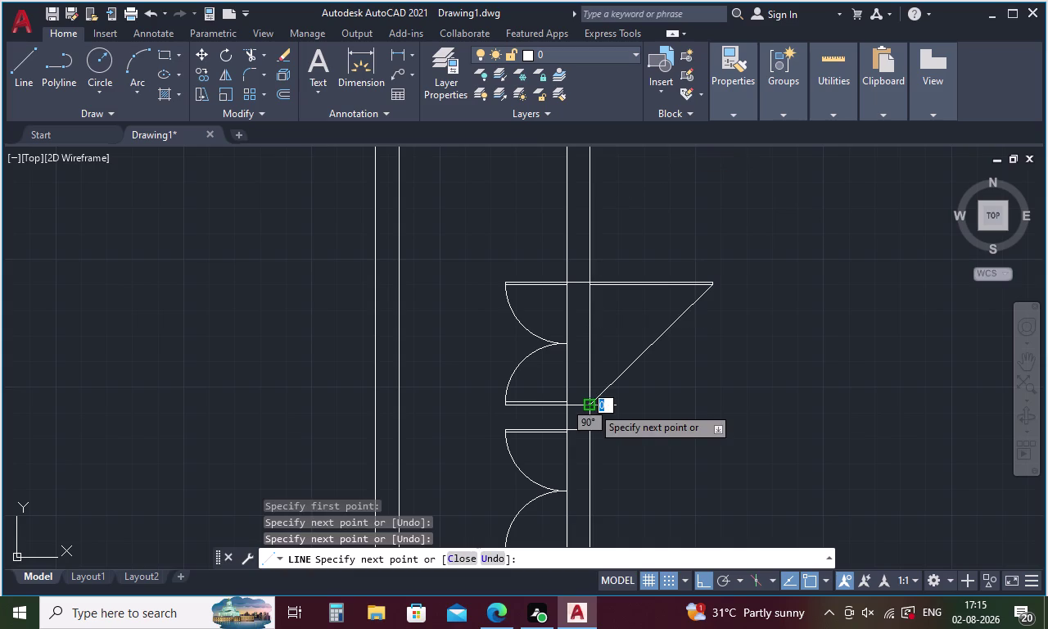
key(Escape)
click(634, 361)
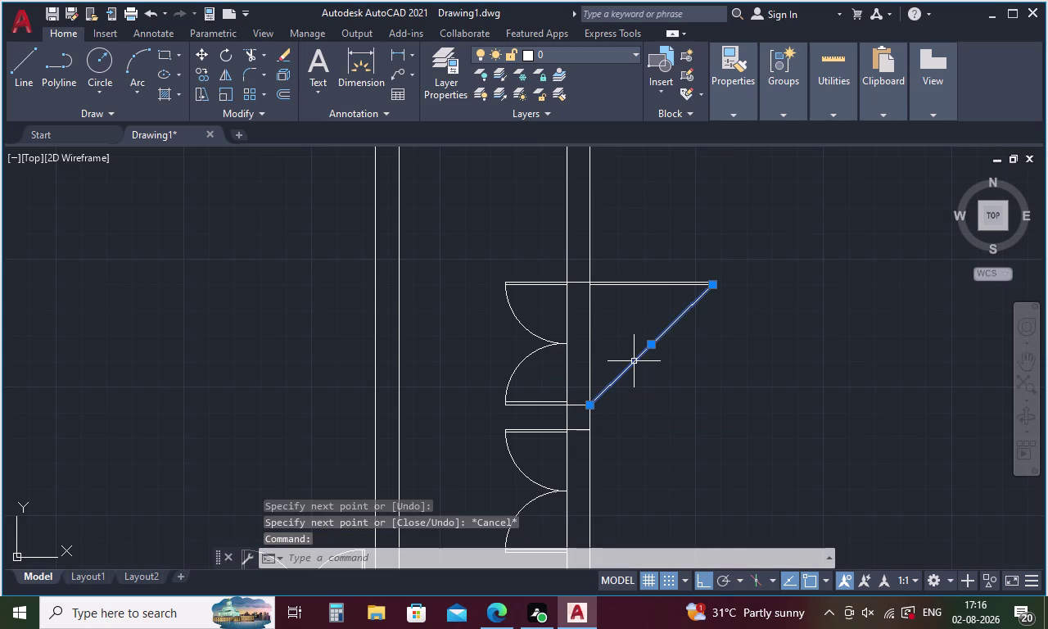
key(Delete)
scroll(up, 3)
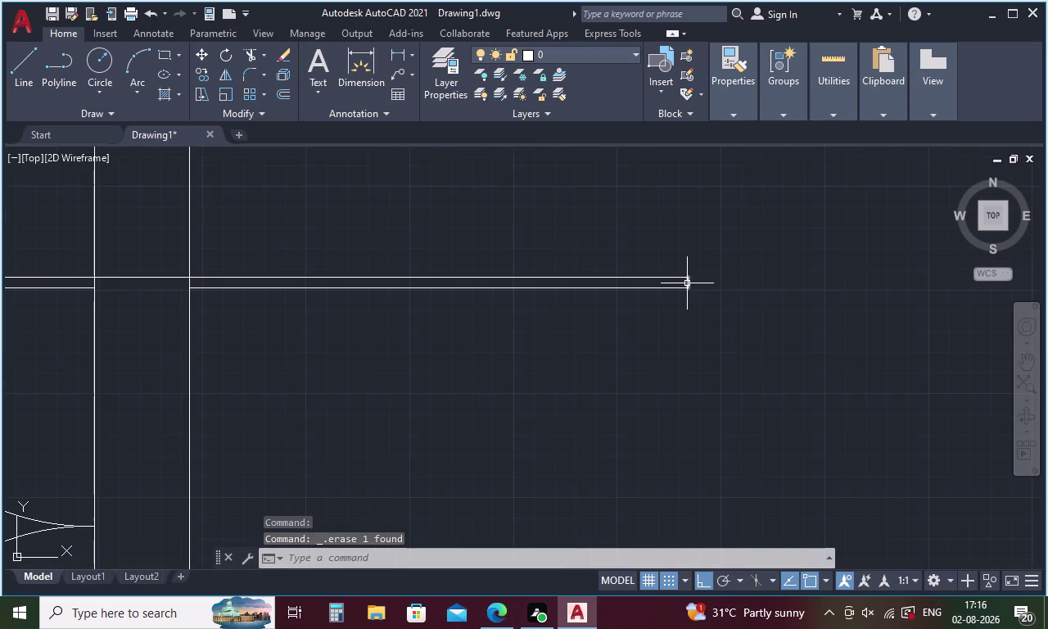
Delete a stray object and draw the swing arc from the leaf end to the wall.
click(687, 284)
key(Delete)
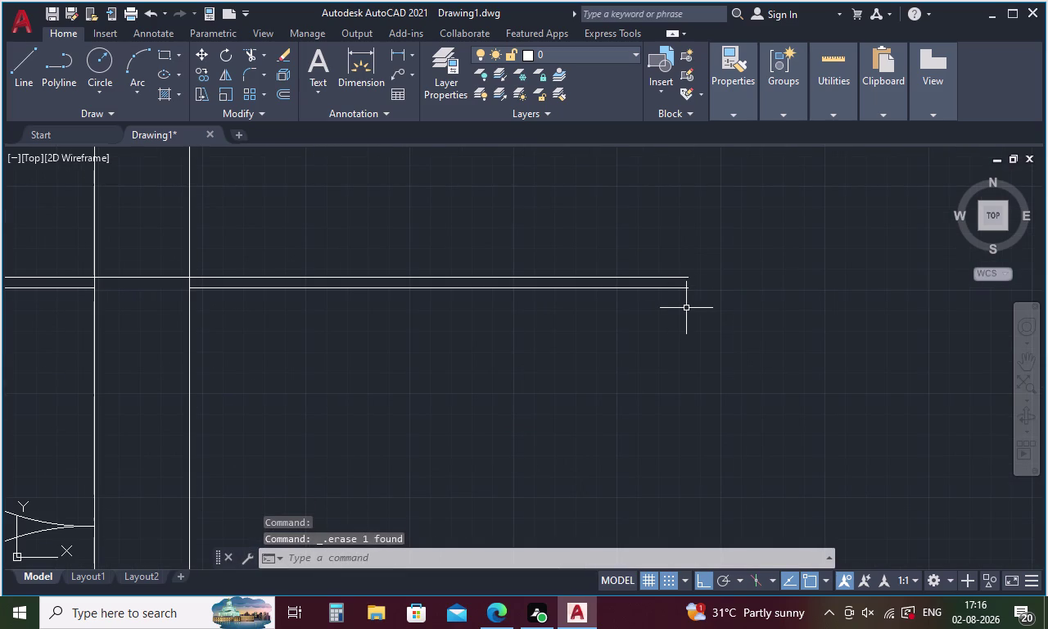
key(Escape)
key(a)
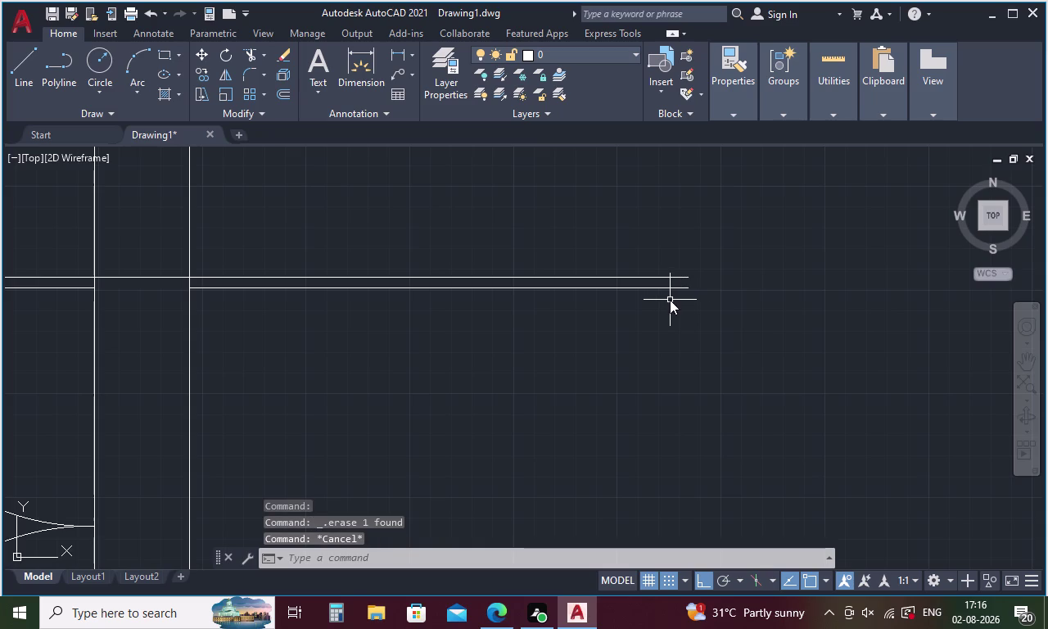
key(space)
click(687, 279)
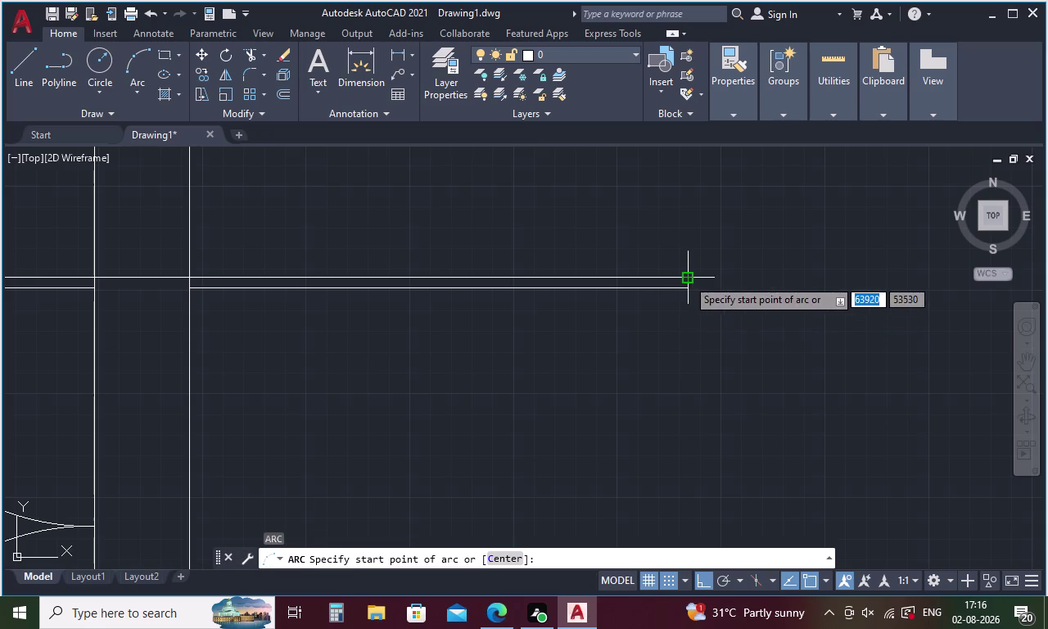
click(692, 285)
scroll(down, 3)
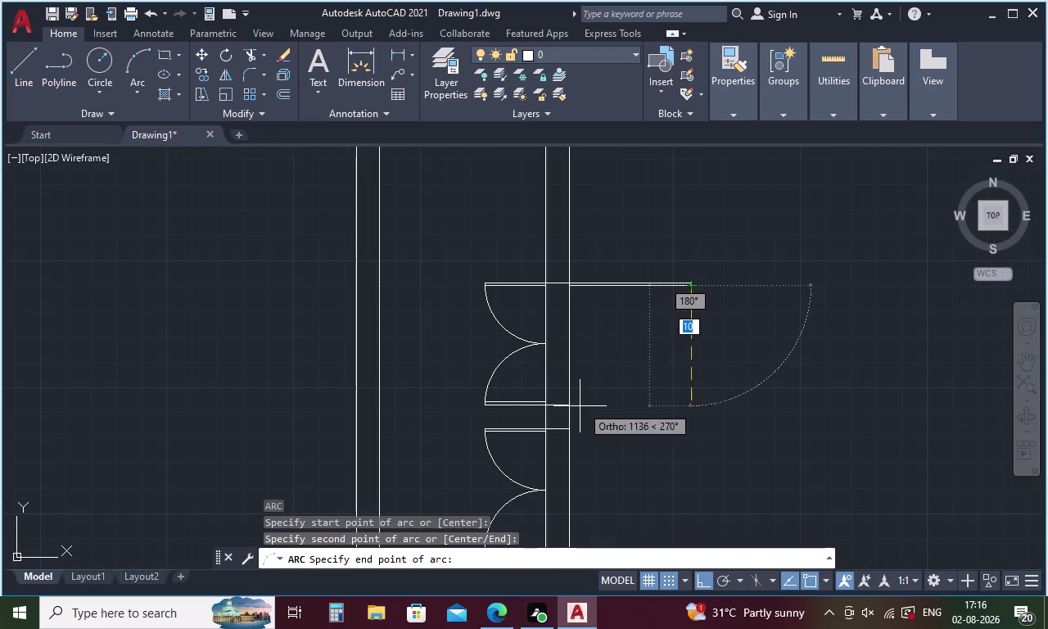
click(569, 403)
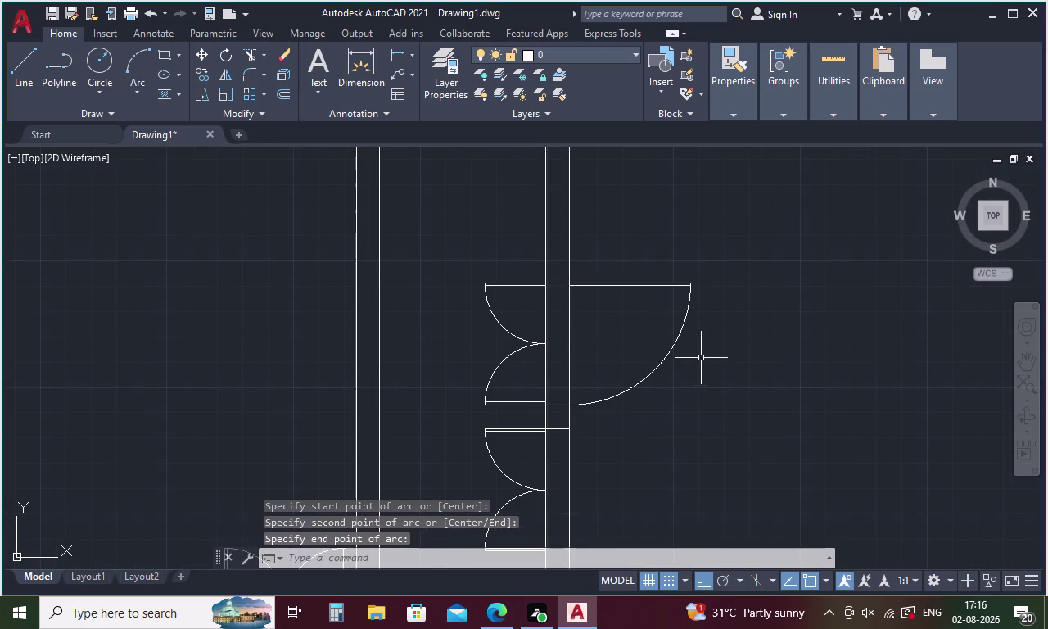
Pan out and select the new door leaf with its swing arc.
scroll(down, 3)
middle_drag(714, 418, 686, 309)
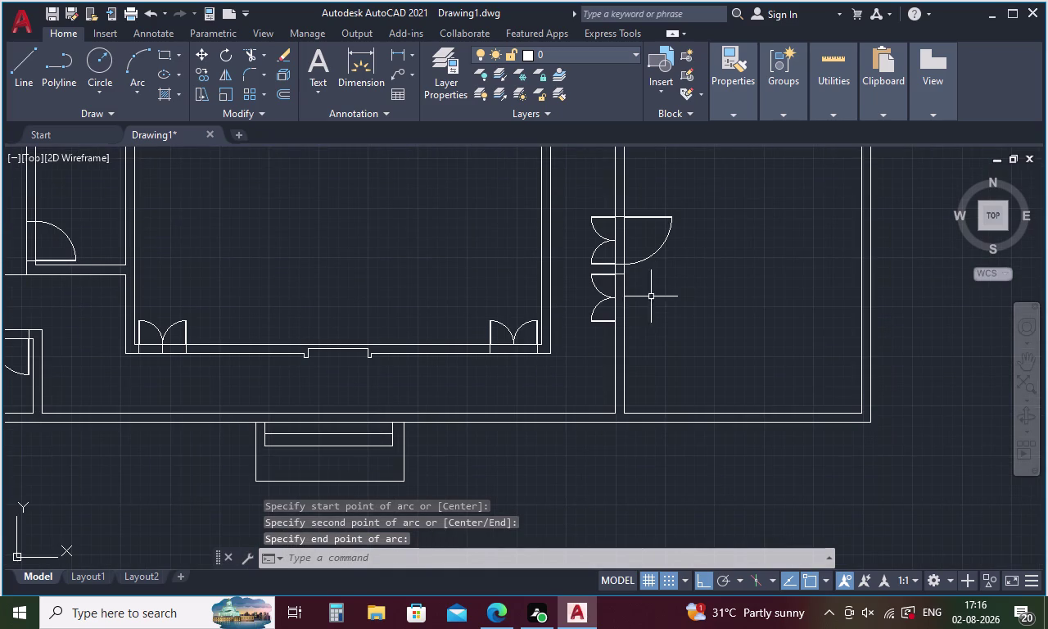
middle_drag(705, 285, 721, 398)
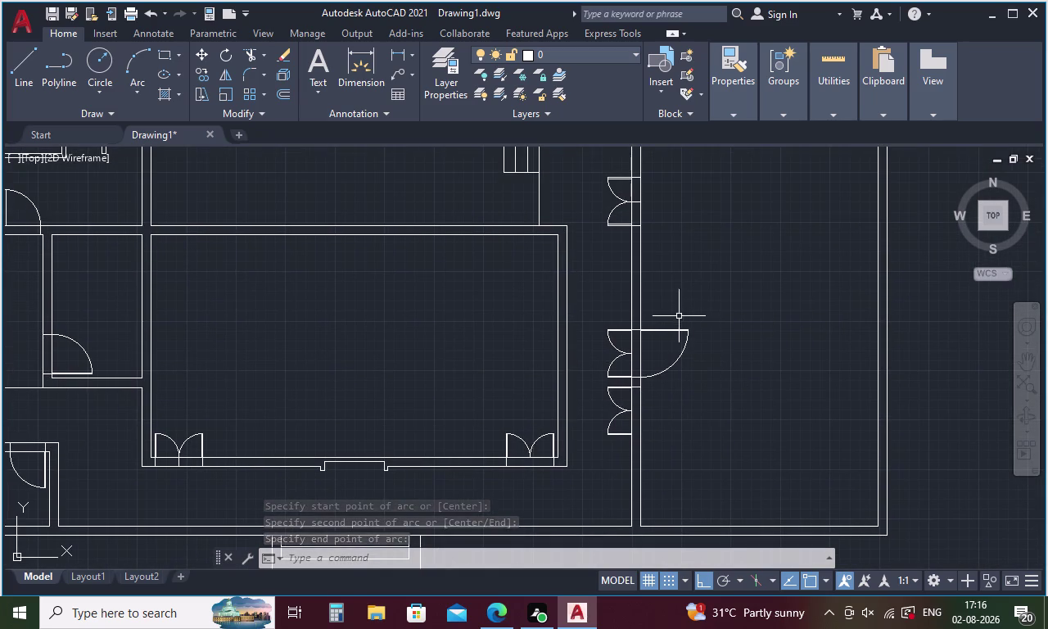
drag(677, 313, 676, 397)
scroll(up, 3)
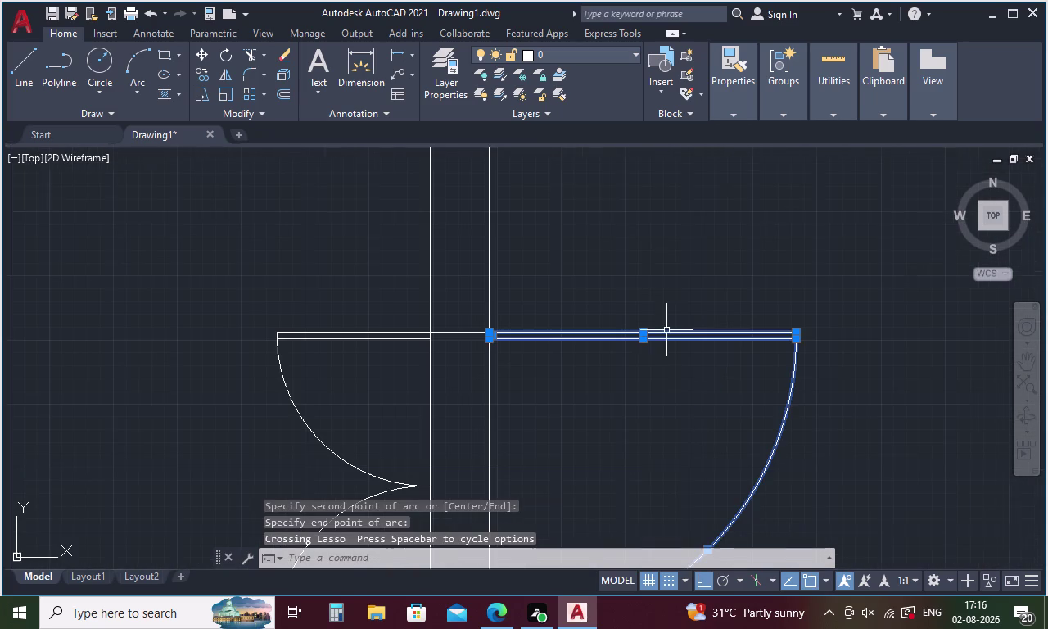
Move the door leaf and arc 1450 units down the wall by its hinge end, then reselect them.
right_click(632, 297)
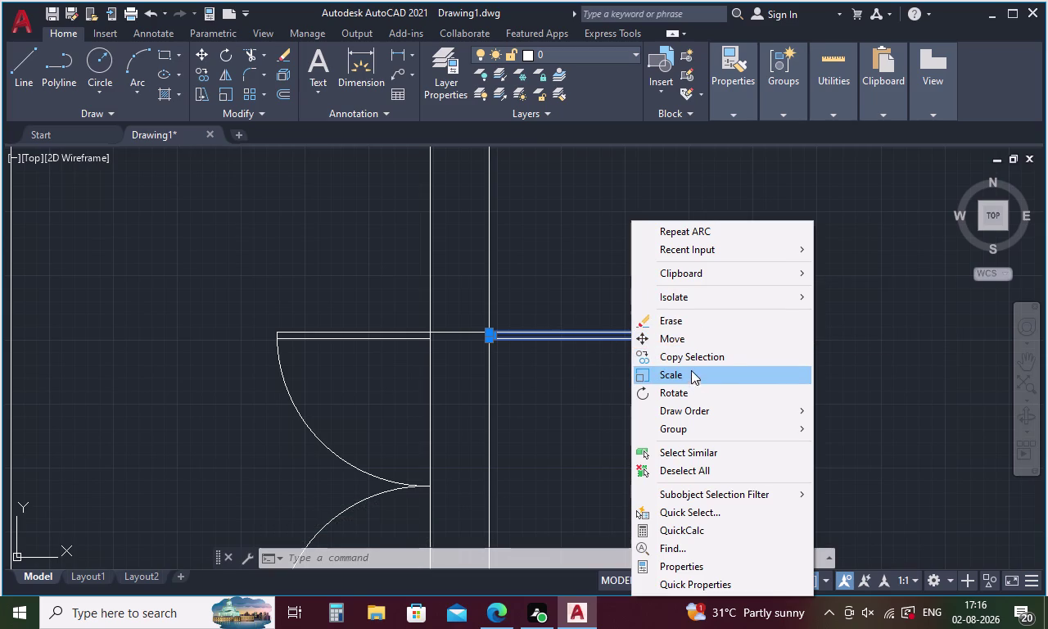
click(677, 338)
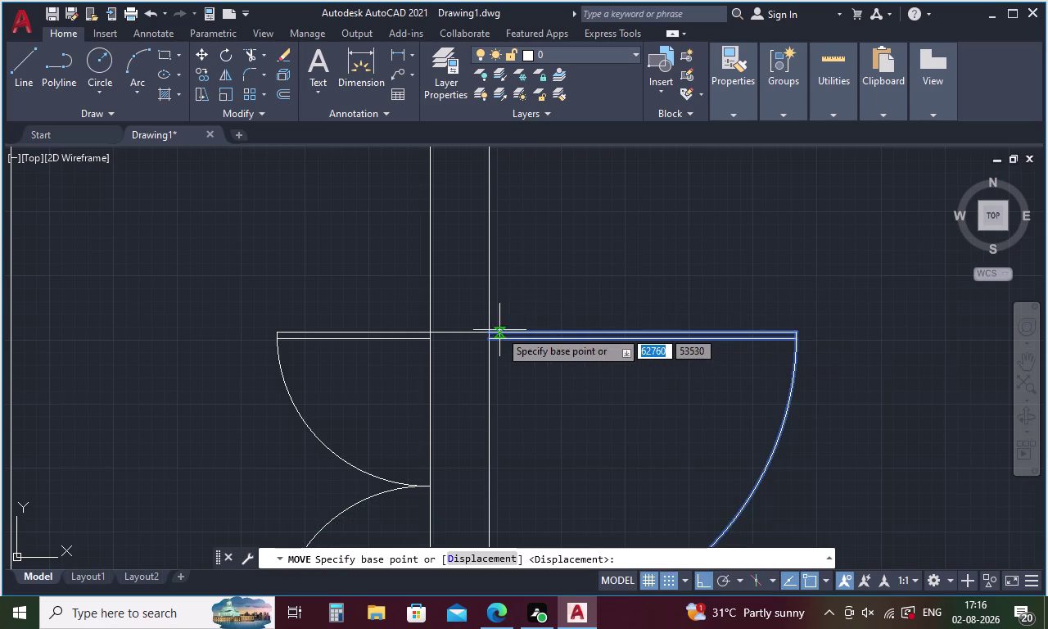
click(488, 333)
scroll(down, 3)
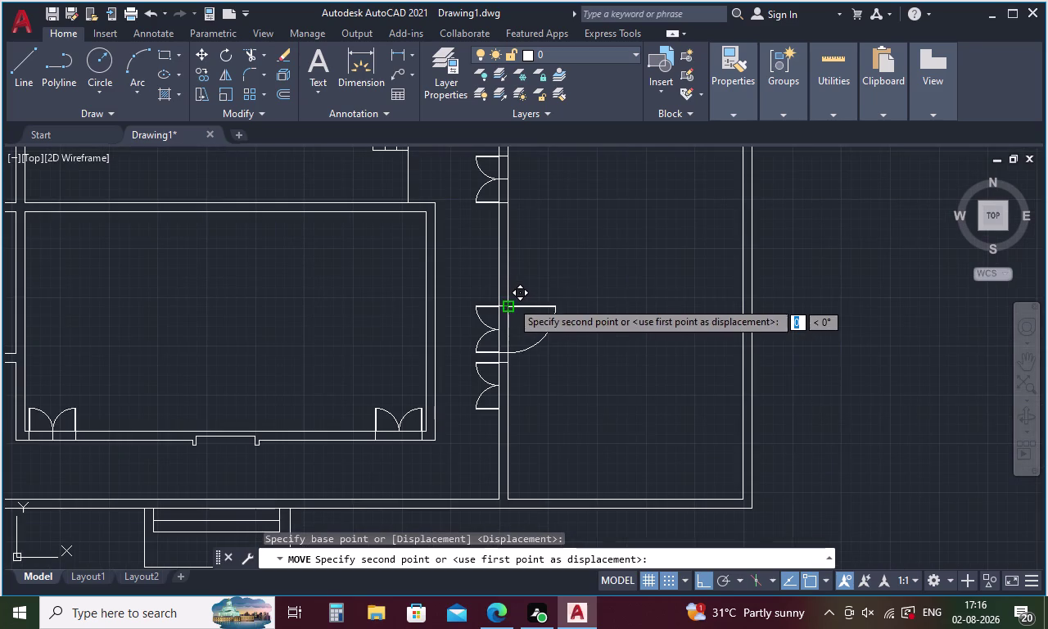
scroll(up, 3)
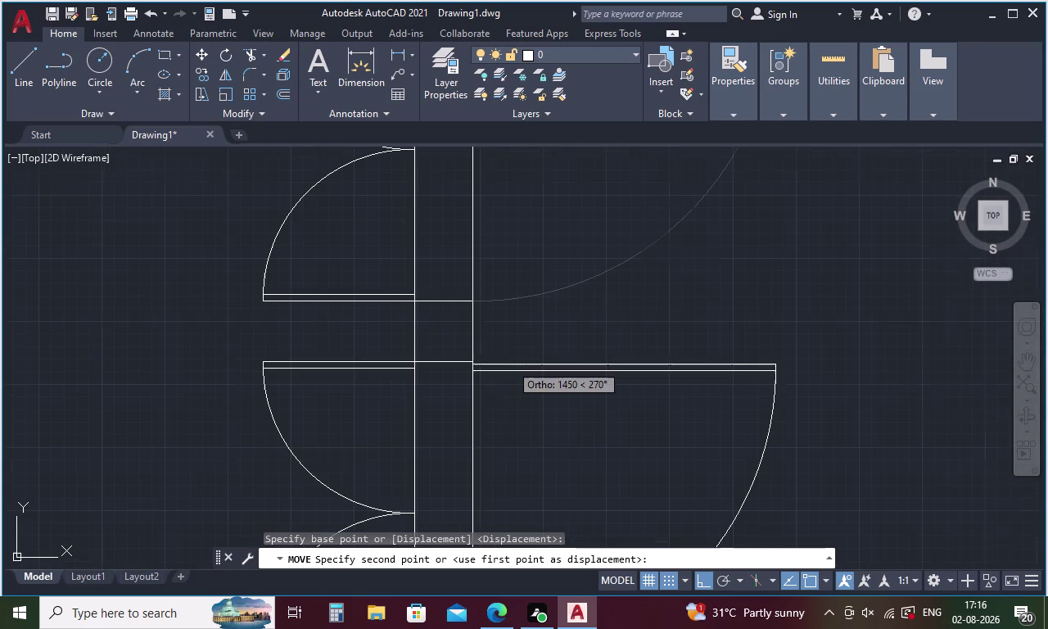
click(474, 360)
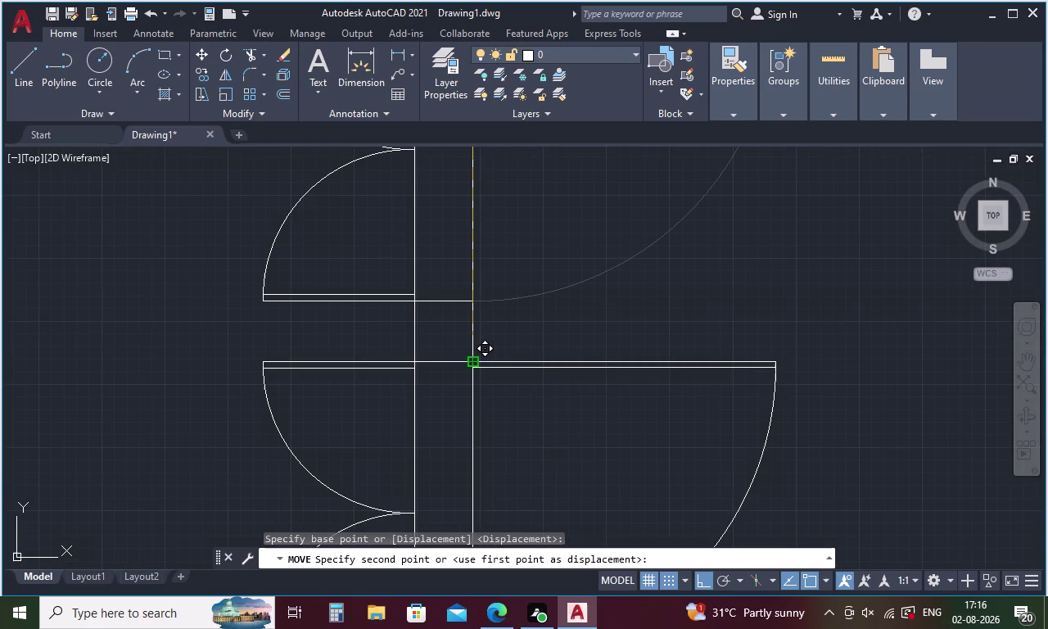
drag(753, 340, 778, 495)
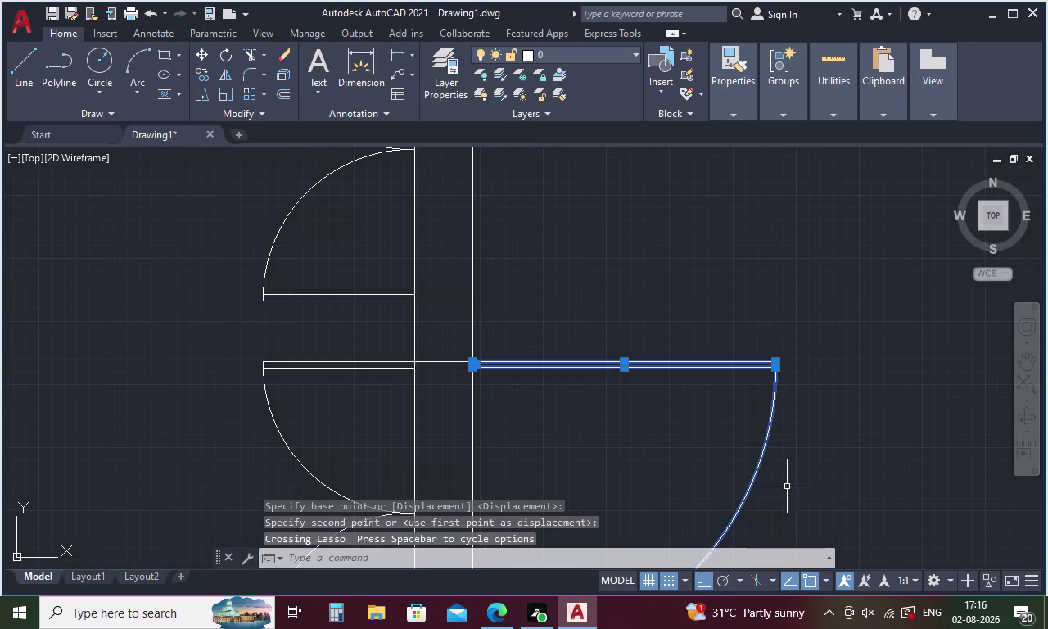
right_click(689, 282)
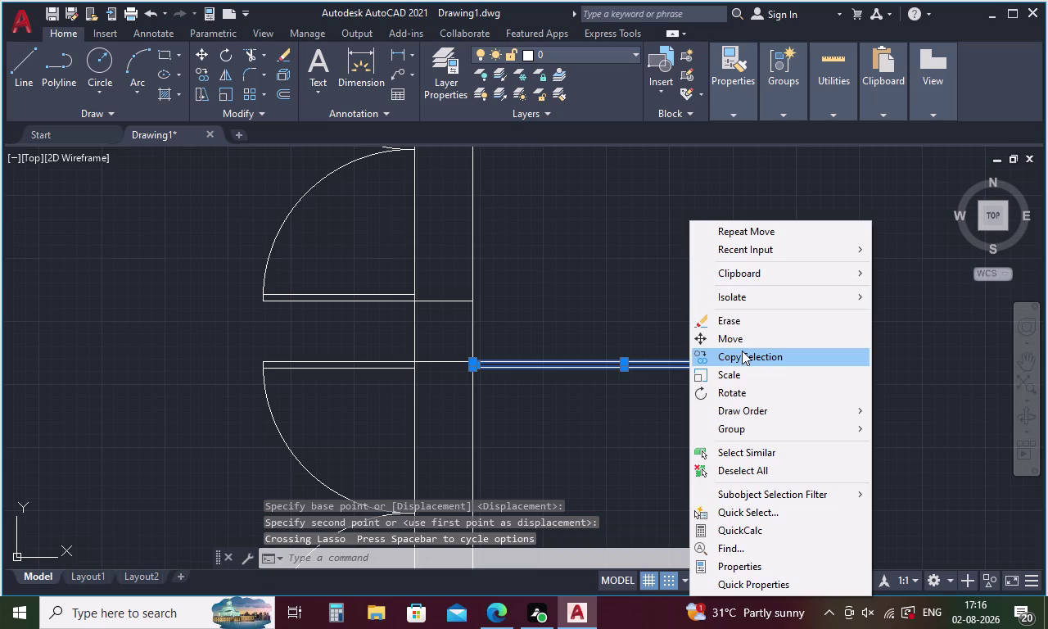
Copy the door leaf and swing arc onto the opposite wall.
click(742, 351)
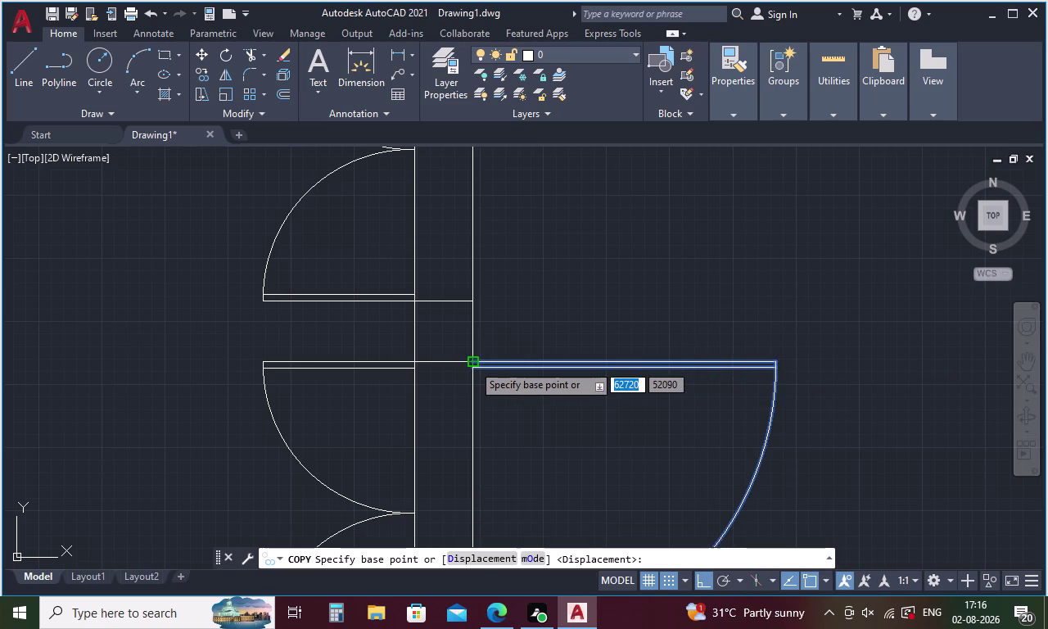
click(473, 364)
scroll(down, 3)
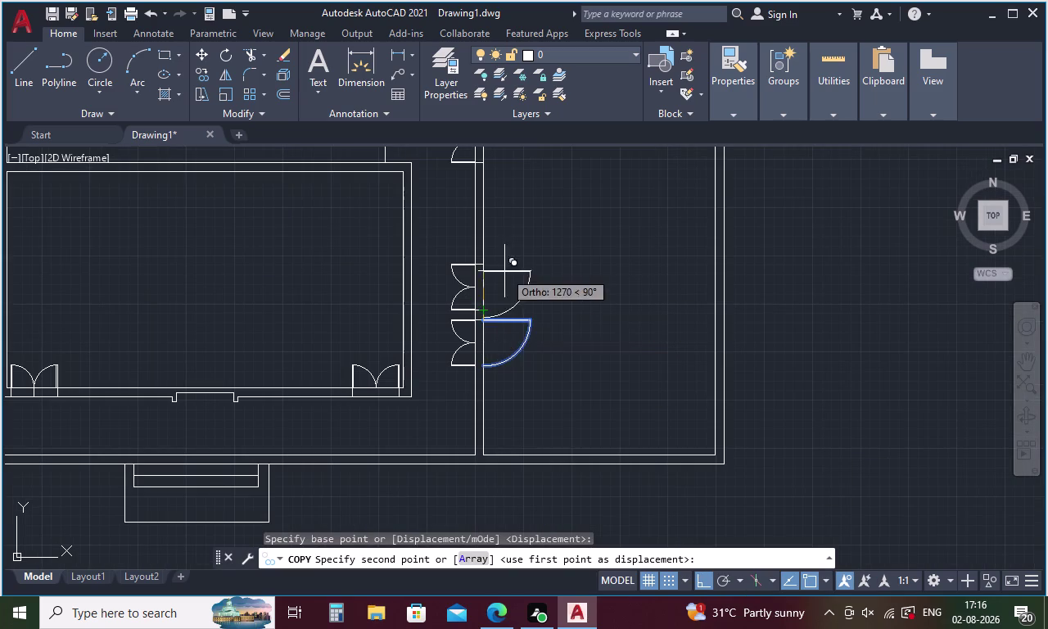
middle_drag(505, 271, 556, 410)
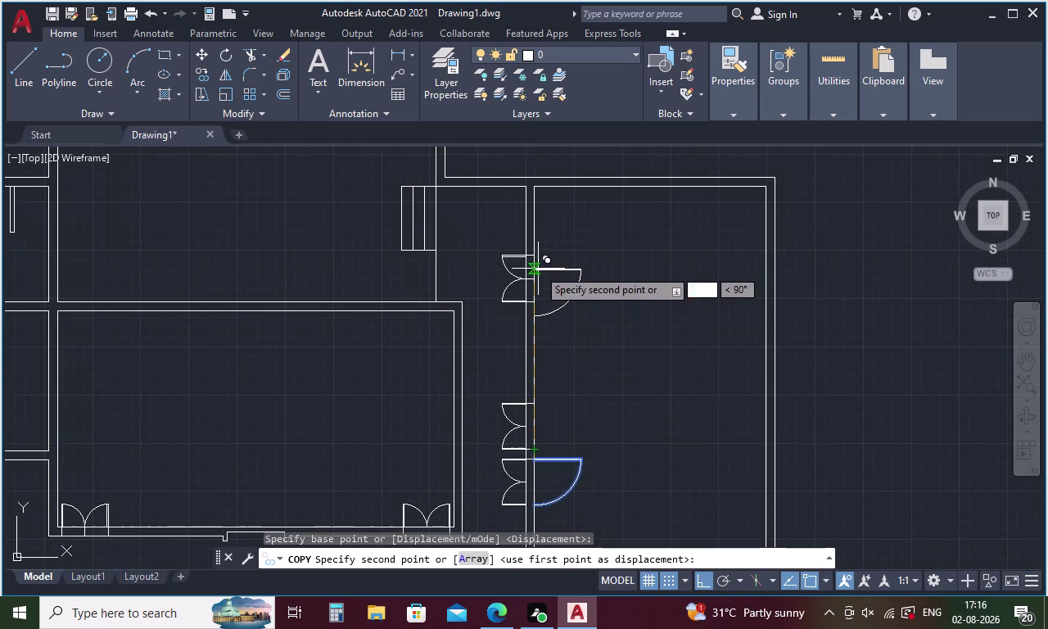
scroll(up, 3)
click(532, 248)
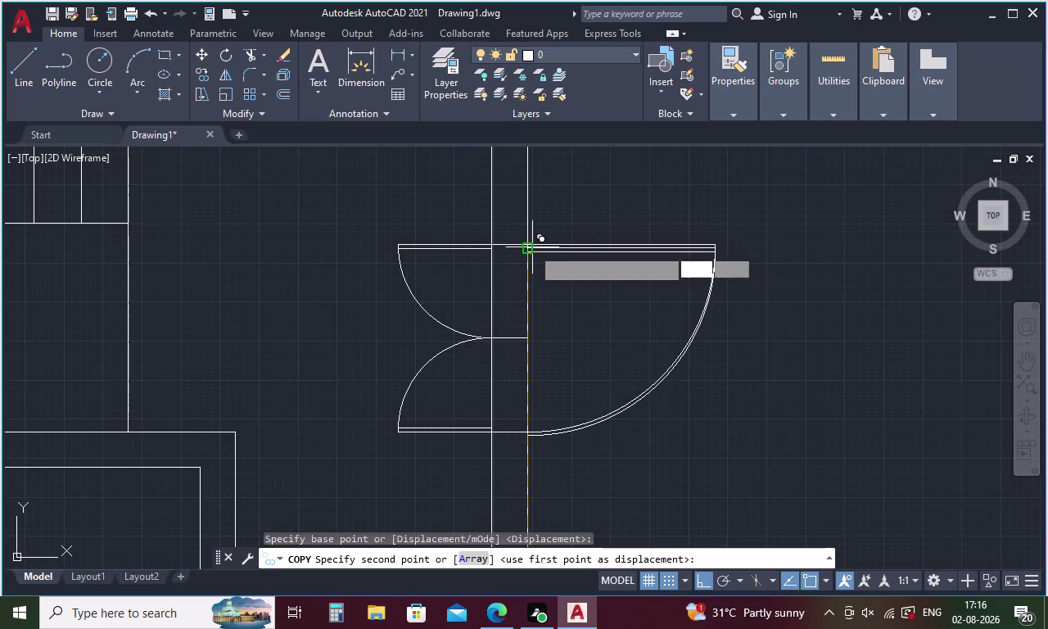
scroll(down, 3)
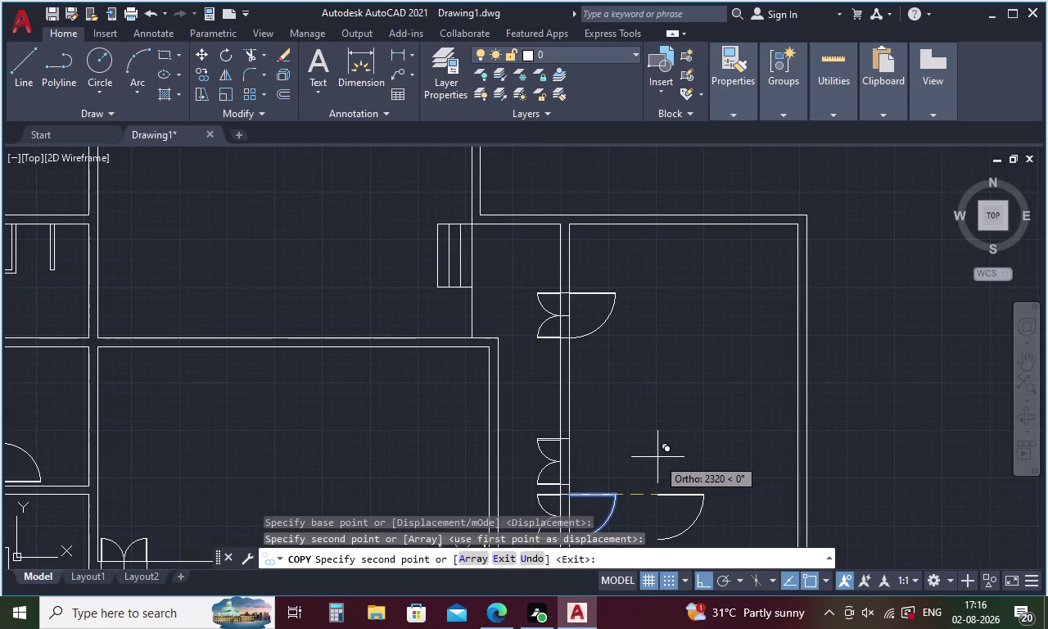
key(Escape)
Recenter the plan and select the copied door leaf and arc.
middle_drag(637, 503, 641, 318)
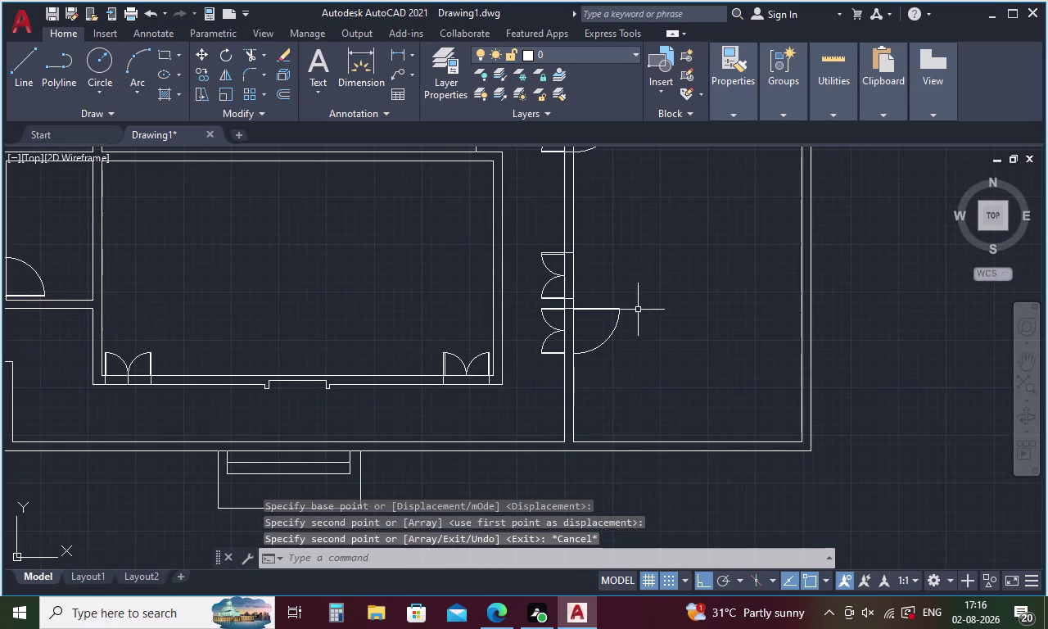
drag(613, 296, 598, 375)
scroll(up, 3)
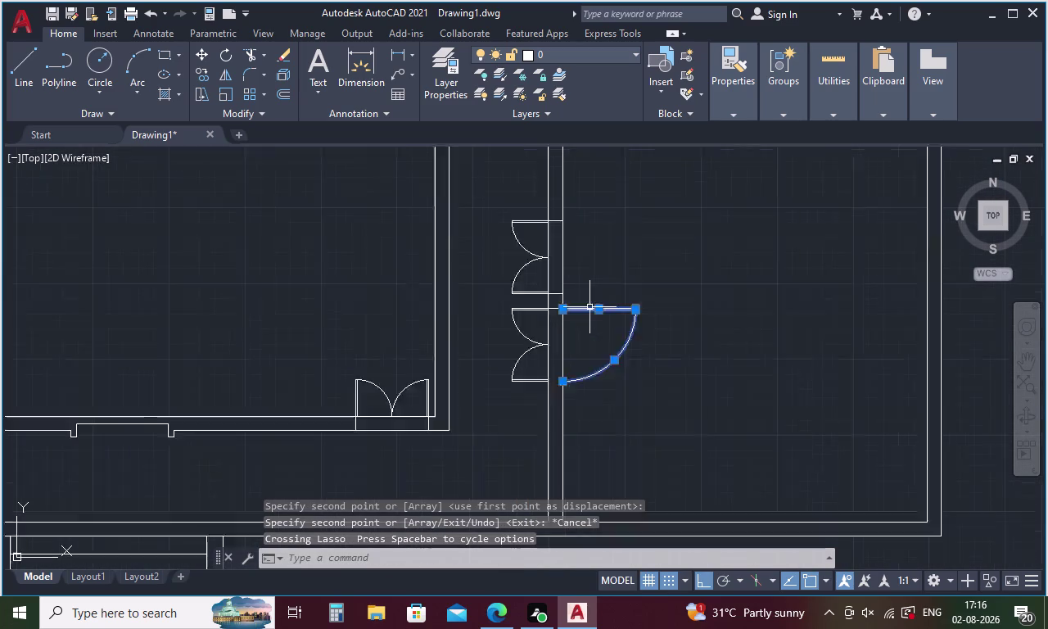
scroll(up, 3)
scroll(down, 3)
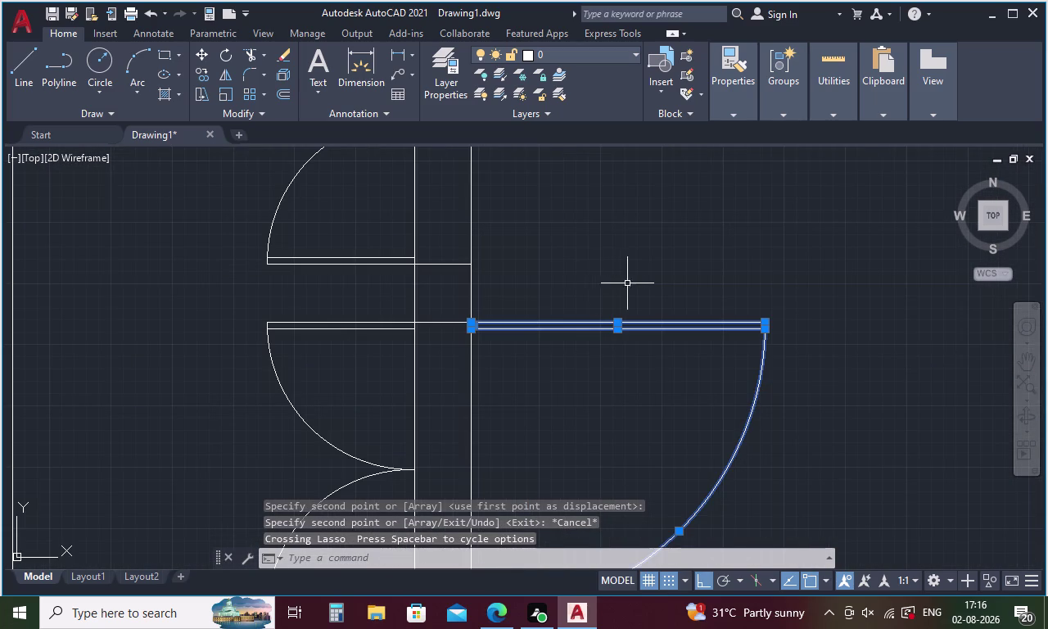
right_click(658, 284)
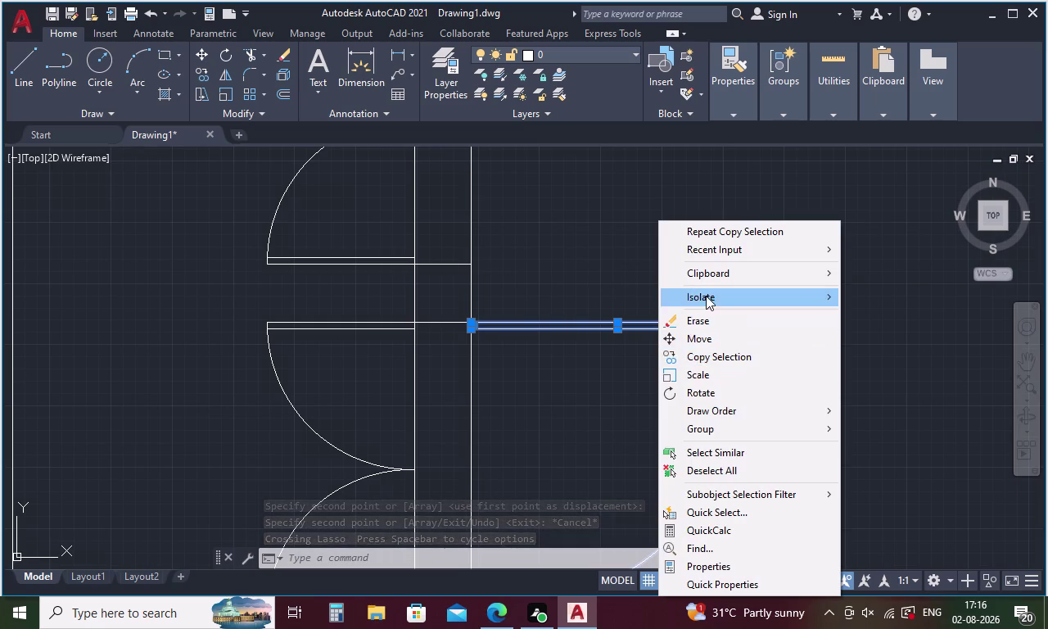
Mirror the copied door swing across its leaf line, keeping the original.
key(Escape)
text(MI)
key(space)
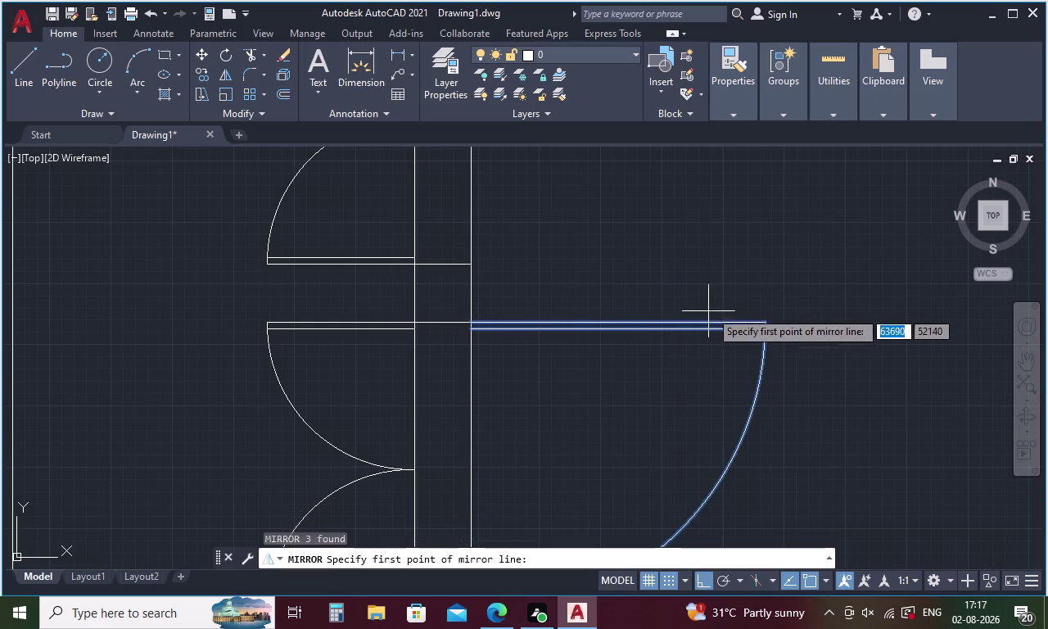
click(766, 323)
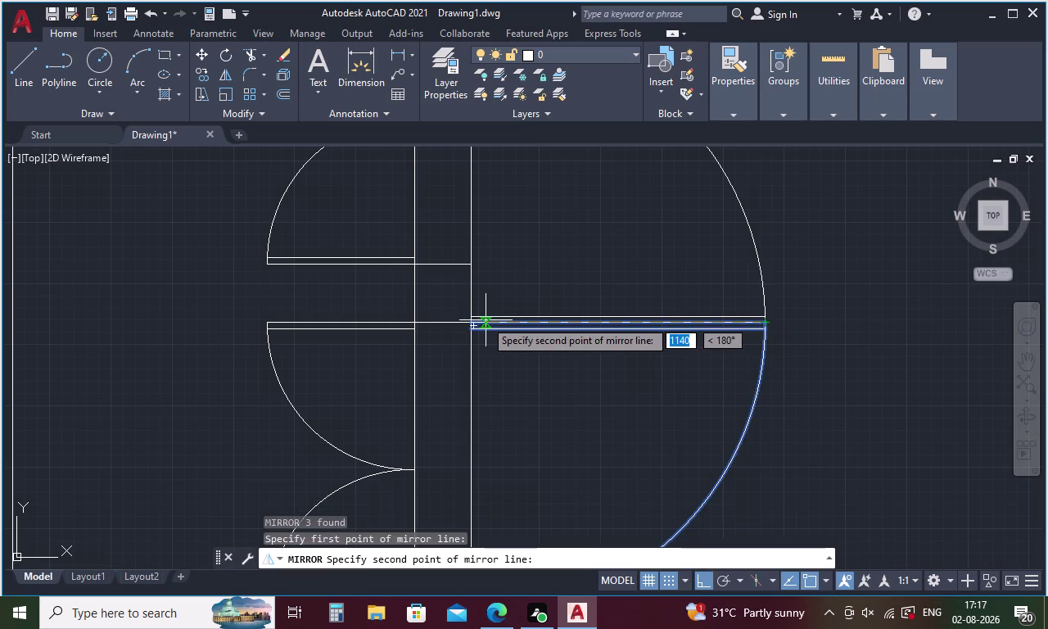
scroll(up, 3)
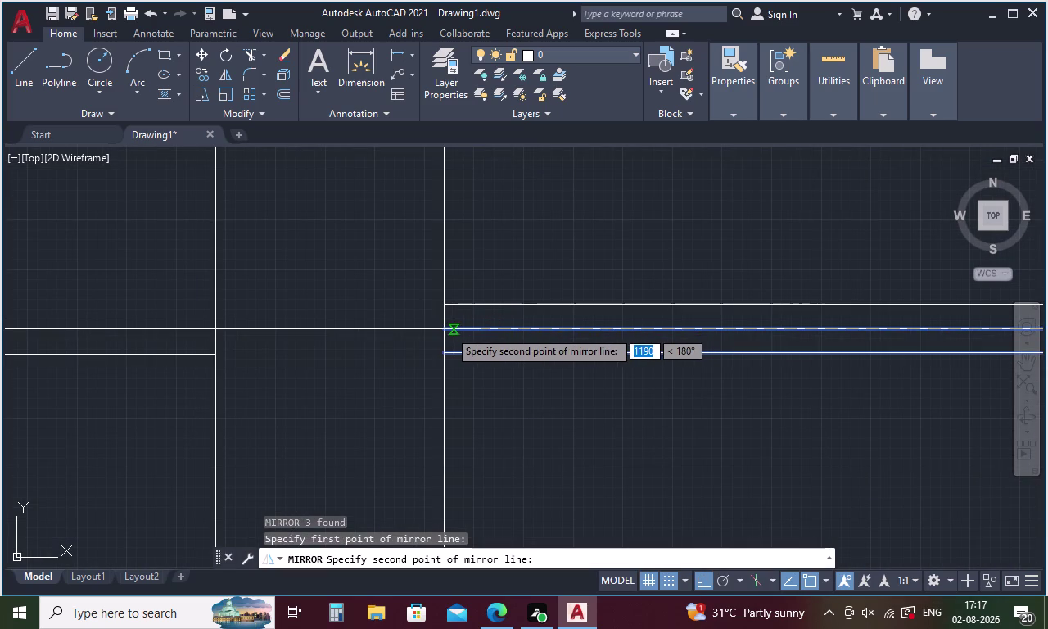
click(442, 330)
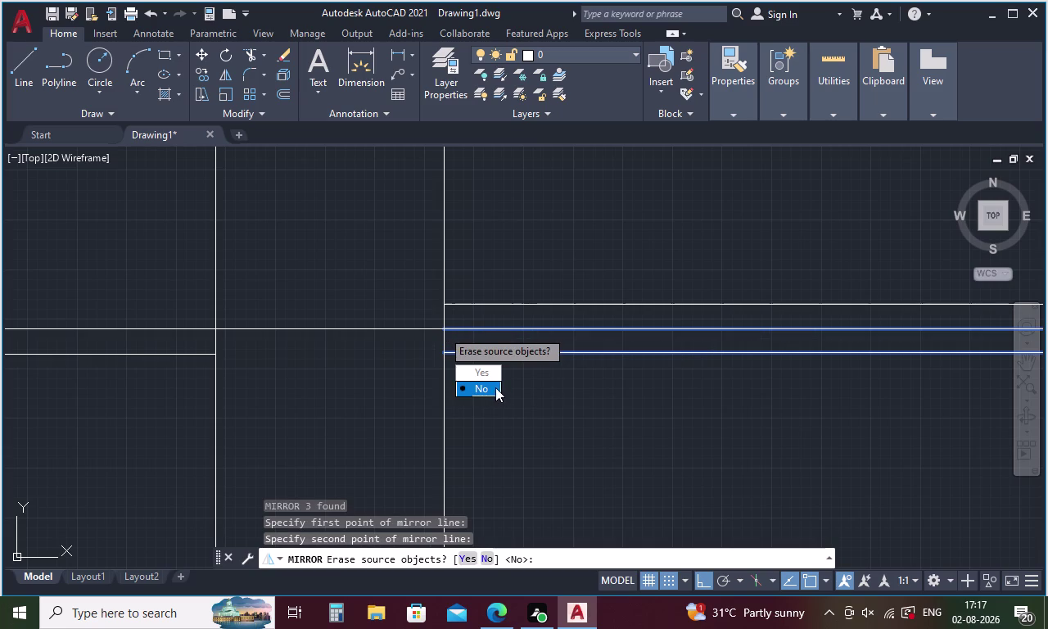
drag(495, 387, 442, 330)
Select the mirrored door leaf and its swing arc.
scroll(down, 3)
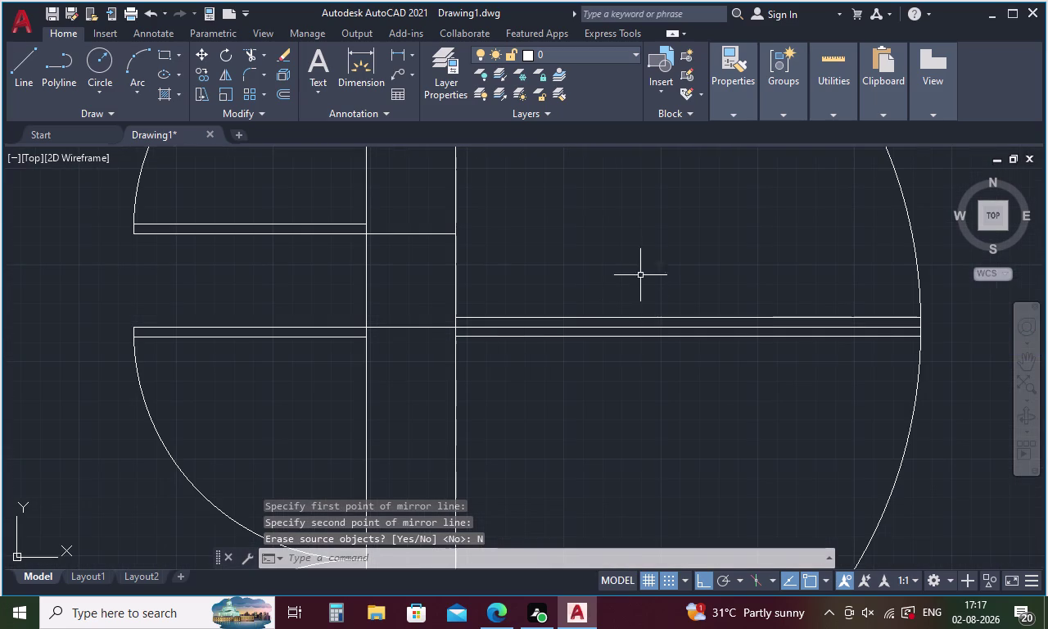
middle_drag(642, 267, 645, 336)
drag(881, 167, 820, 306)
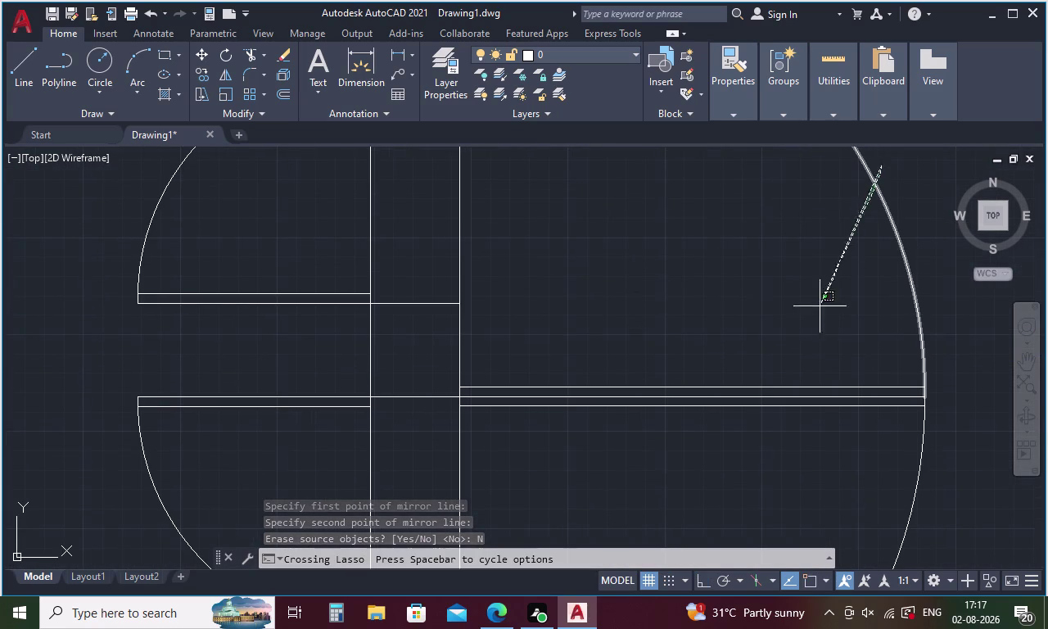
drag(820, 307, 795, 401)
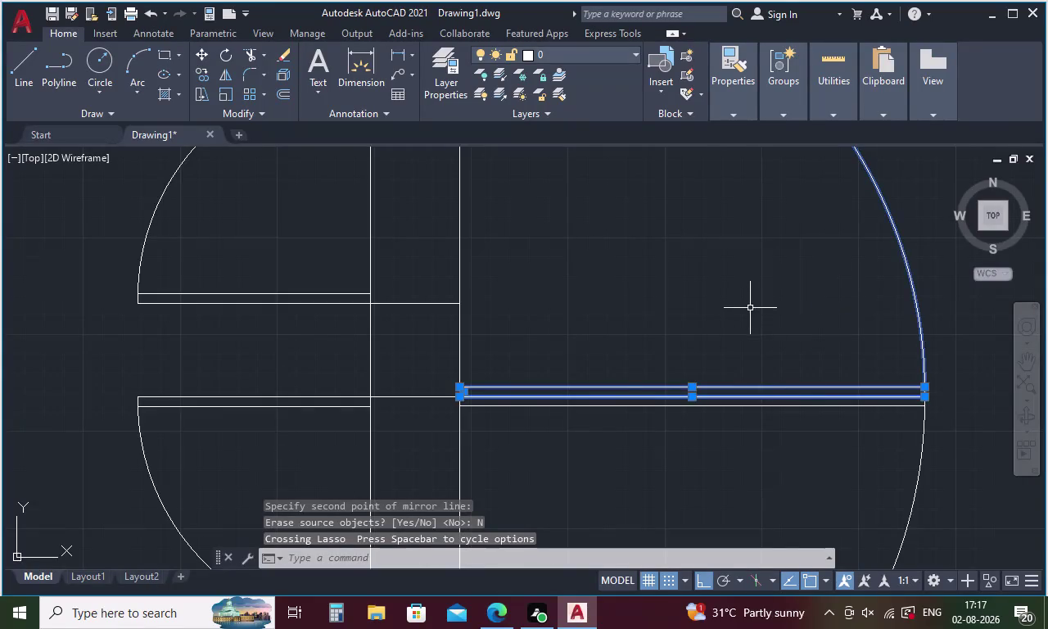
middle_drag(752, 299, 777, 501)
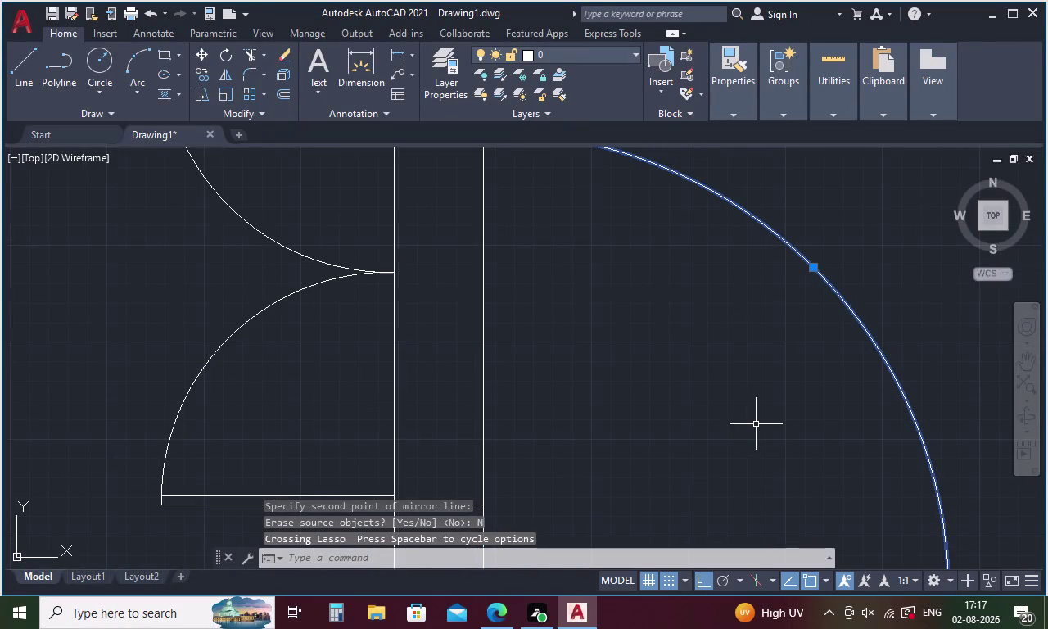
right_click(755, 404)
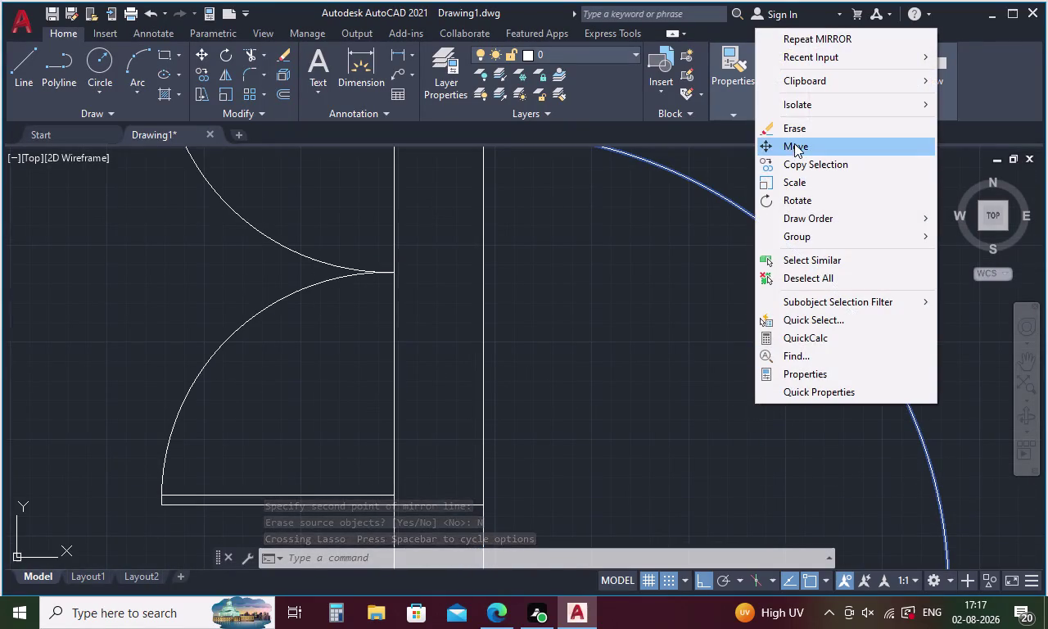
Move the mirrored leaf and arc 240 units up from the leaf's wall end.
click(794, 141)
scroll(down, 3)
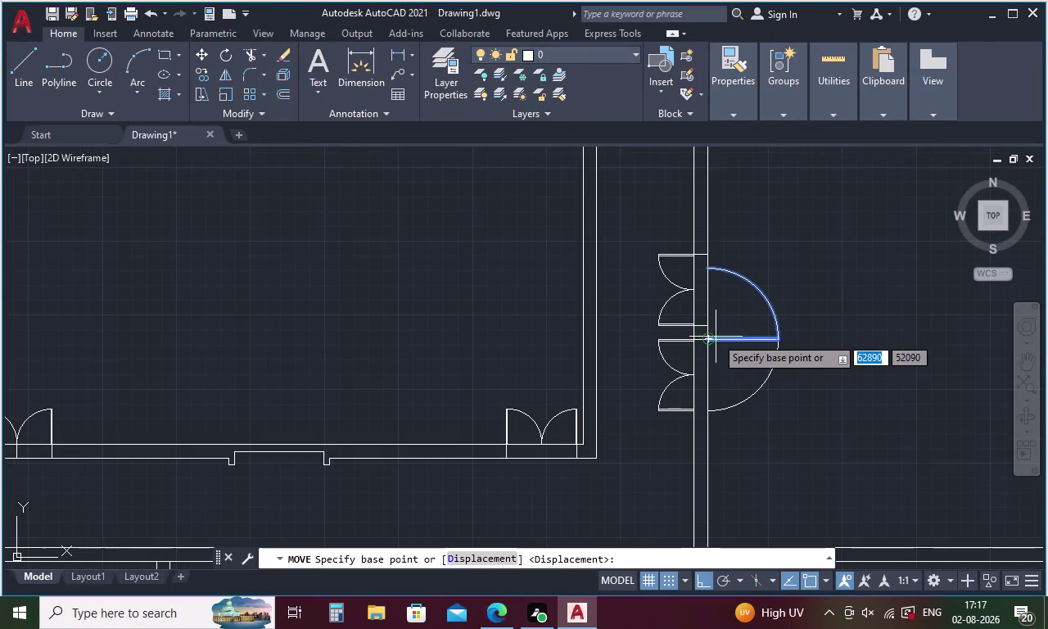
scroll(up, 3)
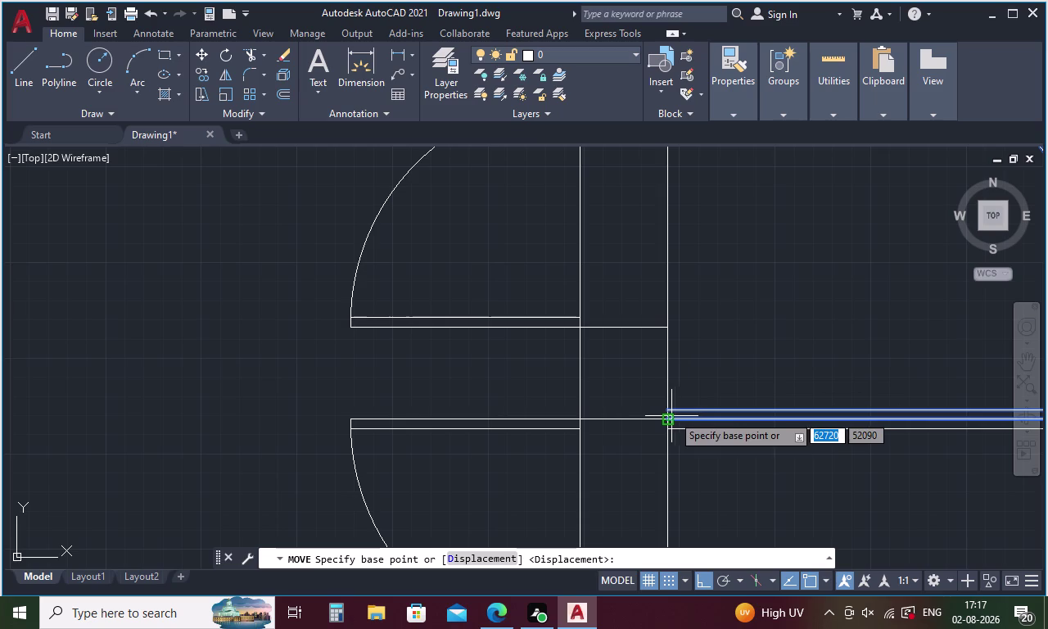
click(668, 416)
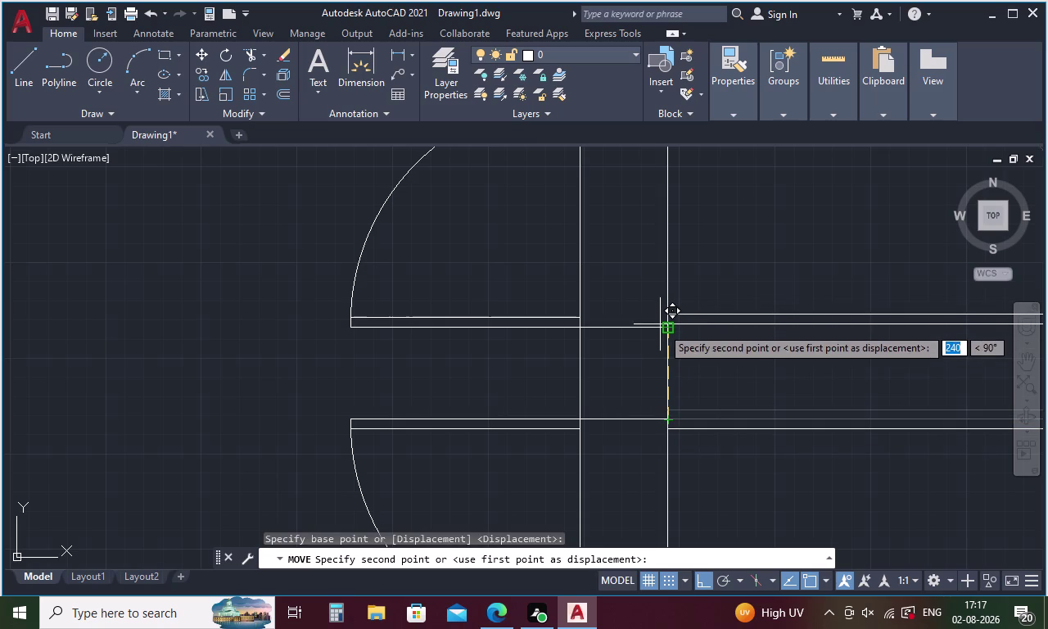
click(665, 330)
scroll(down, 3)
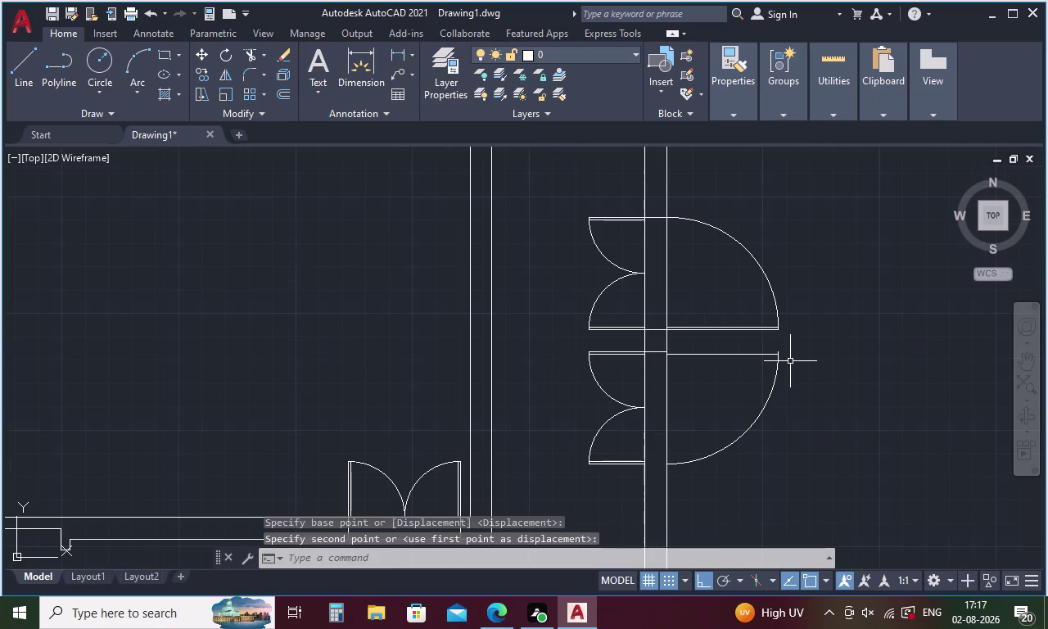
key(Escape)
key(l)
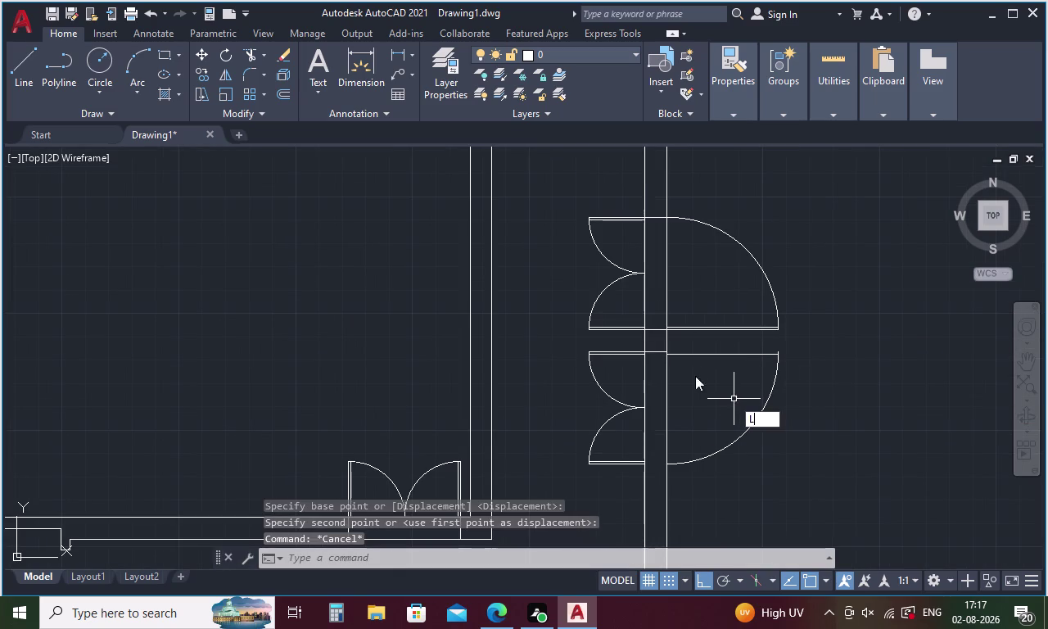
key(Return)
Draw a 1200 line along the door leaf from its wall end to the arc tip.
scroll(up, 3)
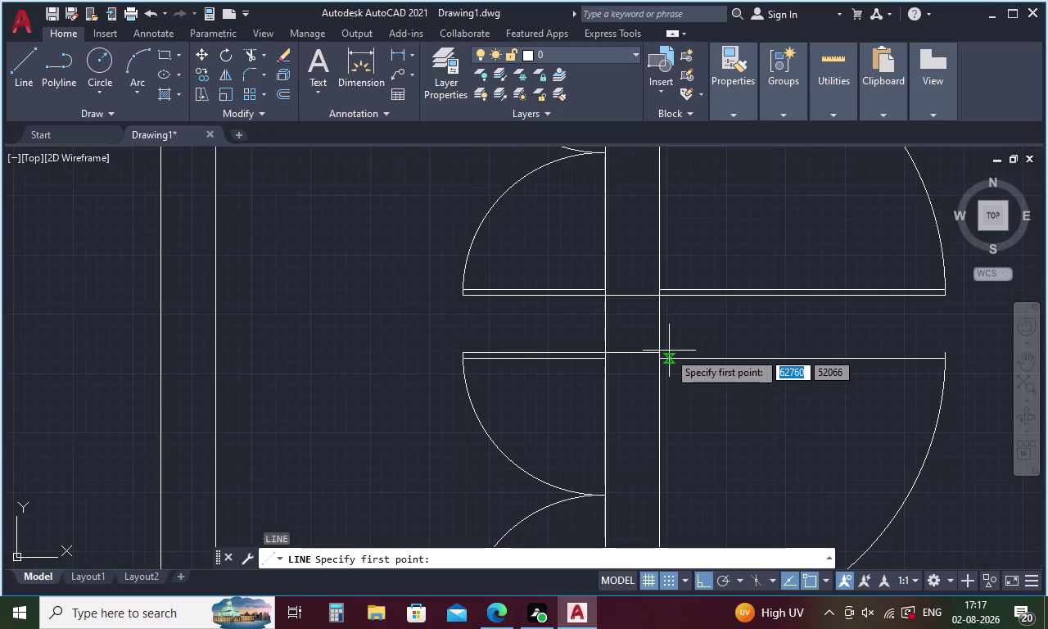
click(659, 356)
click(947, 354)
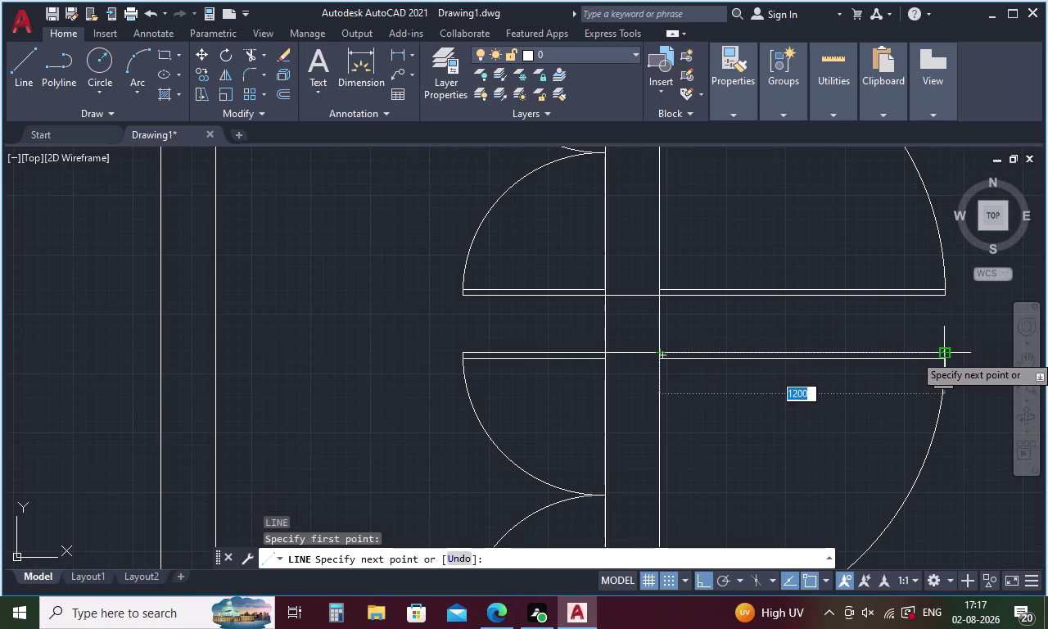
key(Escape)
scroll(down, 3)
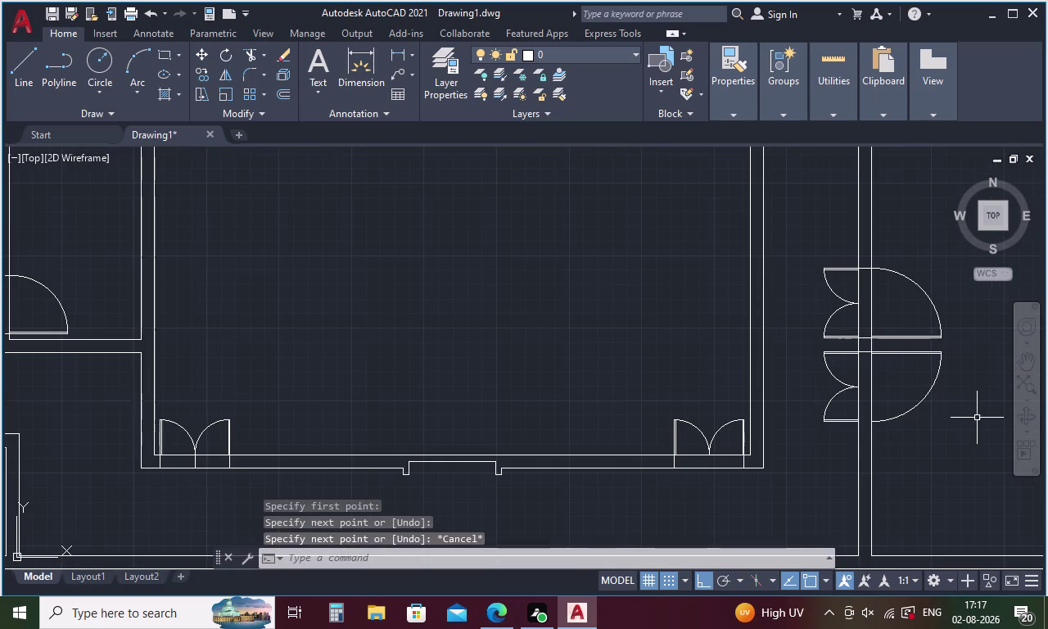
middle_drag(978, 417, 812, 441)
Draw a 230 line at 180° from the lower leaf end back to the wall.
key(l)
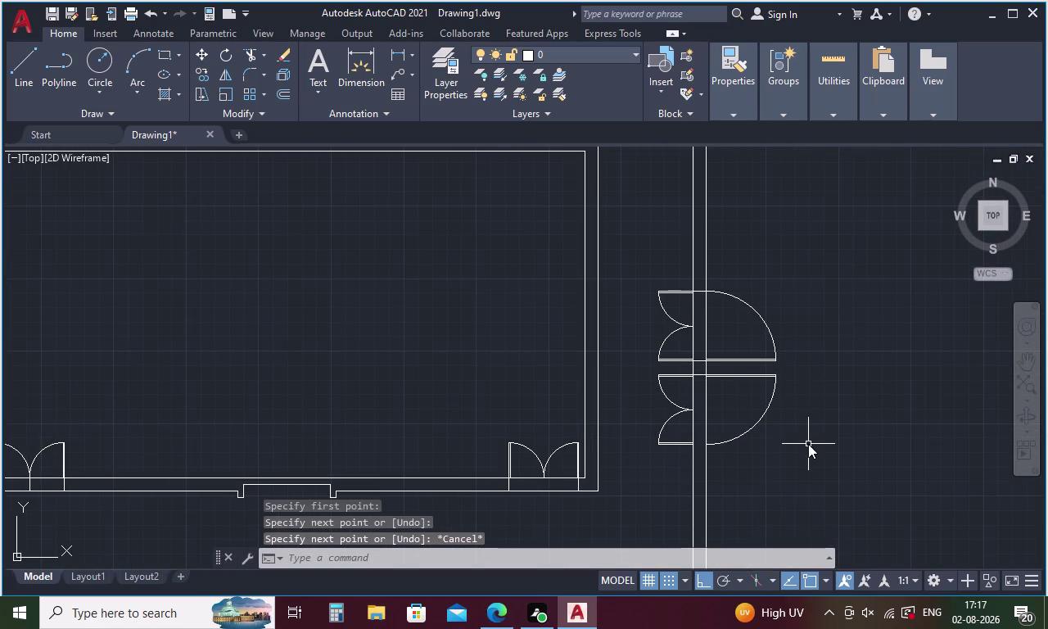
key(Return)
click(705, 444)
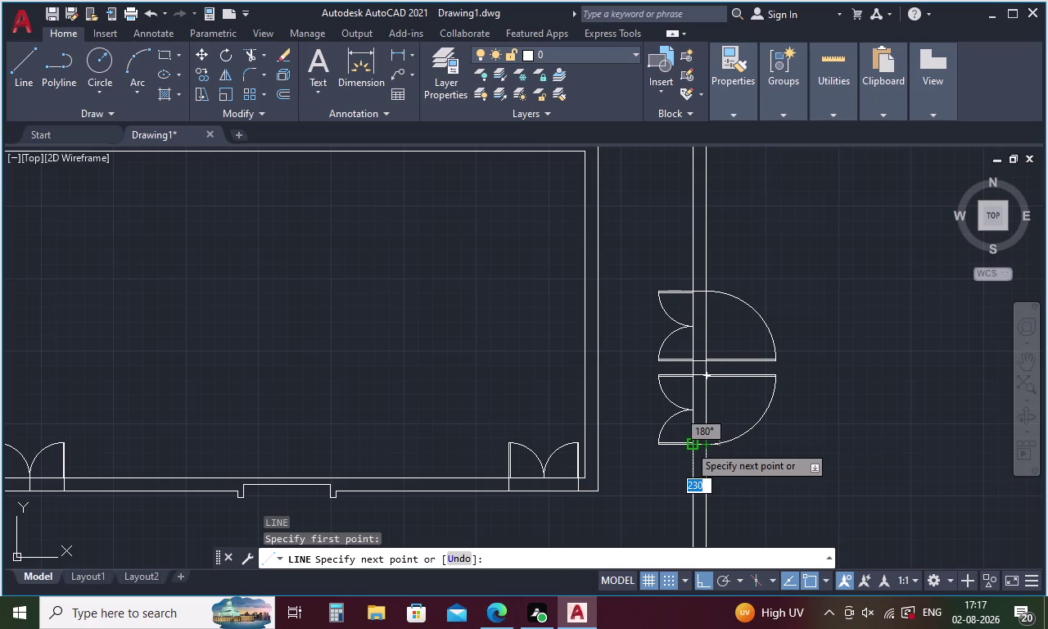
click(688, 444)
key(Escape)
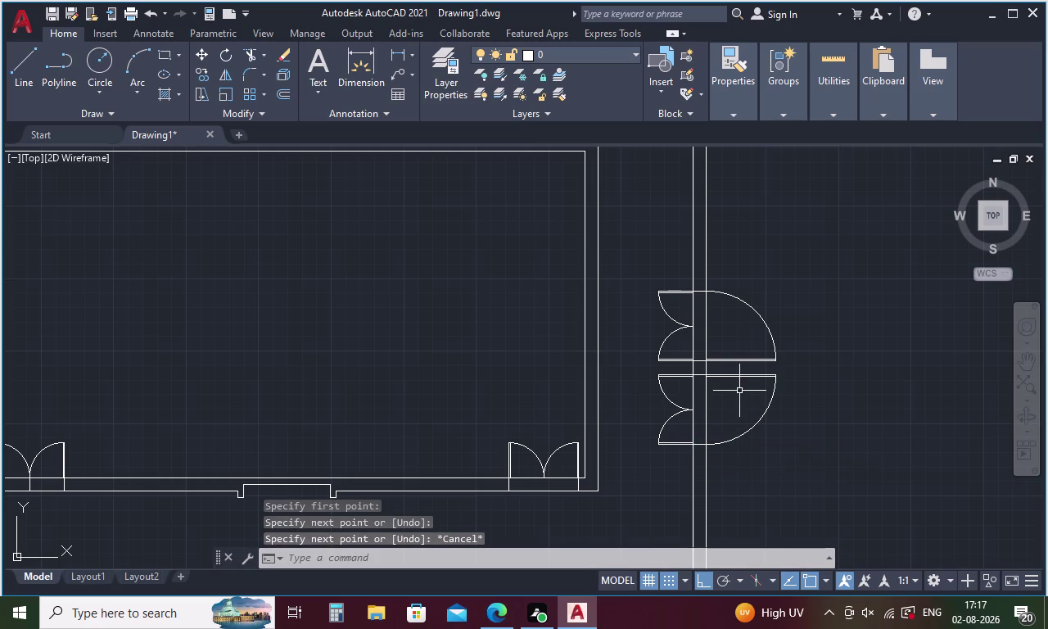
middle_drag(739, 382, 765, 605)
scroll(down, 3)
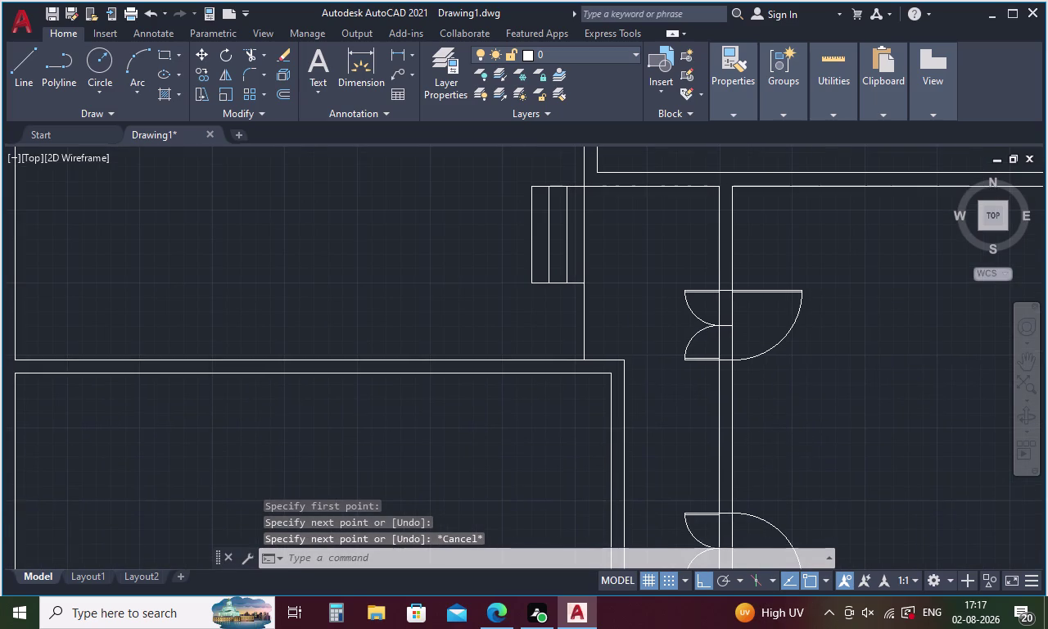
middle_drag(798, 428, 696, 313)
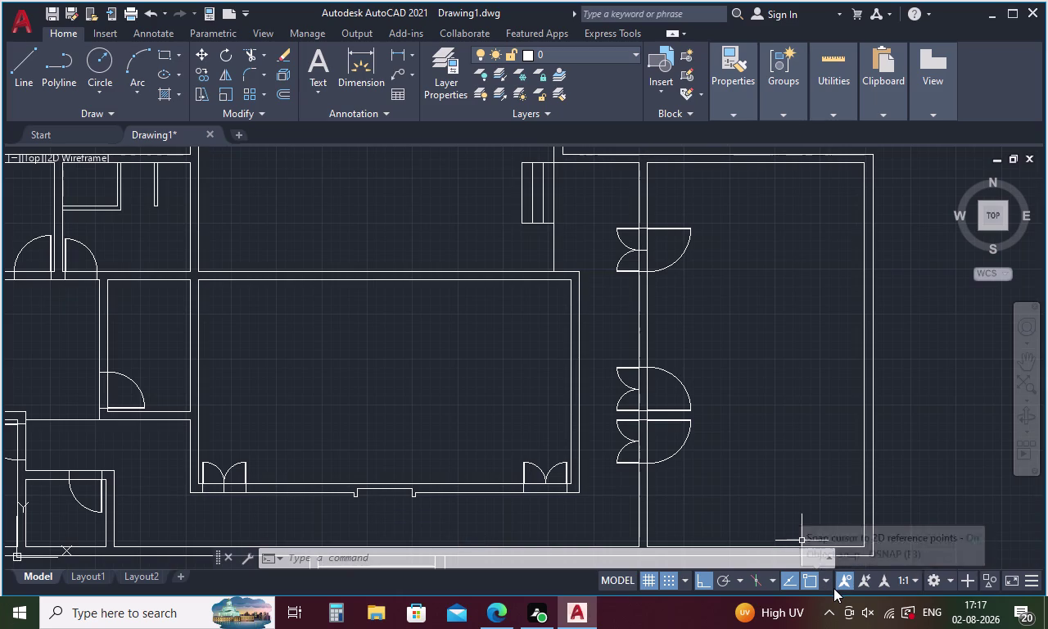
Start TRIM and fence-trim the wall lines in the top room doorway.
key(Escape)
key(t)
key(r)
key(Return)
key(Return)
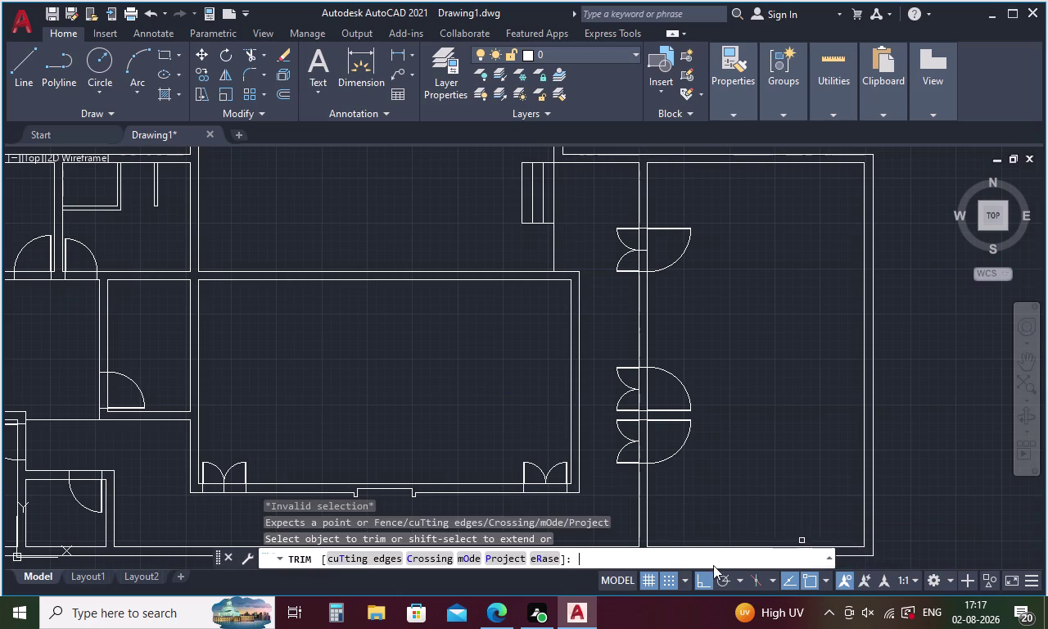
scroll(down, 3)
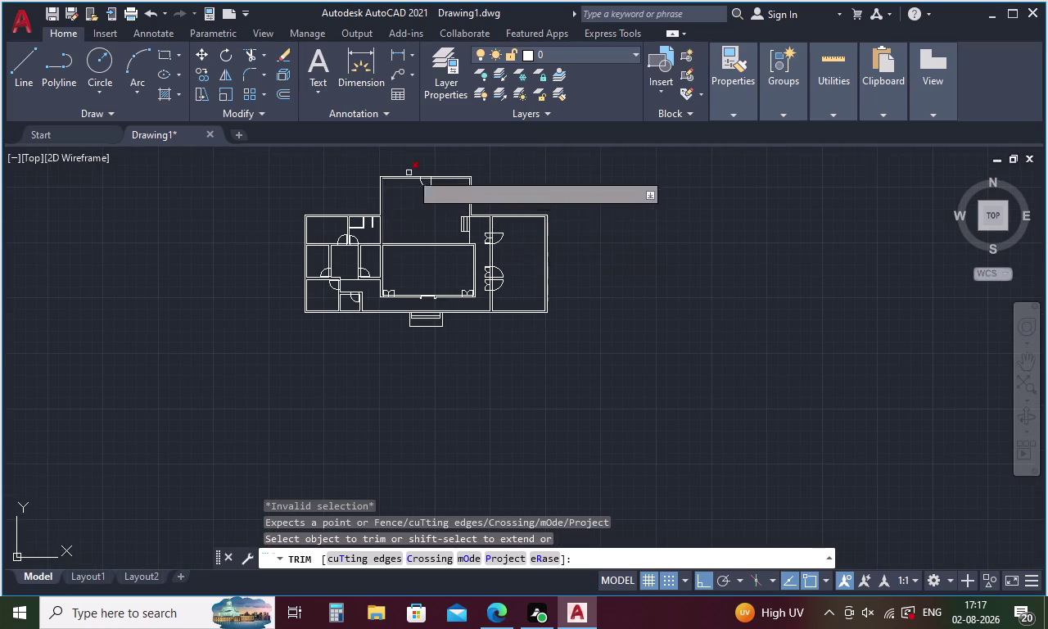
scroll(up, 3)
drag(456, 202, 452, 227)
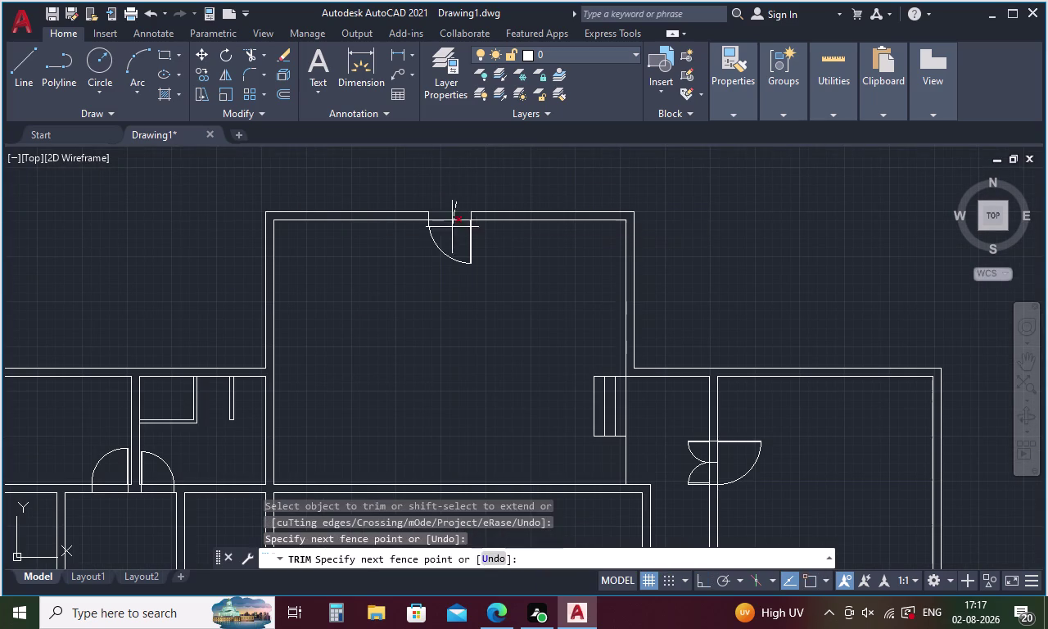
drag(452, 227, 450, 236)
Trim the wall lines at the lower rooms', corridor and small-room doorways.
middle_drag(393, 348, 864, 335)
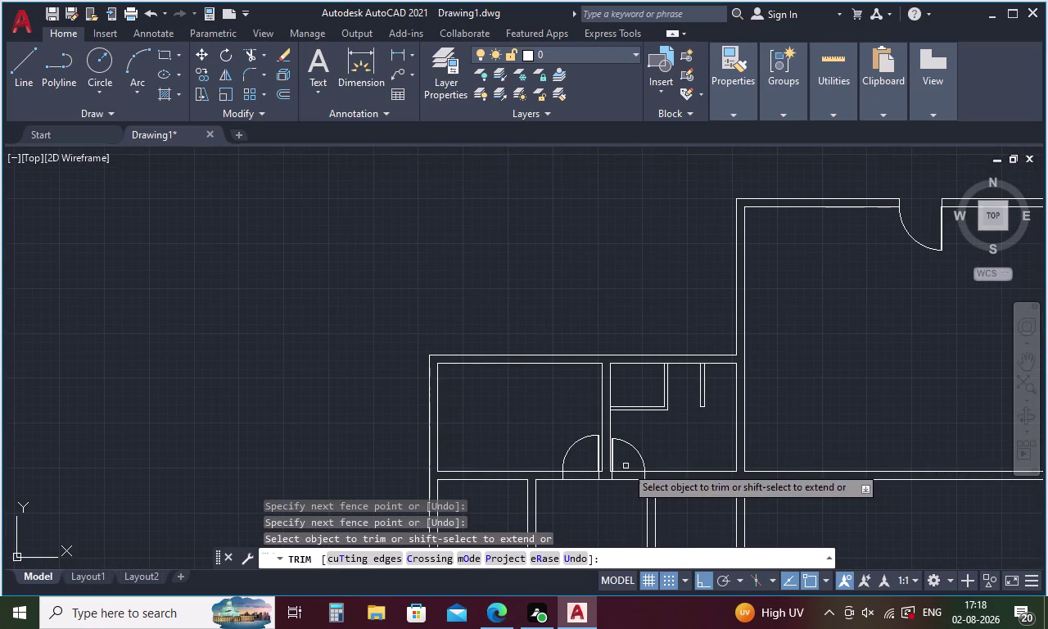
drag(625, 465, 626, 486)
drag(574, 464, 582, 488)
middle_drag(584, 483, 607, 149)
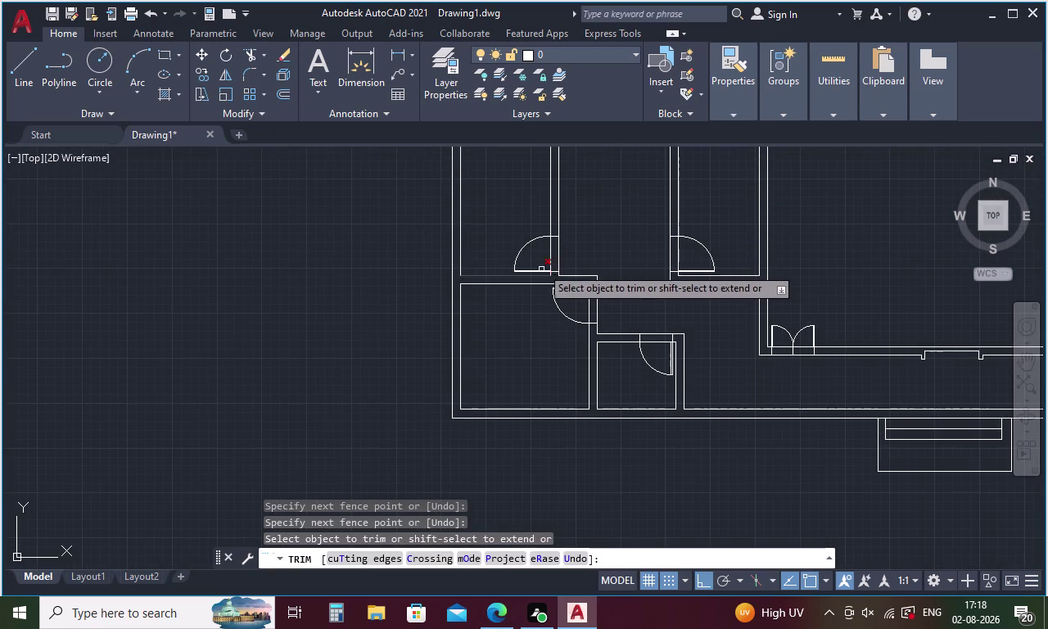
drag(539, 251, 586, 255)
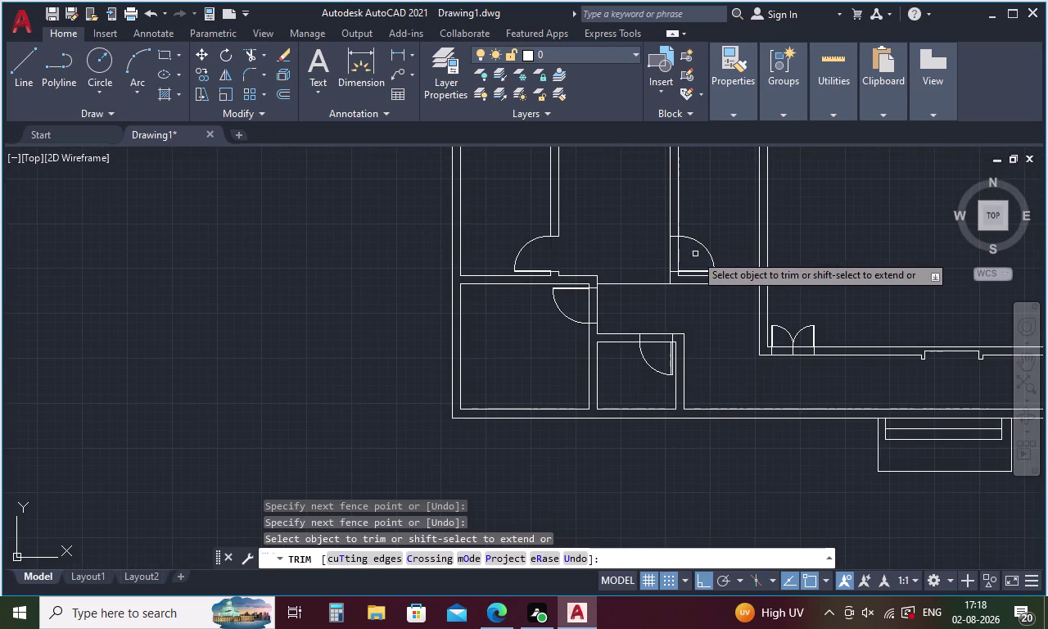
drag(688, 258, 642, 262)
drag(580, 306, 611, 306)
drag(653, 317, 663, 350)
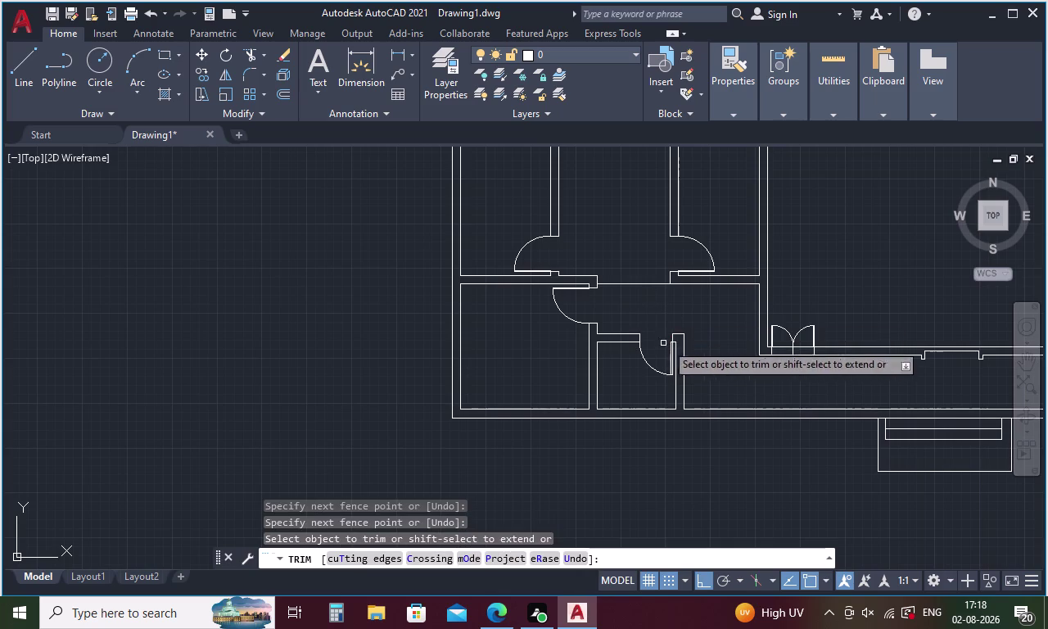
drag(783, 343, 789, 360)
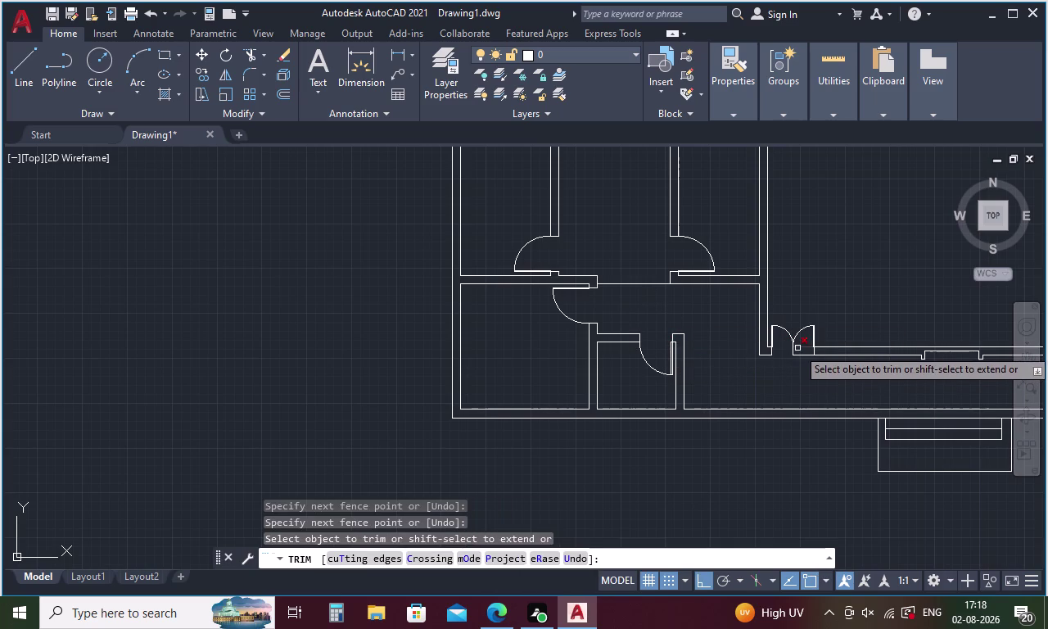
drag(799, 344, 802, 351)
click(802, 356)
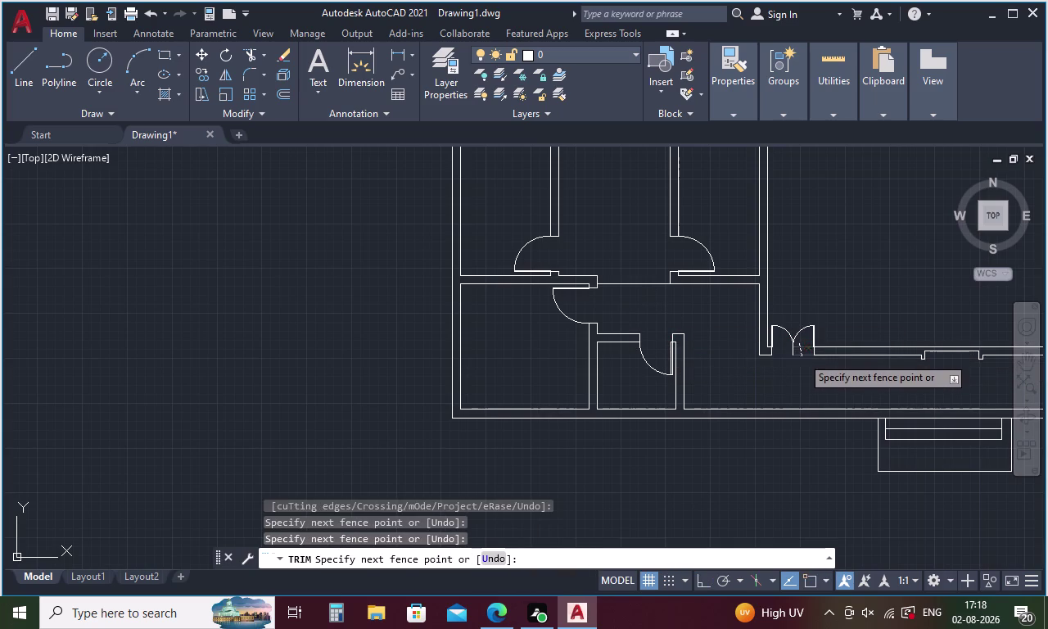
Trim the wall lines in the main hall doors and the right double doors.
middle_drag(836, 315, 377, 347)
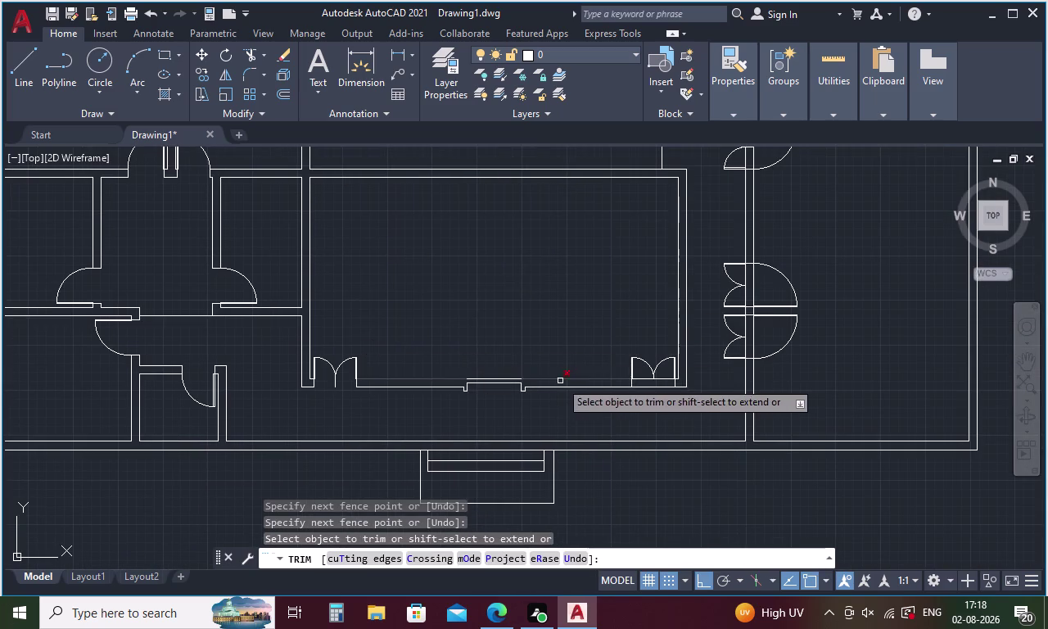
drag(644, 372, 648, 394)
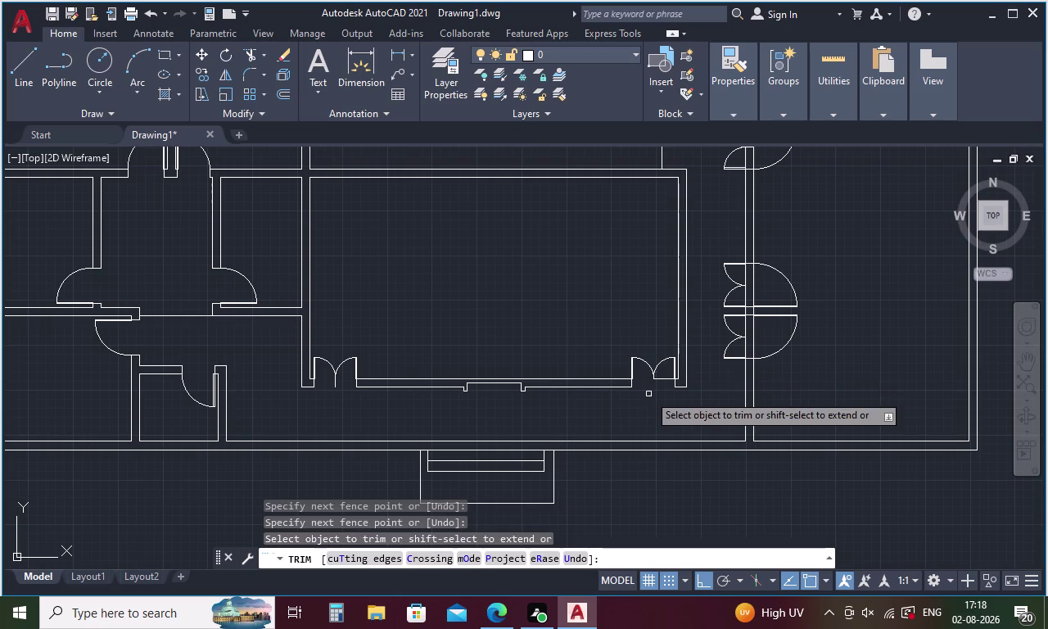
click(666, 378)
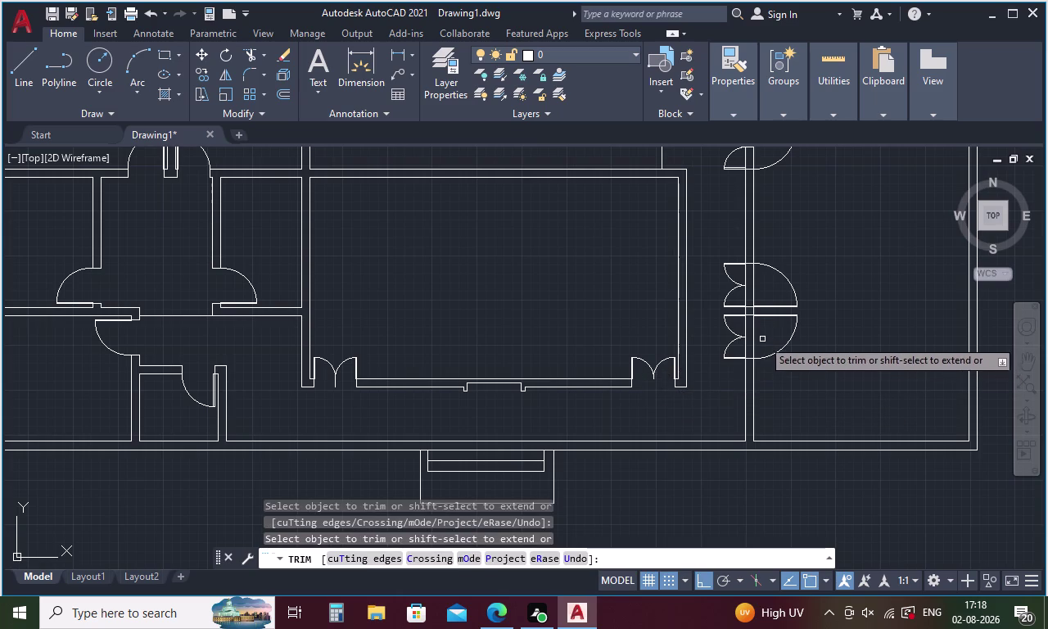
drag(759, 330, 746, 330)
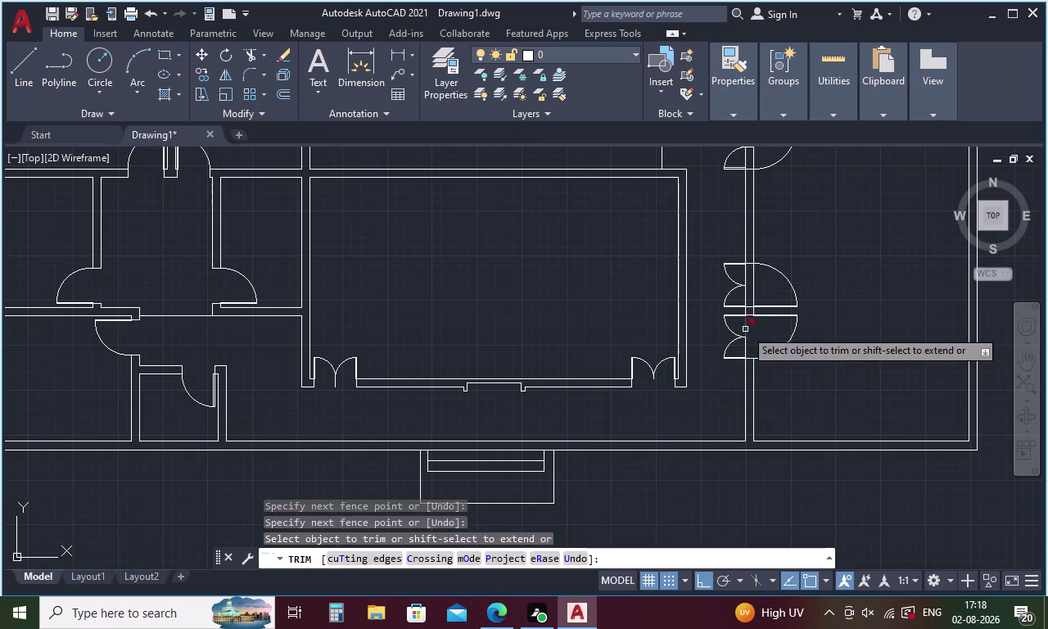
click(744, 352)
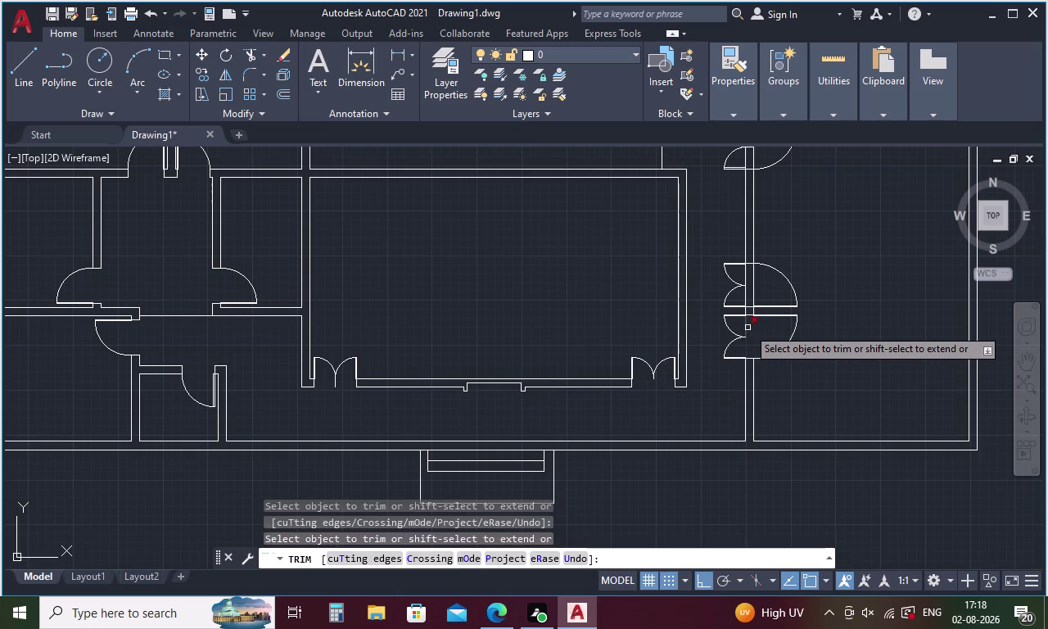
click(747, 328)
drag(760, 294, 752, 294)
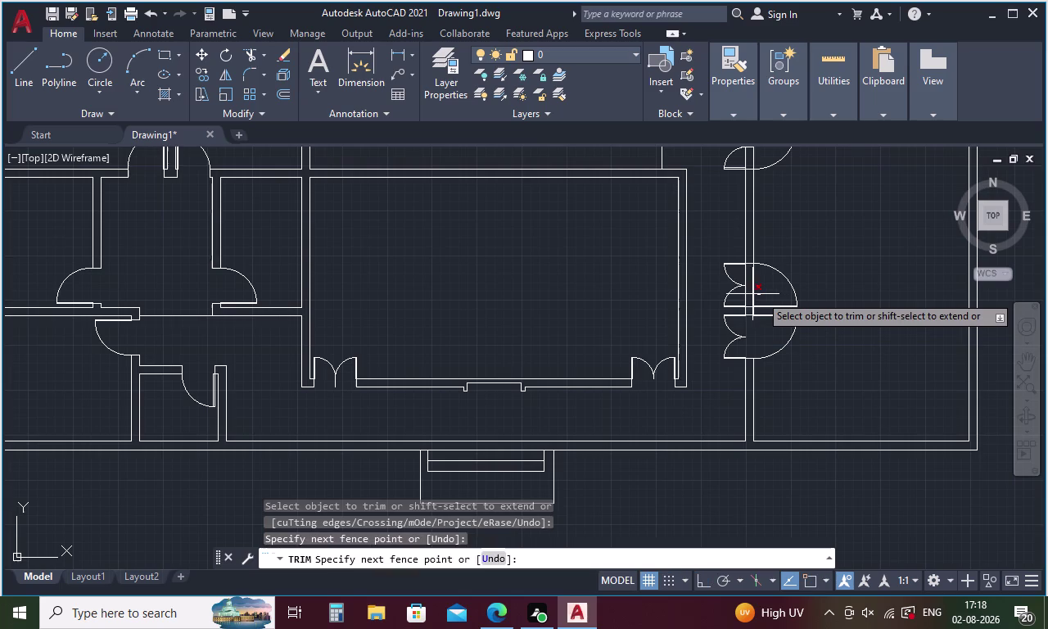
drag(751, 294, 746, 296)
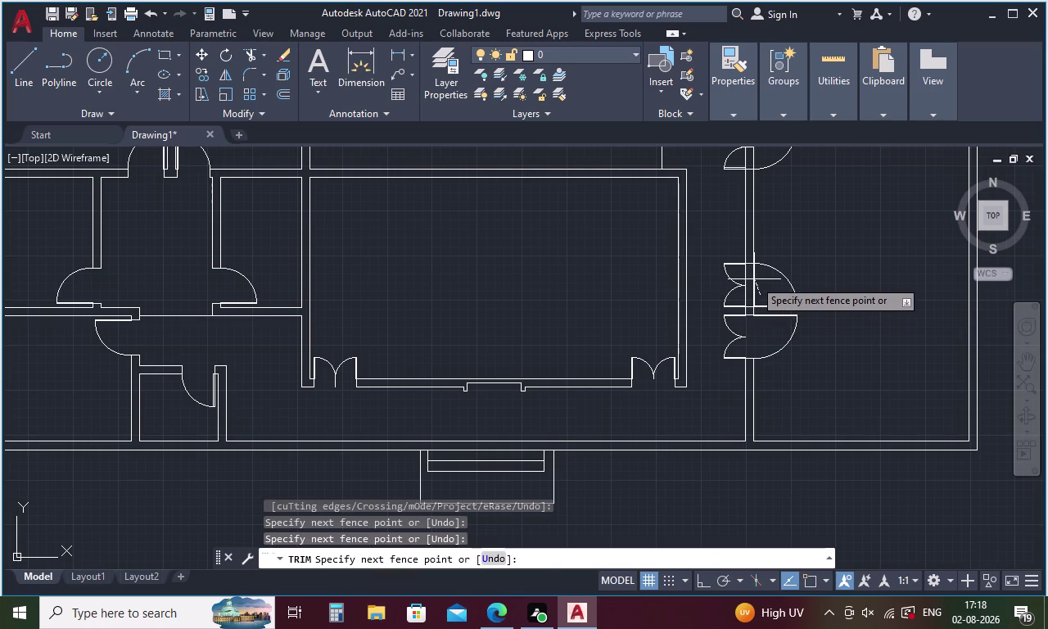
click(743, 273)
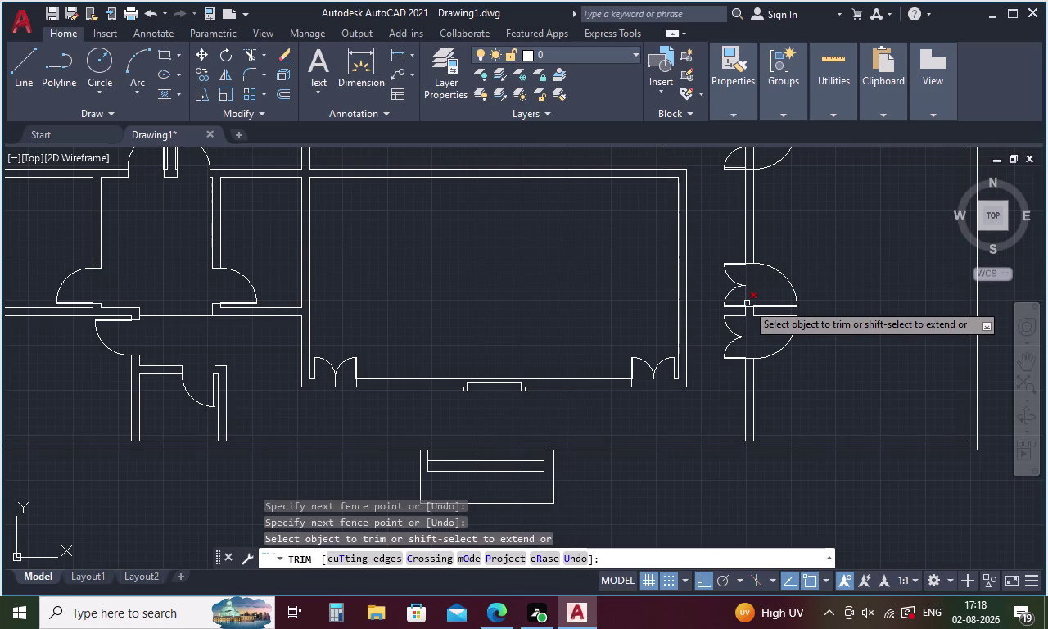
click(745, 299)
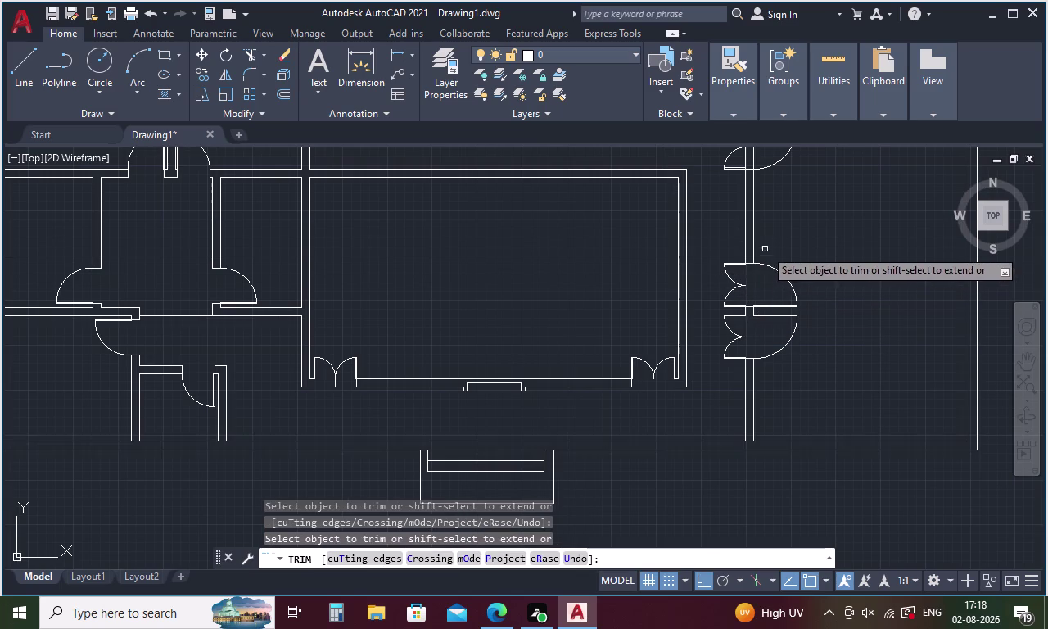
Trim the upper right door opening, then pick its leftover wall line.
middle_drag(765, 249, 771, 407)
drag(762, 294, 759, 294)
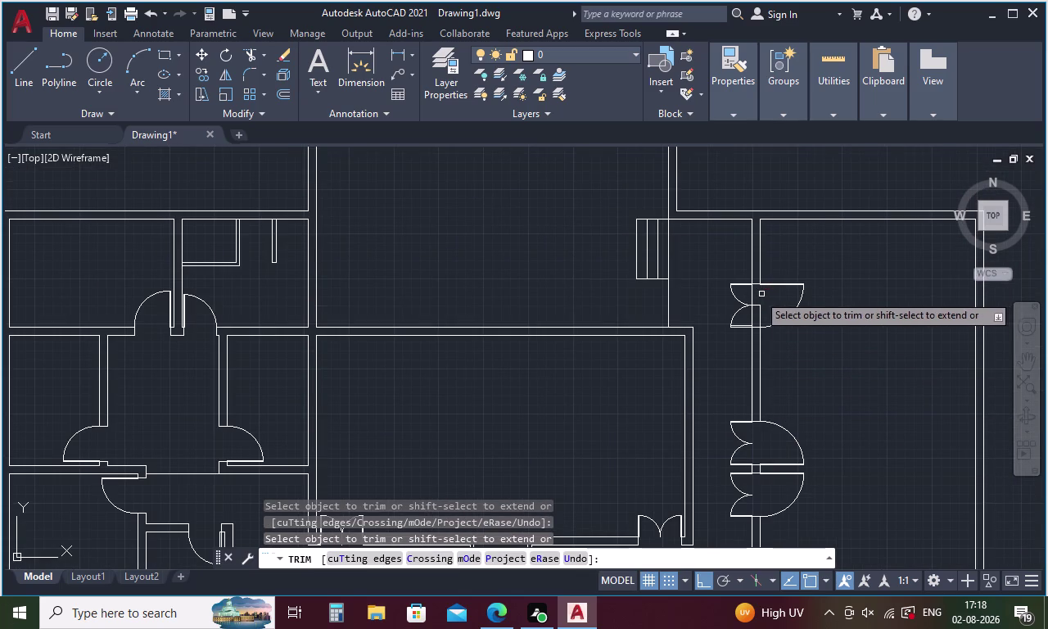
drag(759, 294, 746, 296)
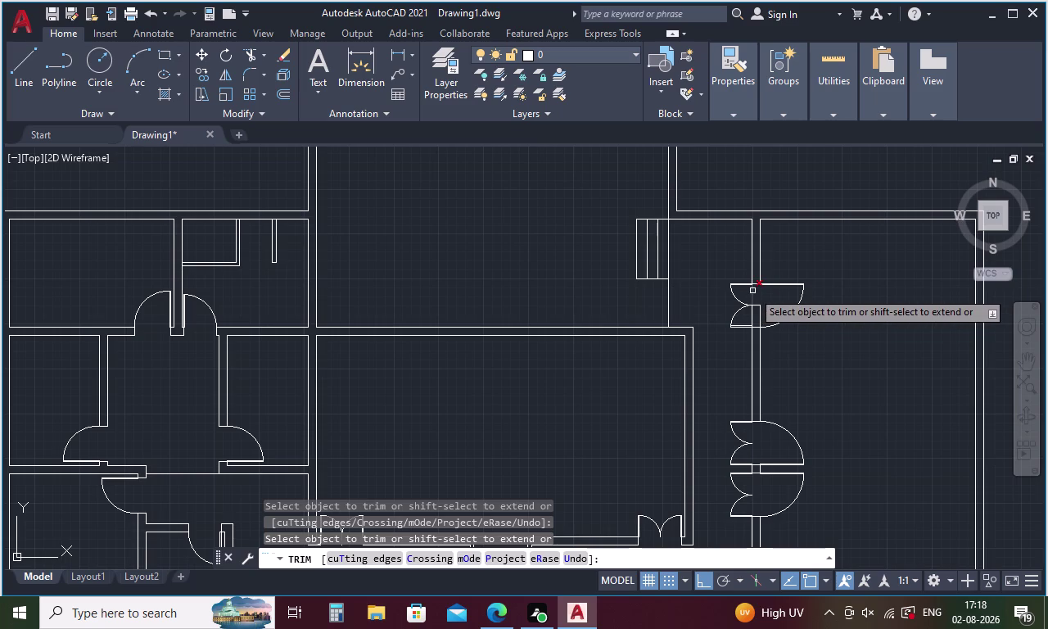
click(753, 291)
click(760, 319)
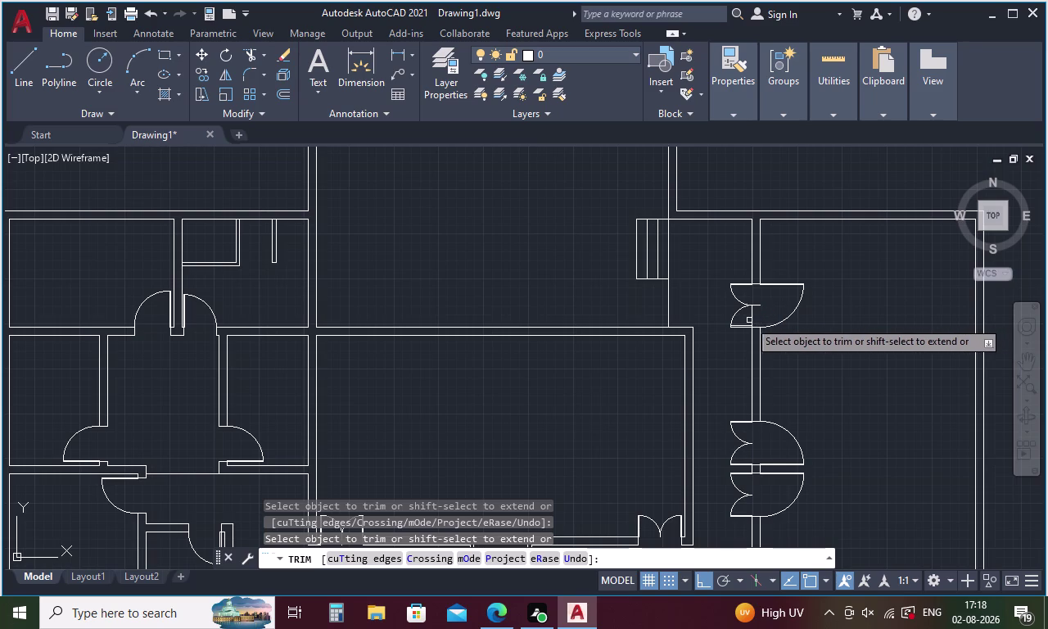
click(750, 317)
key(Escape)
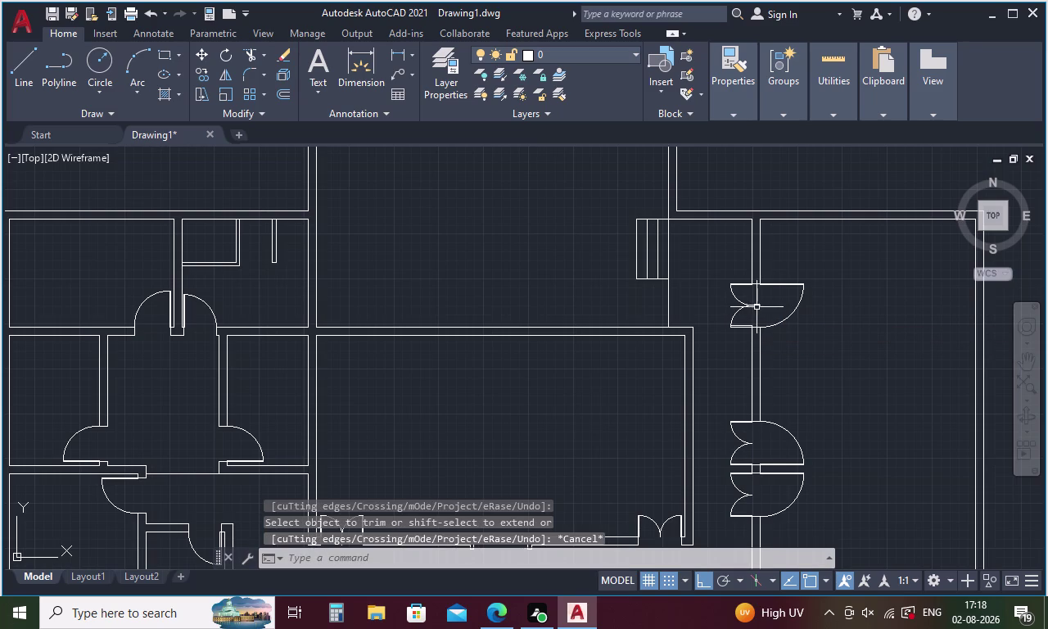
click(756, 307)
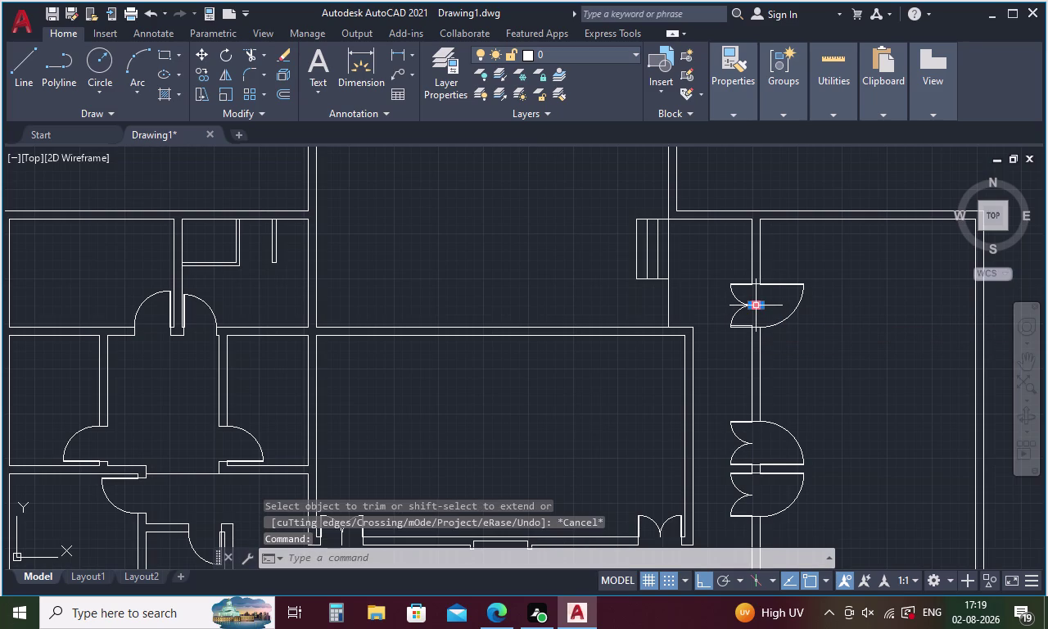
Delete the stray lines in the upper right doorway and between the bottom double doors.
key(Delete)
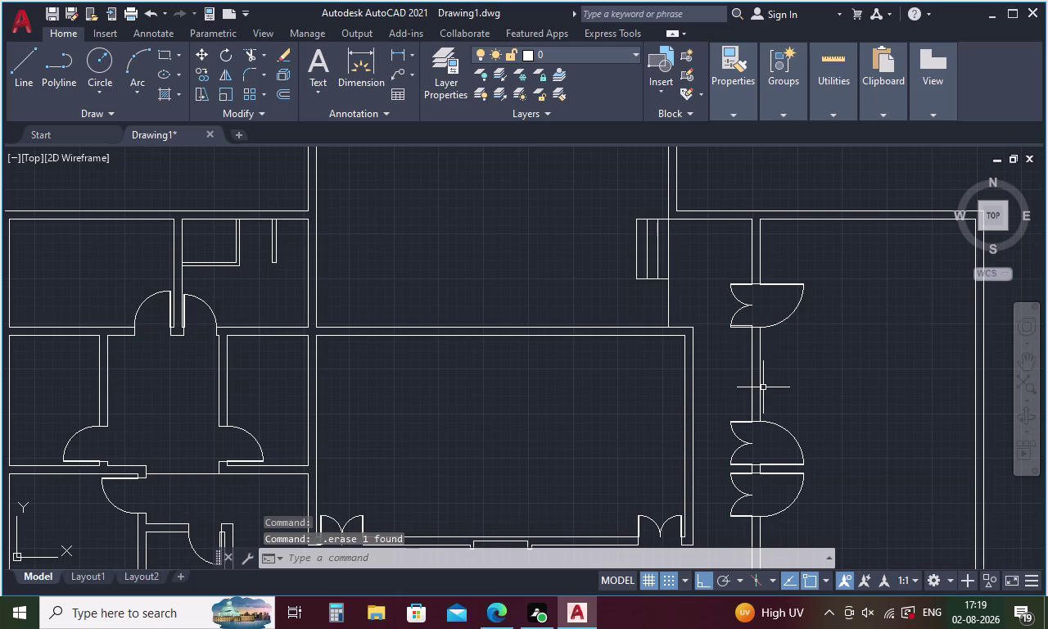
scroll(down, 3)
middle_drag(790, 421, 851, 294)
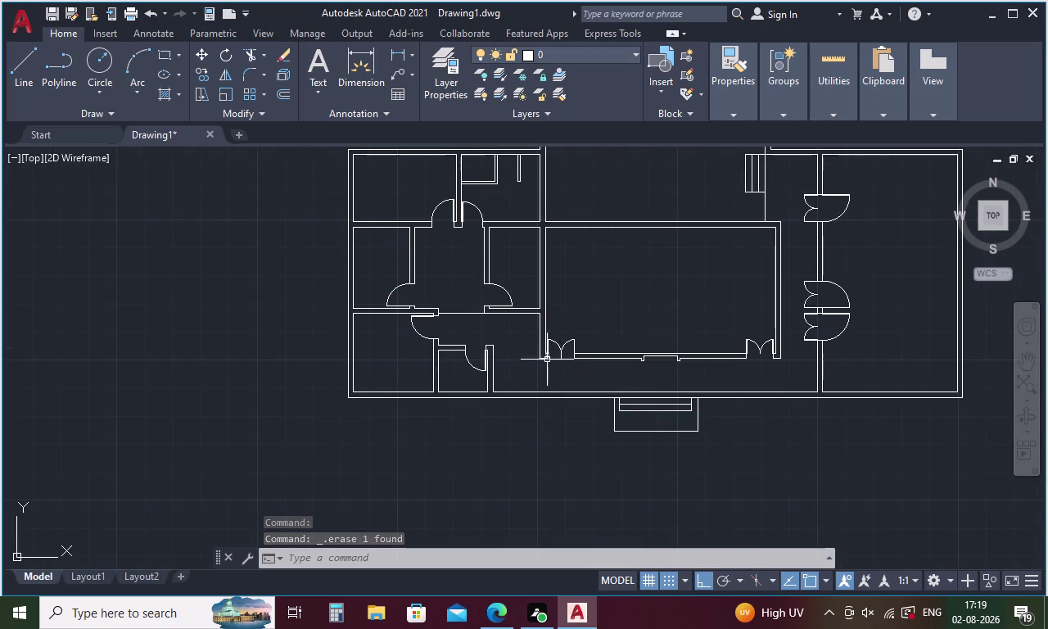
scroll(up, 3)
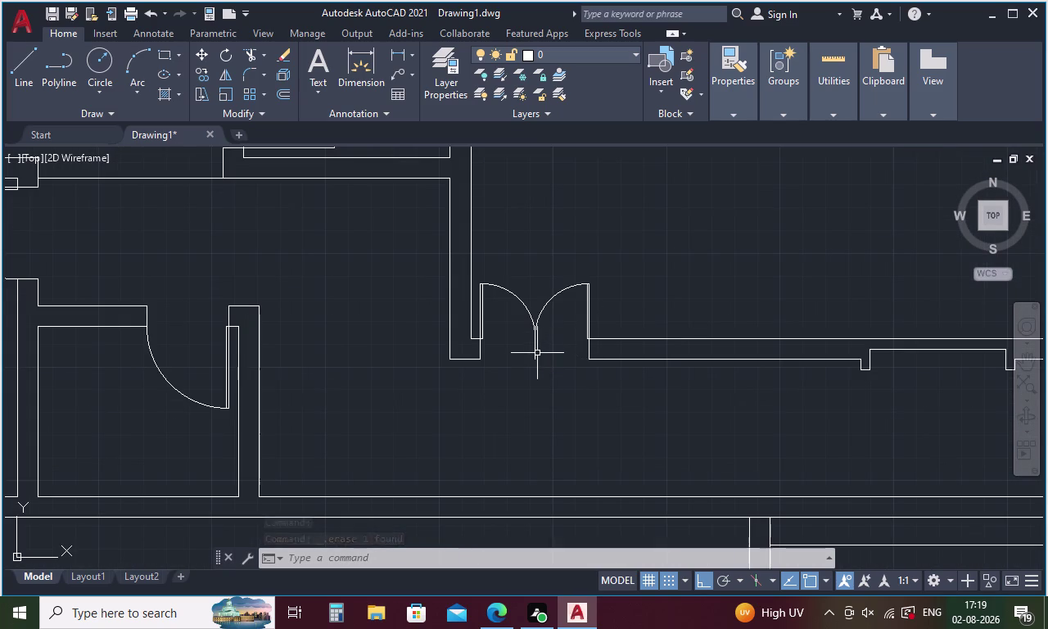
click(534, 350)
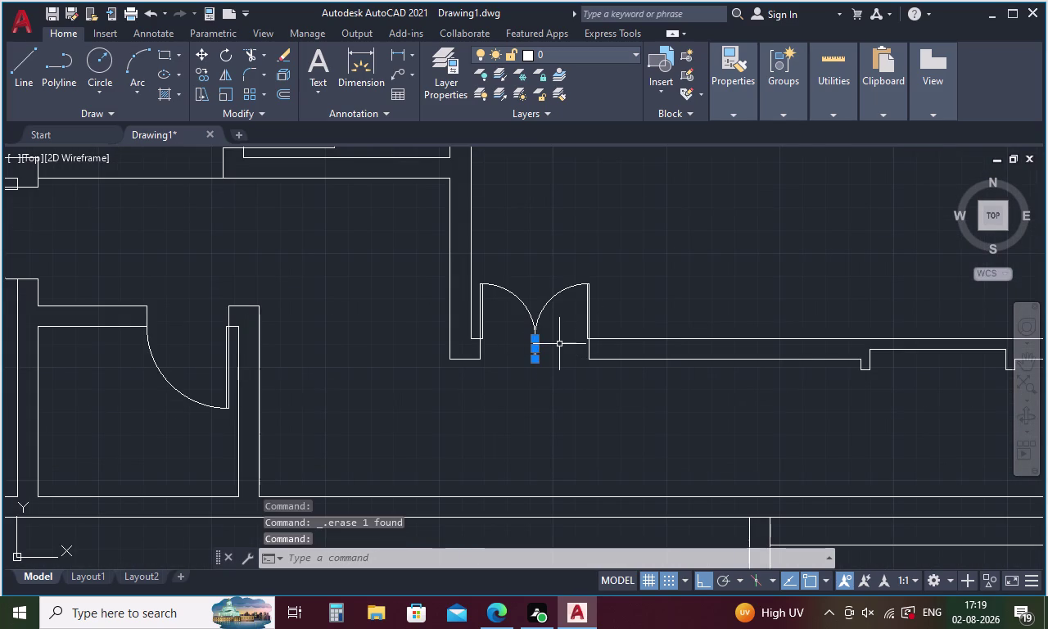
key(Delete)
scroll(down, 3)
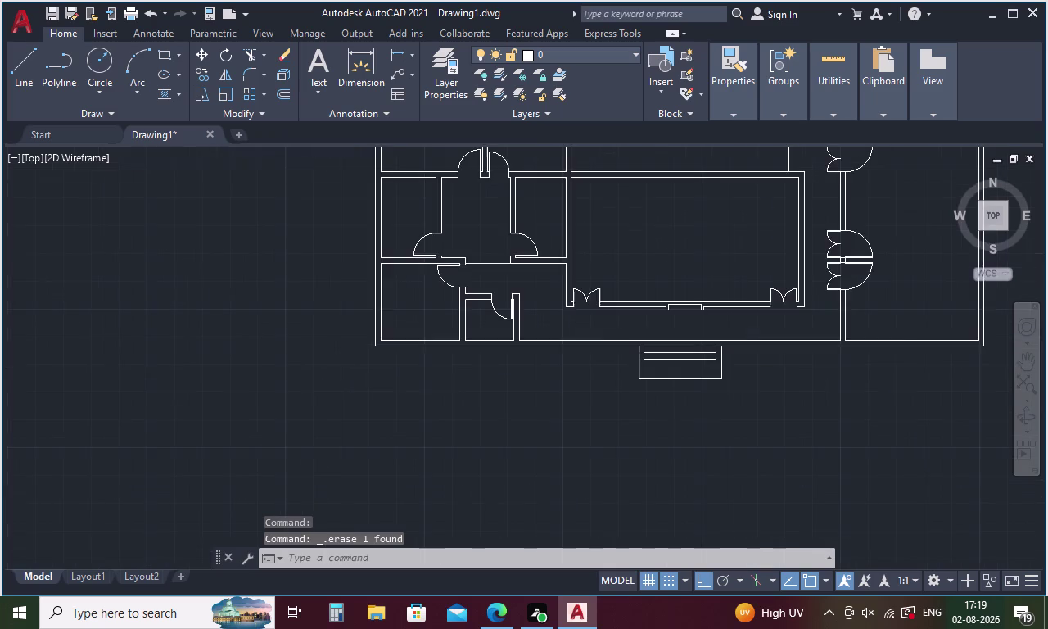
middle_drag(657, 250, 481, 349)
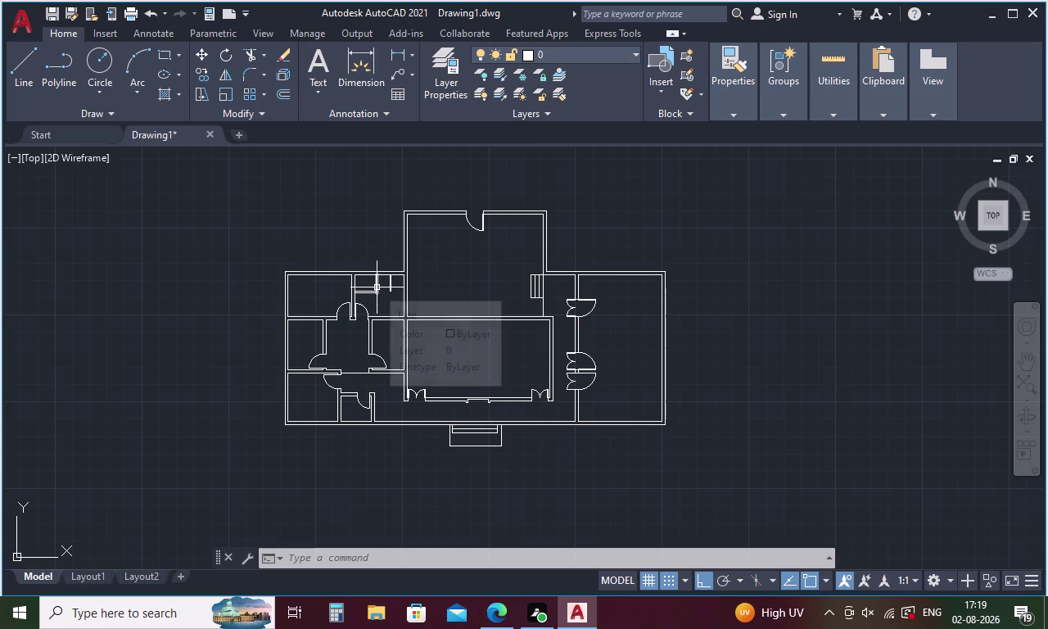
scroll(up, 3)
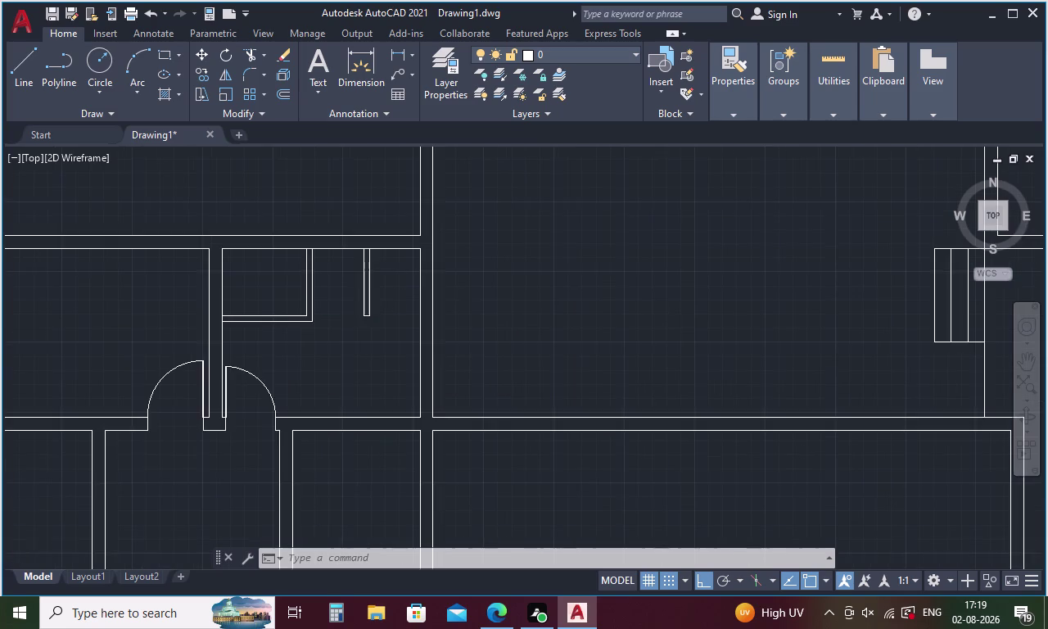
Draw lines extending the wall's lower edge to the right wall.
scroll(up, 3)
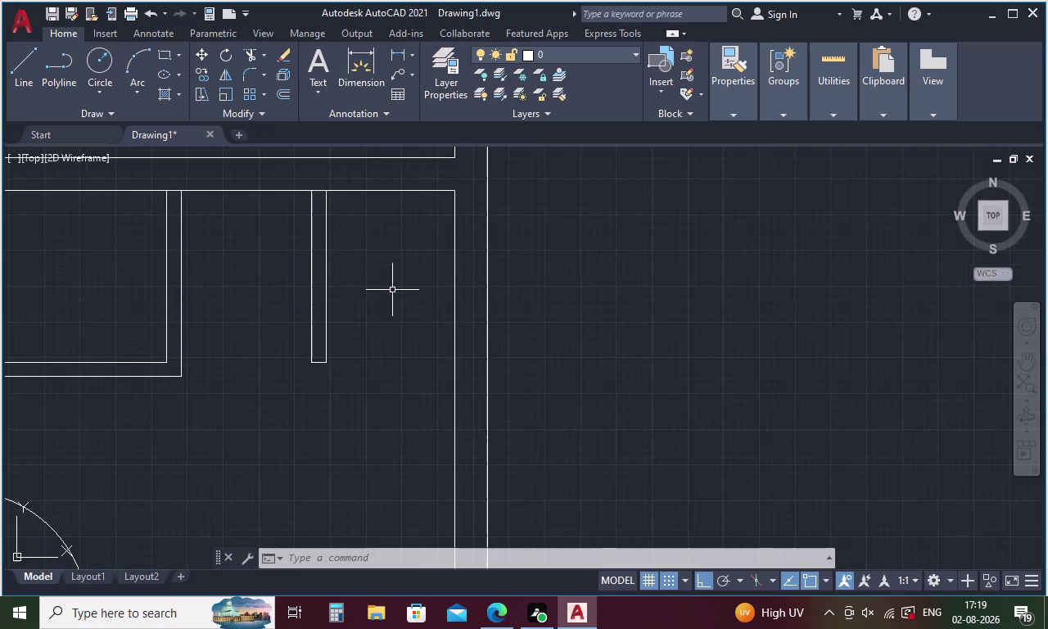
key(l)
key(Return)
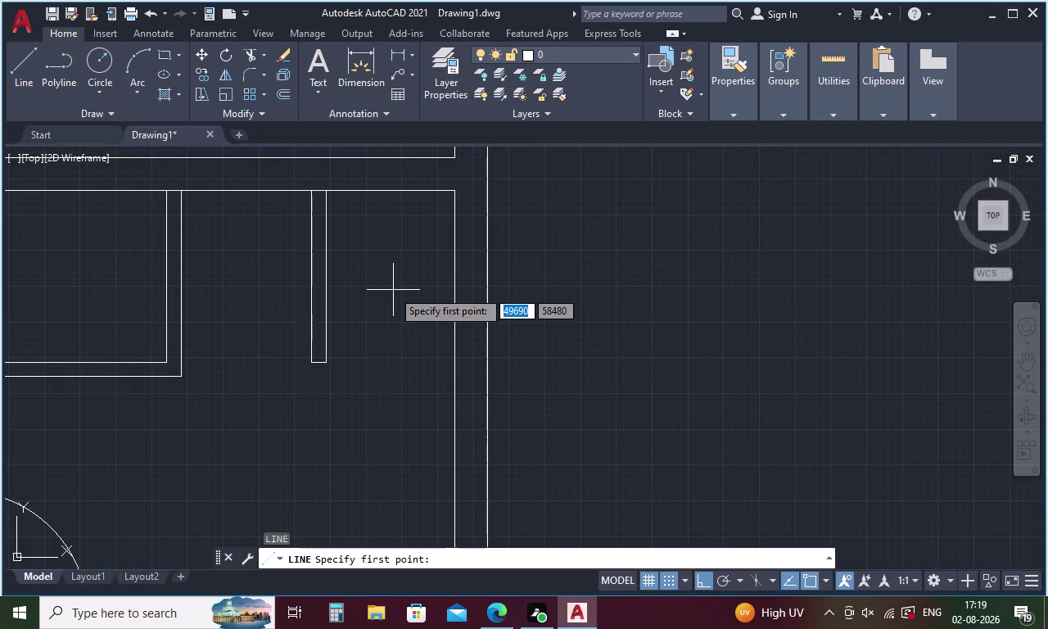
click(166, 360)
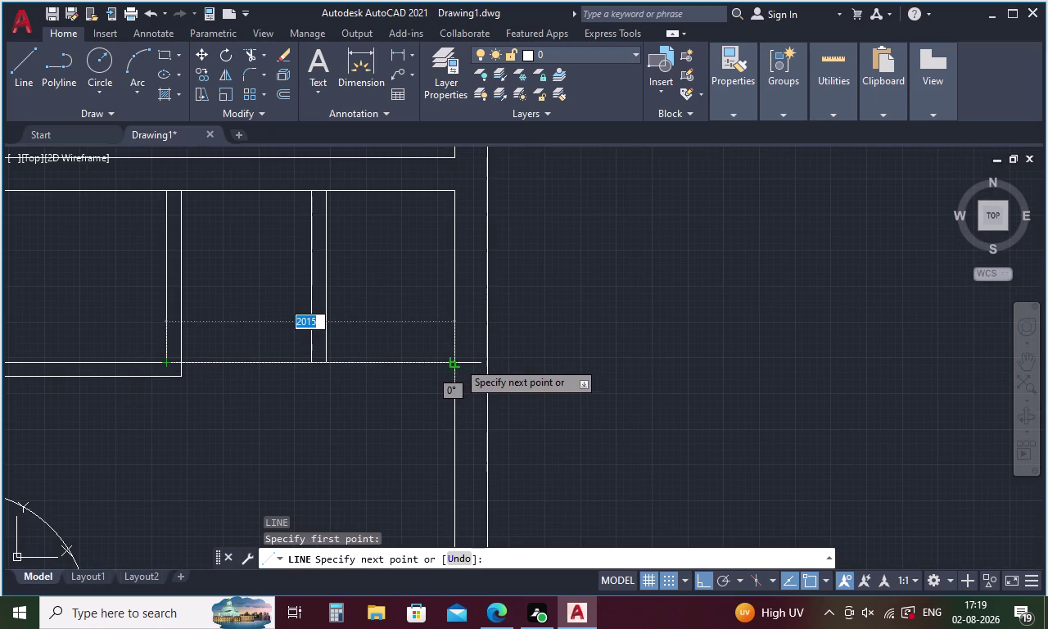
click(458, 361)
key(Escape)
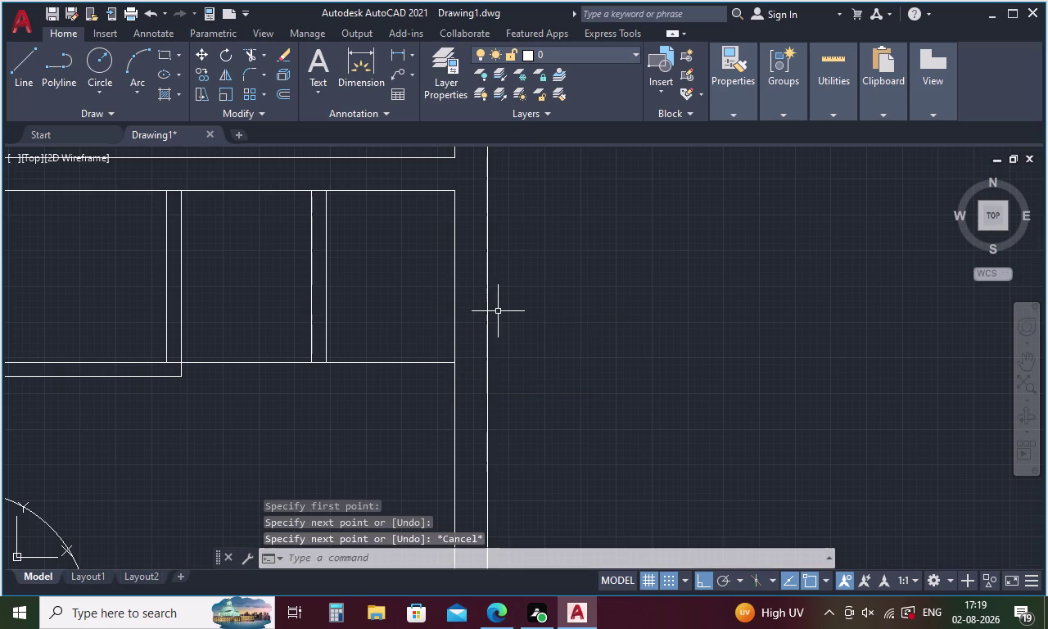
key(space)
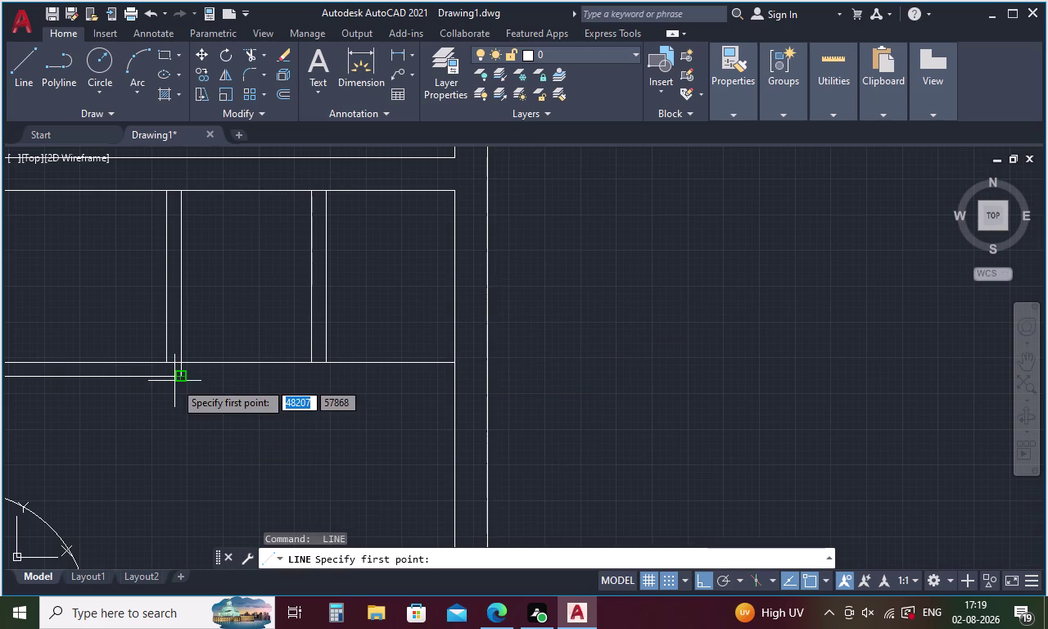
click(180, 377)
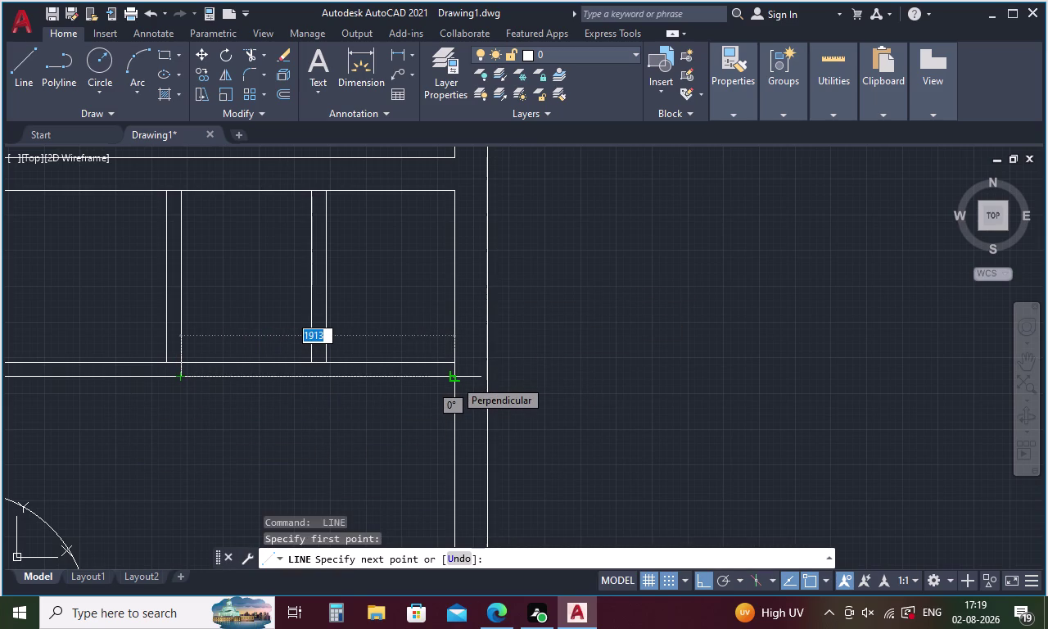
click(455, 379)
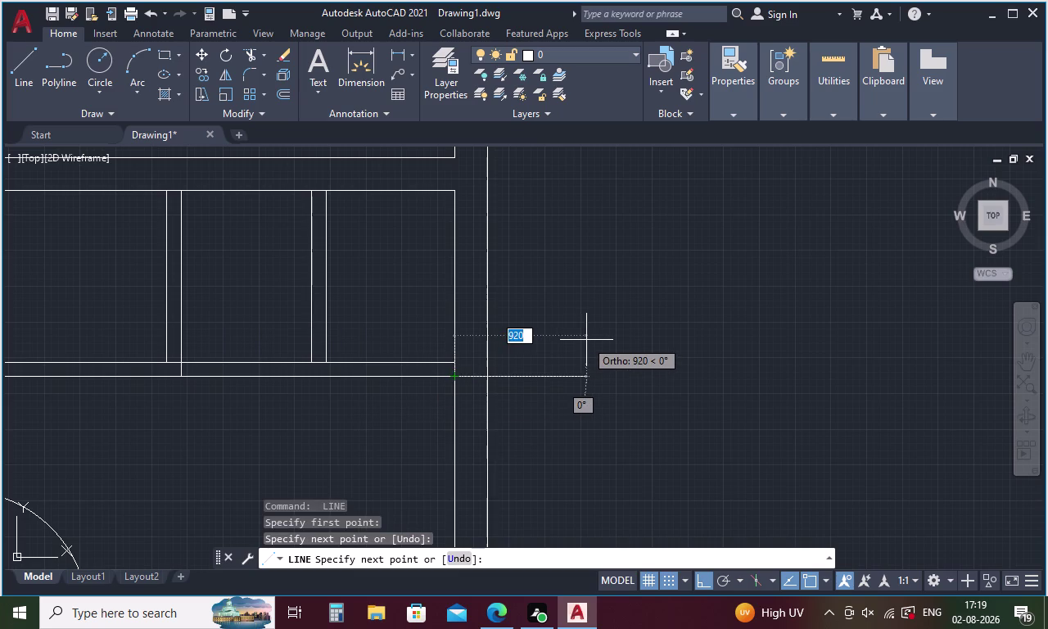
key(Escape)
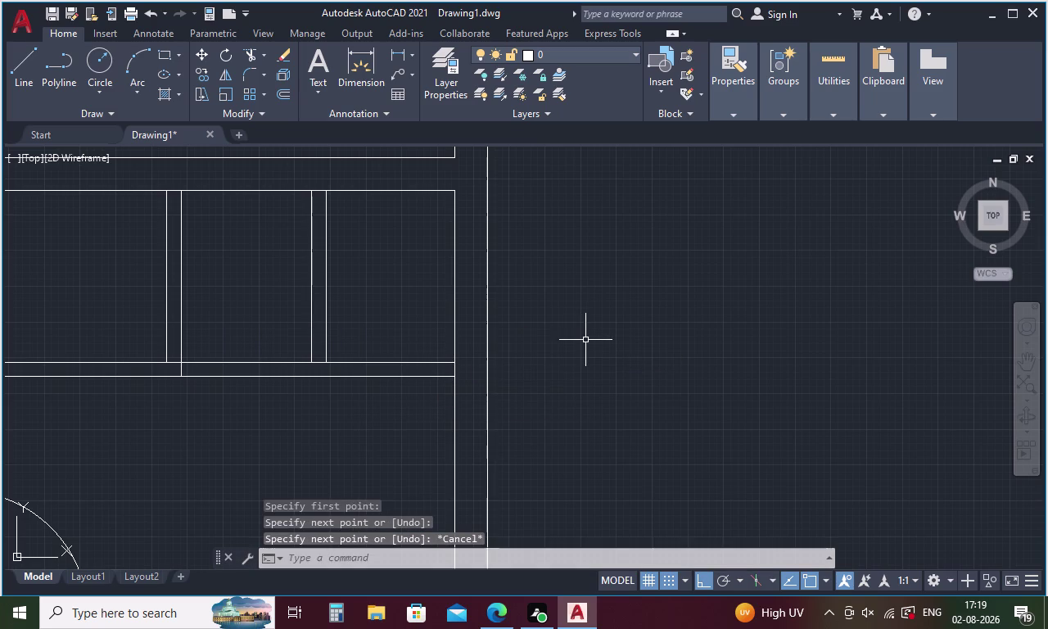
Draw an 80 jamb line across the wall, 102 from the inner corner using TK tracking.
key(l)
key(Return)
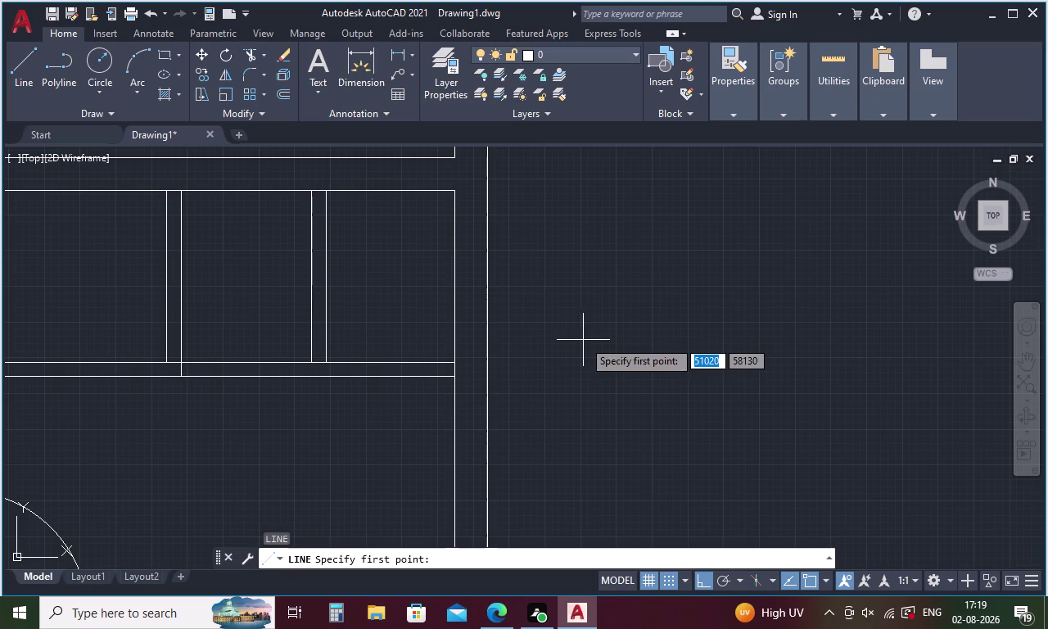
text(TK)
key(Return)
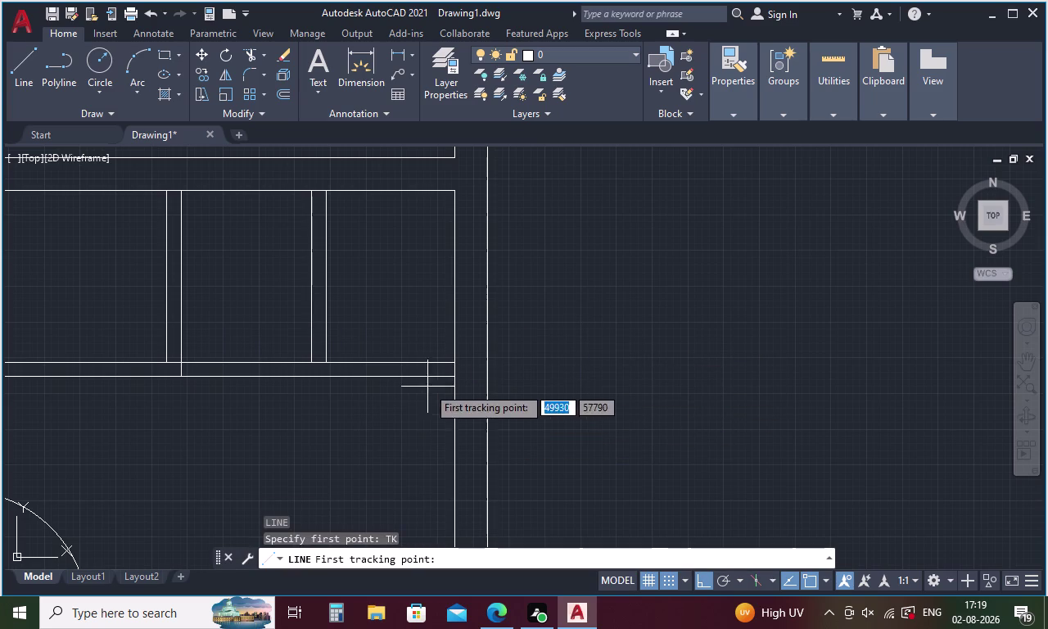
click(458, 361)
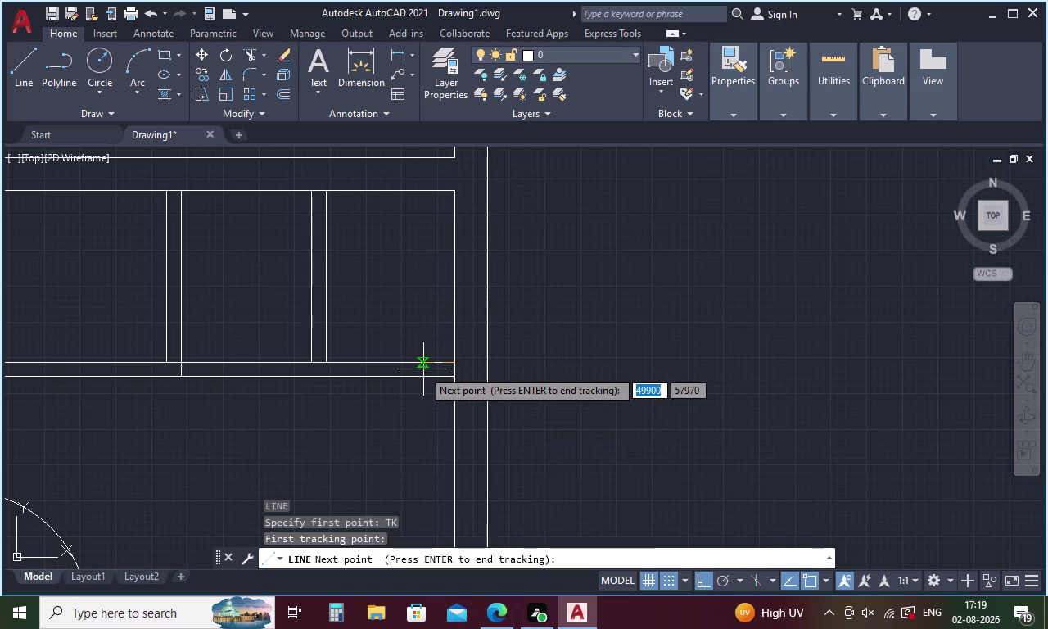
key(1)
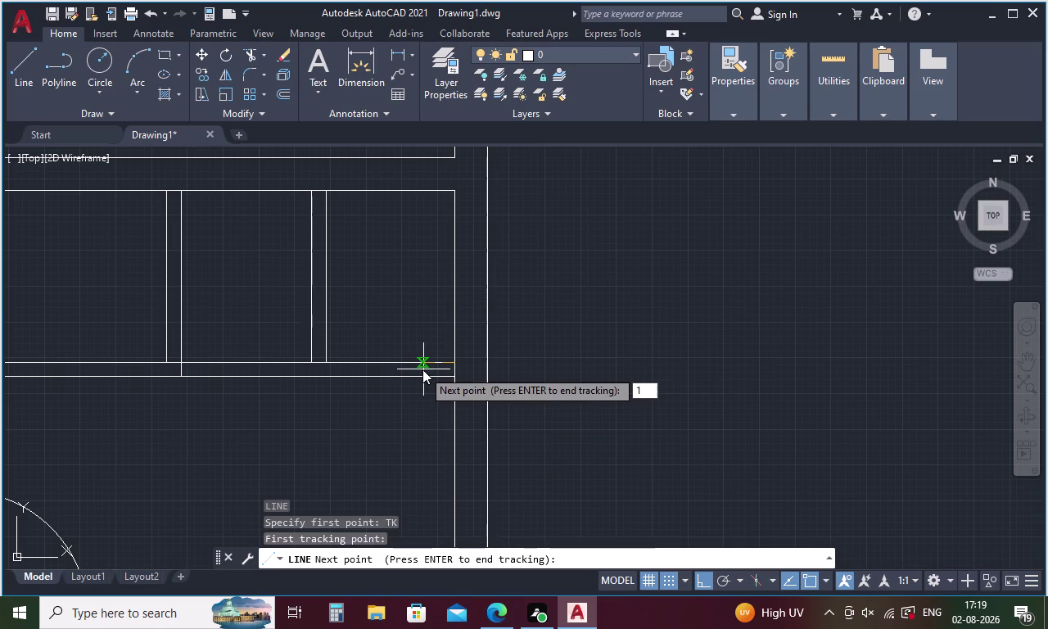
text(02)
key(space)
key(space)
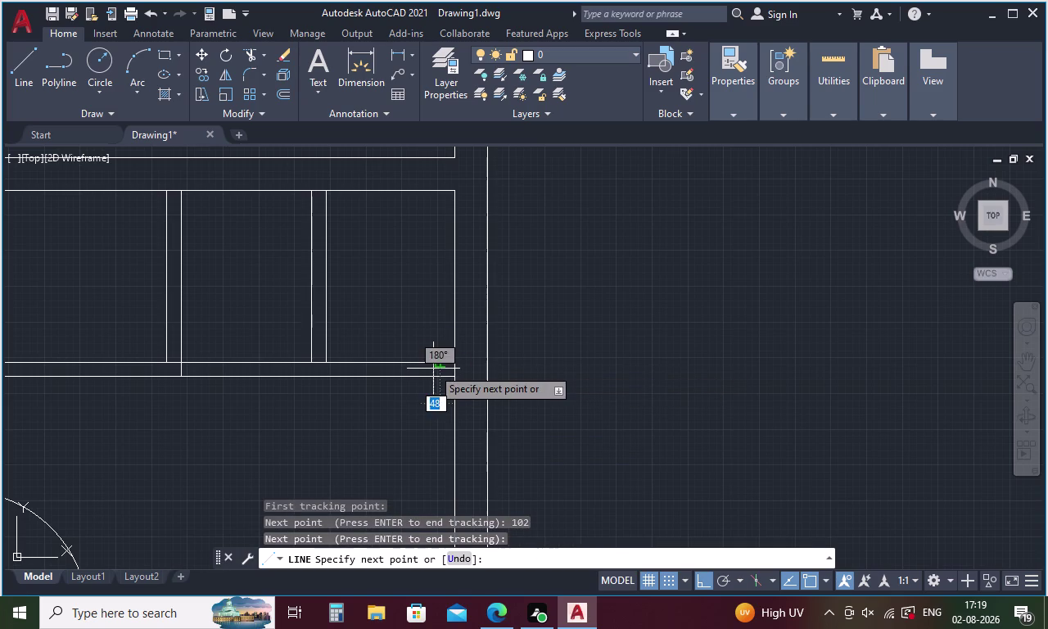
scroll(up, 3)
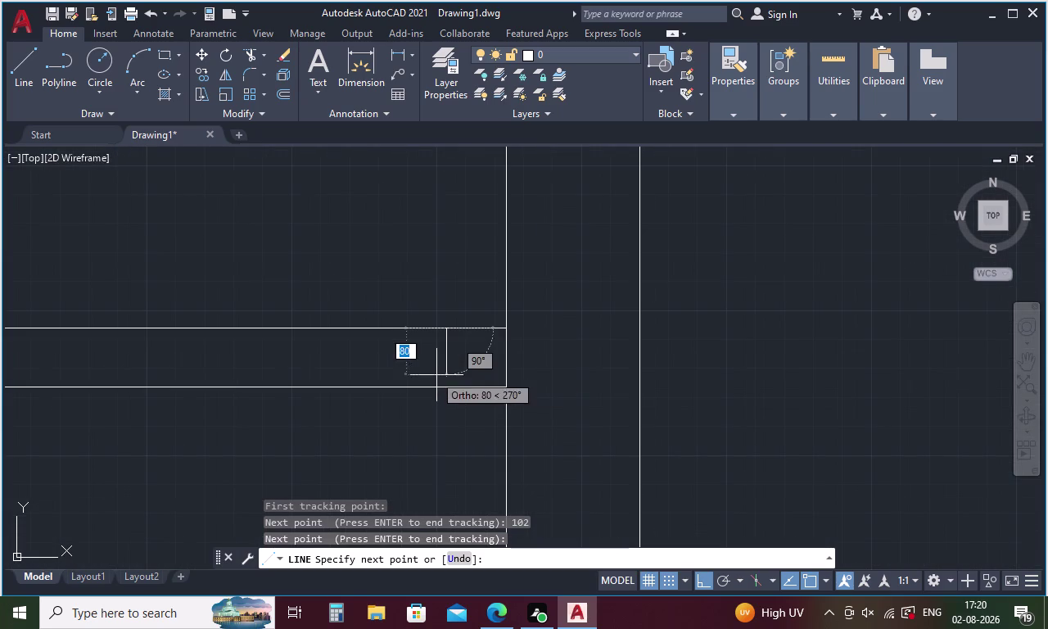
click(449, 391)
key(Escape)
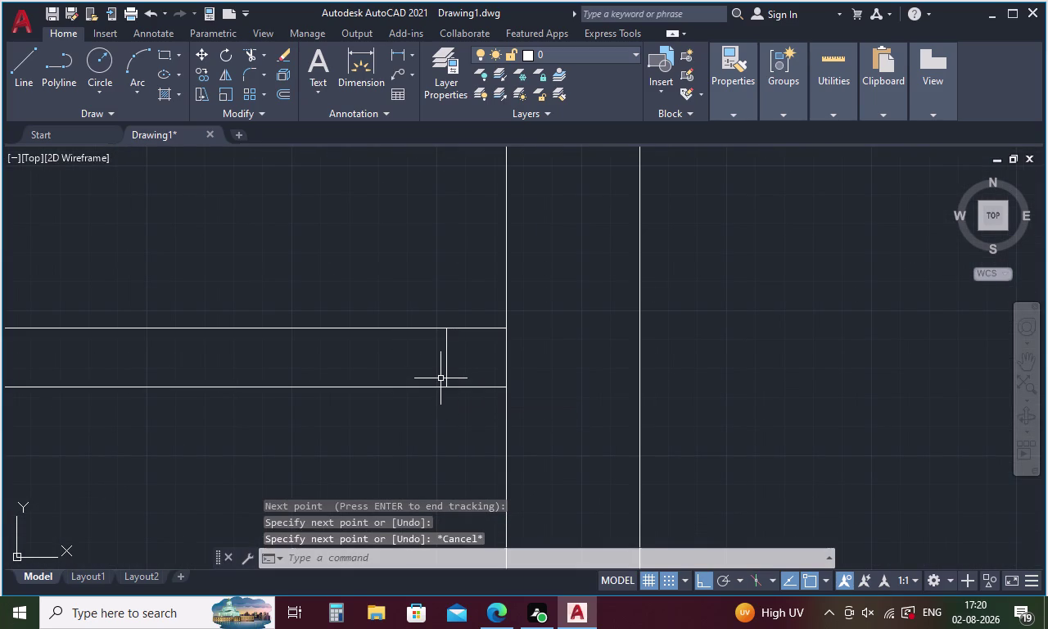
Start the OFFSET command.
key(p)
key(BackSpace)
key(o)
key(Return)
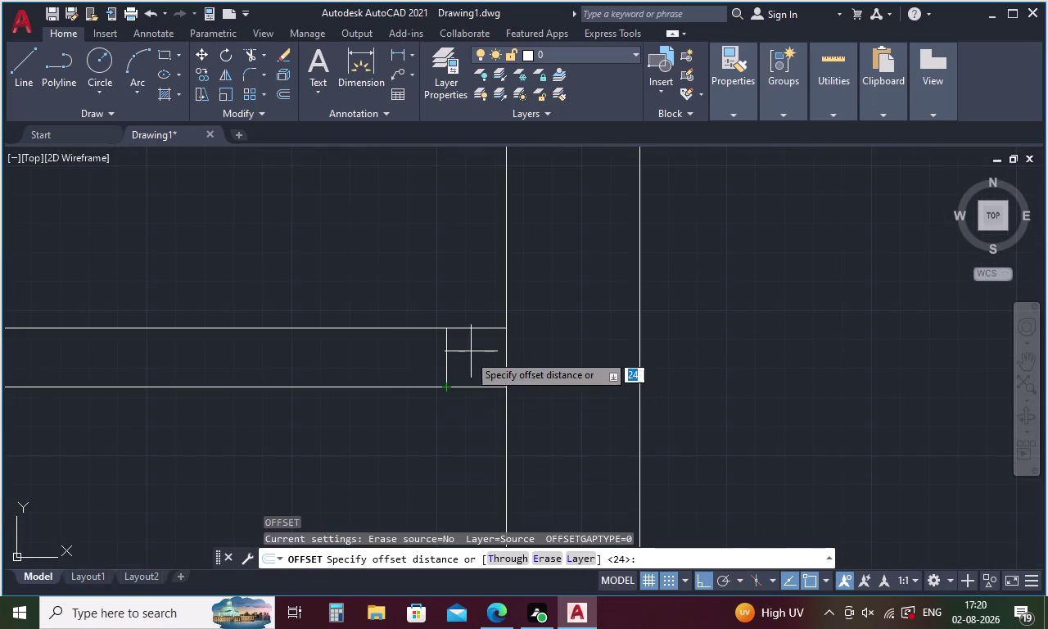
Offset the jamb line 750 to the left to mark the door opening.
text(75)
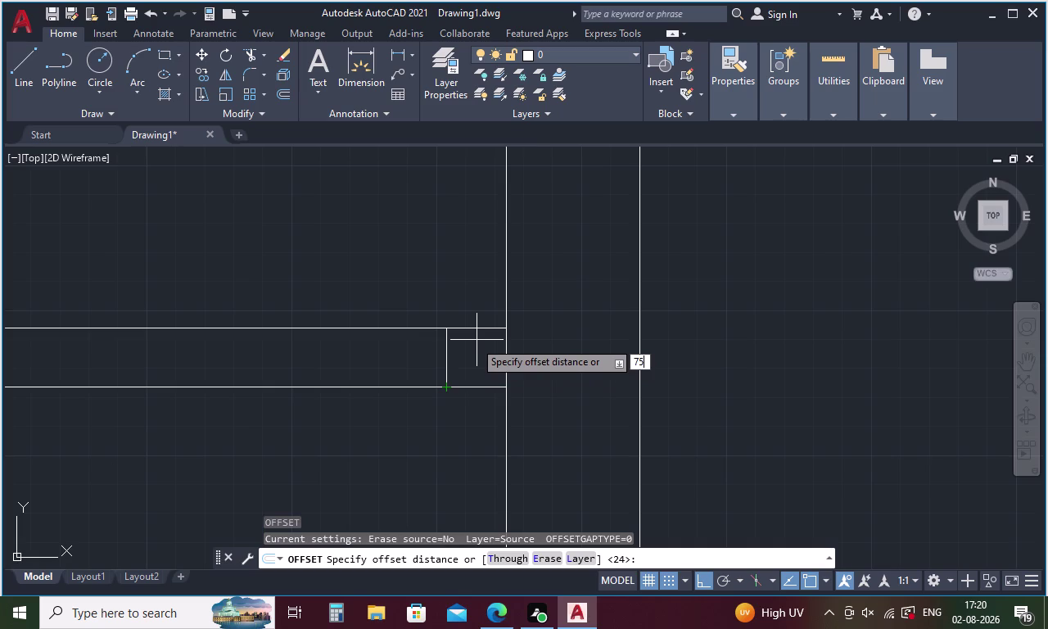
key(0)
key(Return)
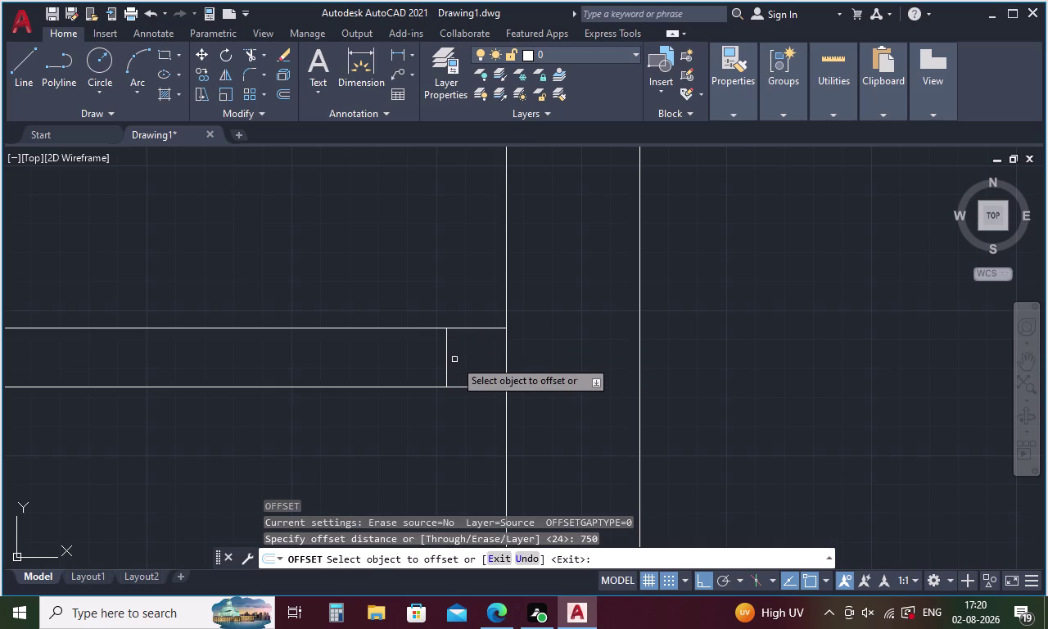
click(447, 340)
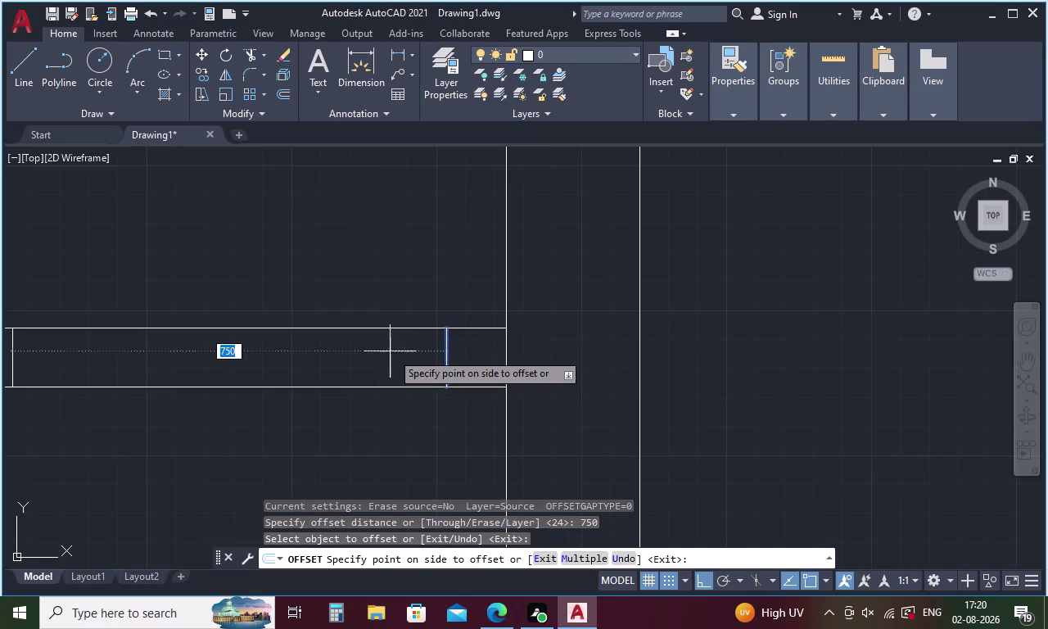
click(367, 360)
scroll(down, 3)
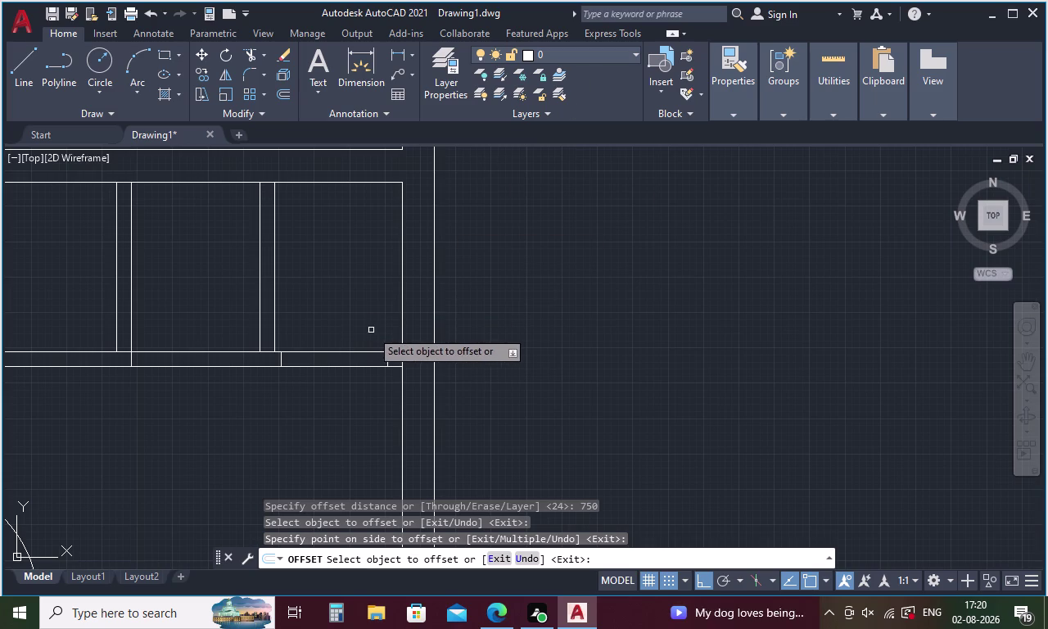
key(Escape)
Draw a 750-long vertical door leaf up from the right jamb.
key(l)
key(Return)
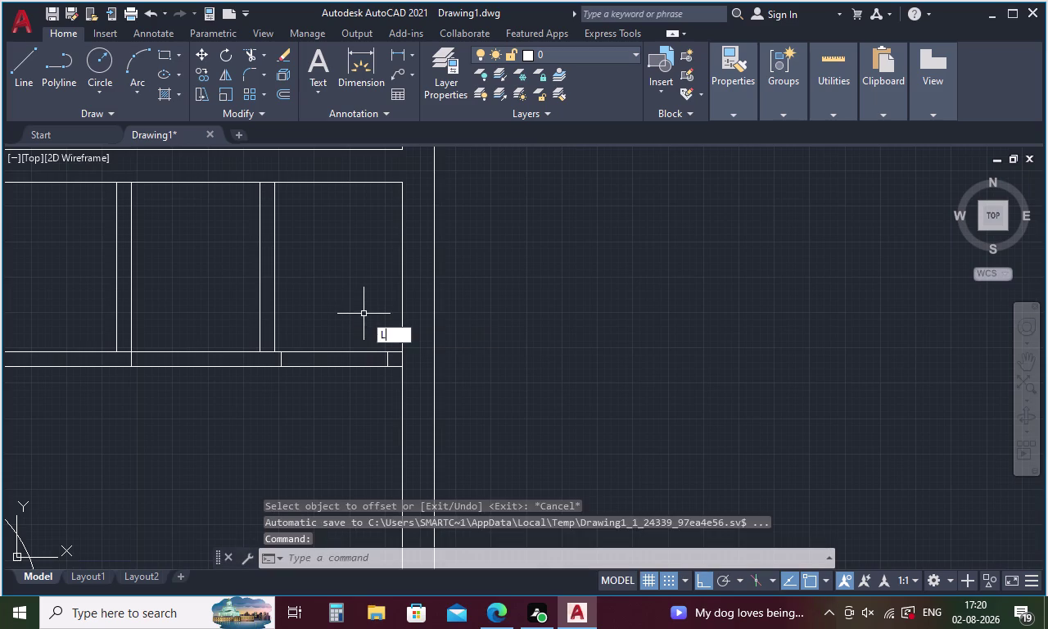
click(385, 349)
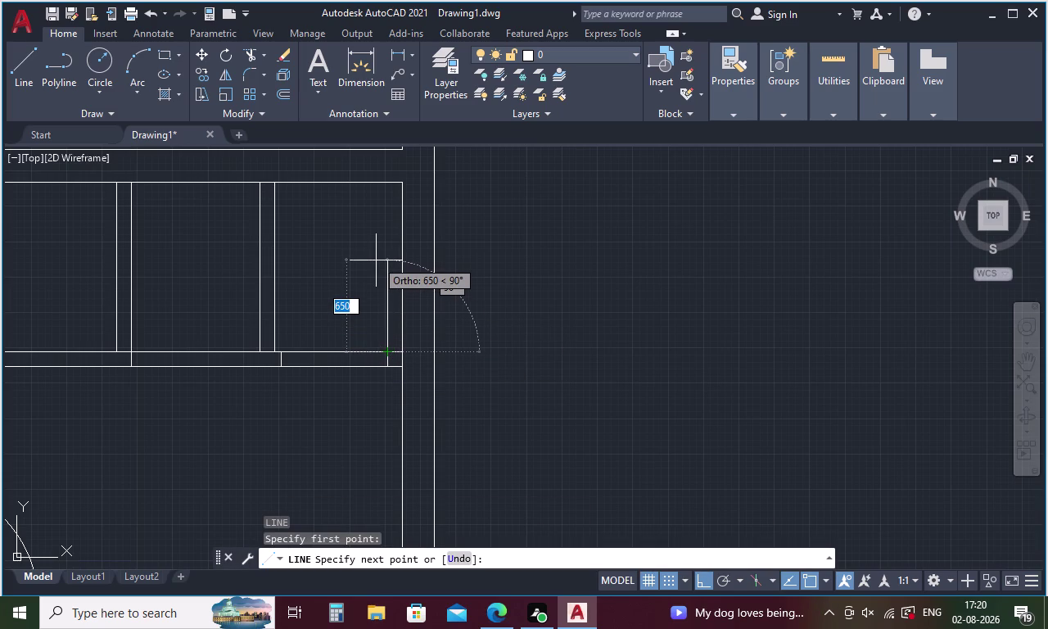
key(7)
text(50)
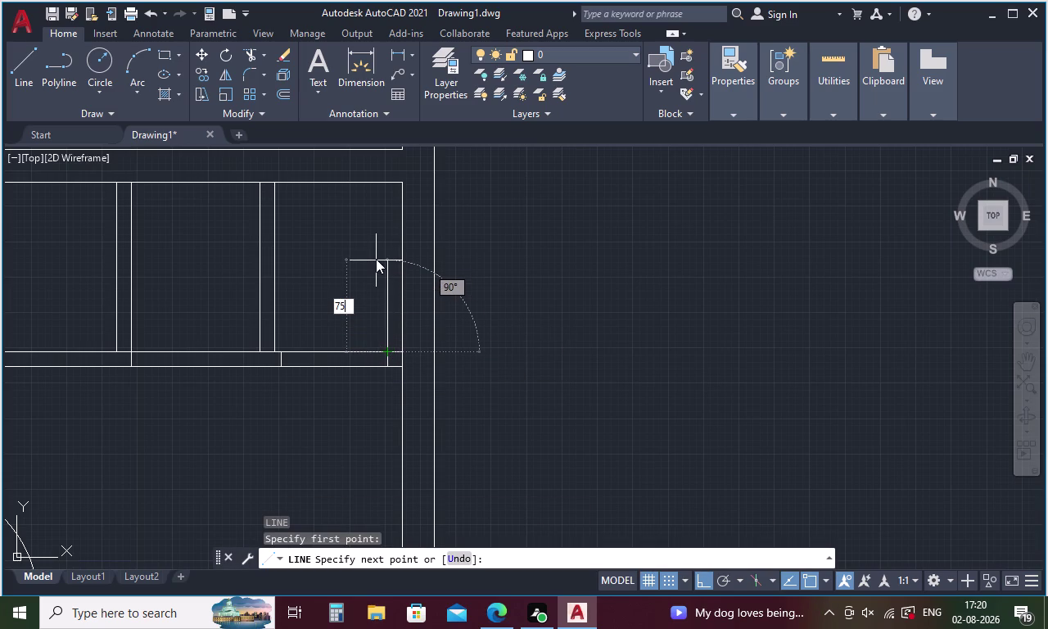
key(space)
key(Escape)
Begin an offset with a 25.4 distance.
key(o)
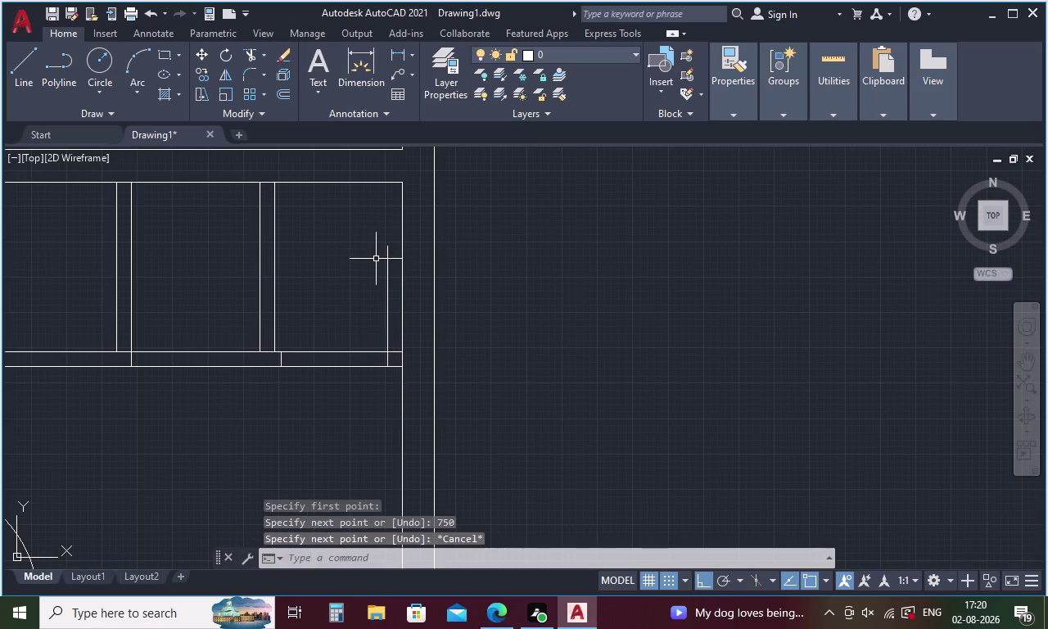
key(Return)
text(2)
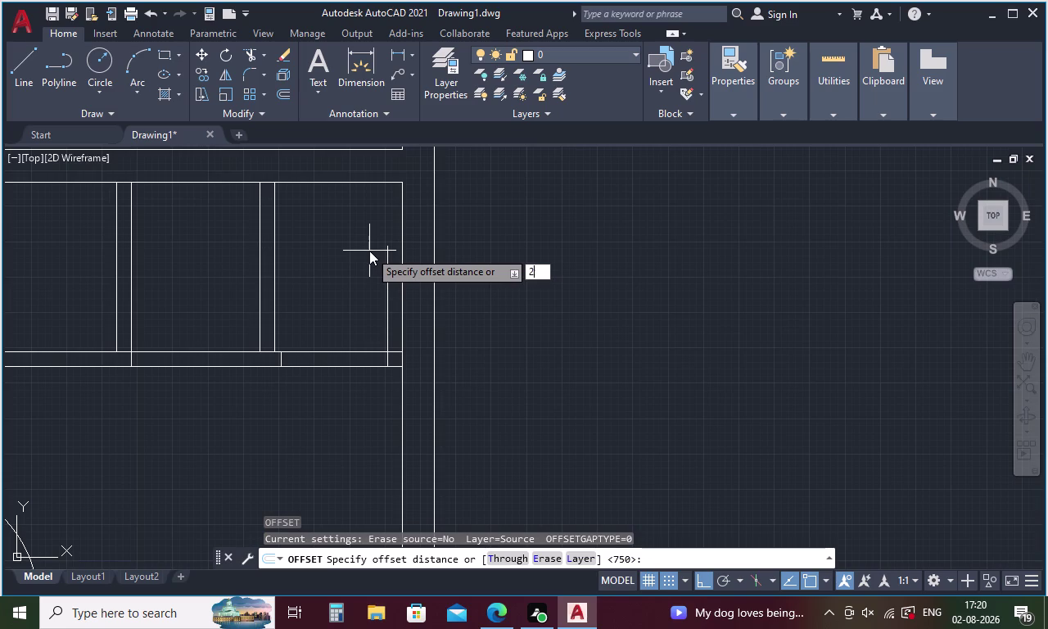
text(5)
text(.4)
key(space)
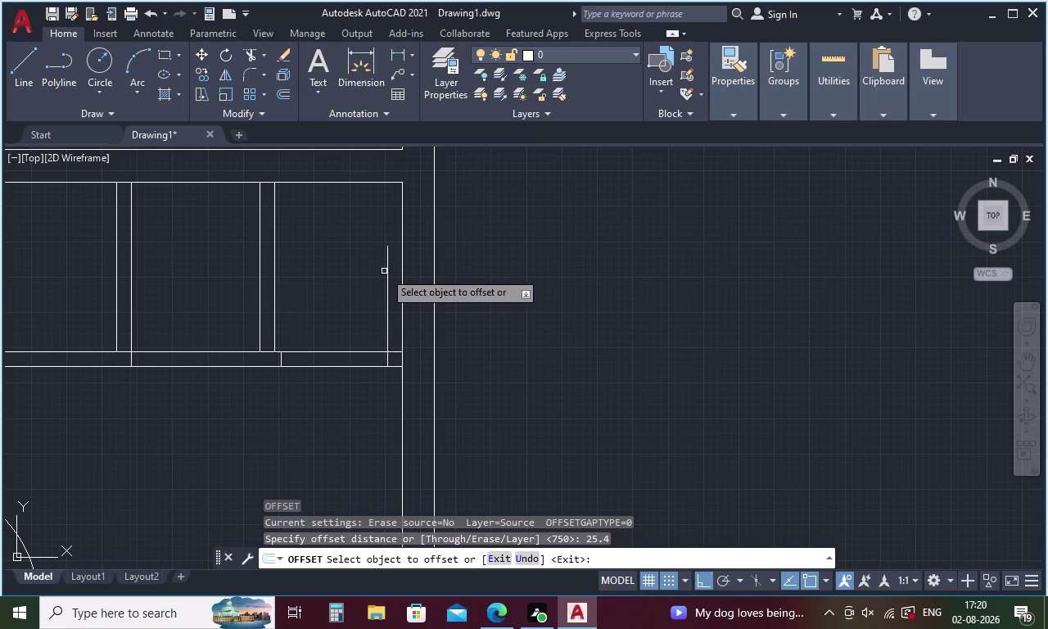
Offset the 750 door leaf line 25.4 to give it a parallel second edge.
click(386, 262)
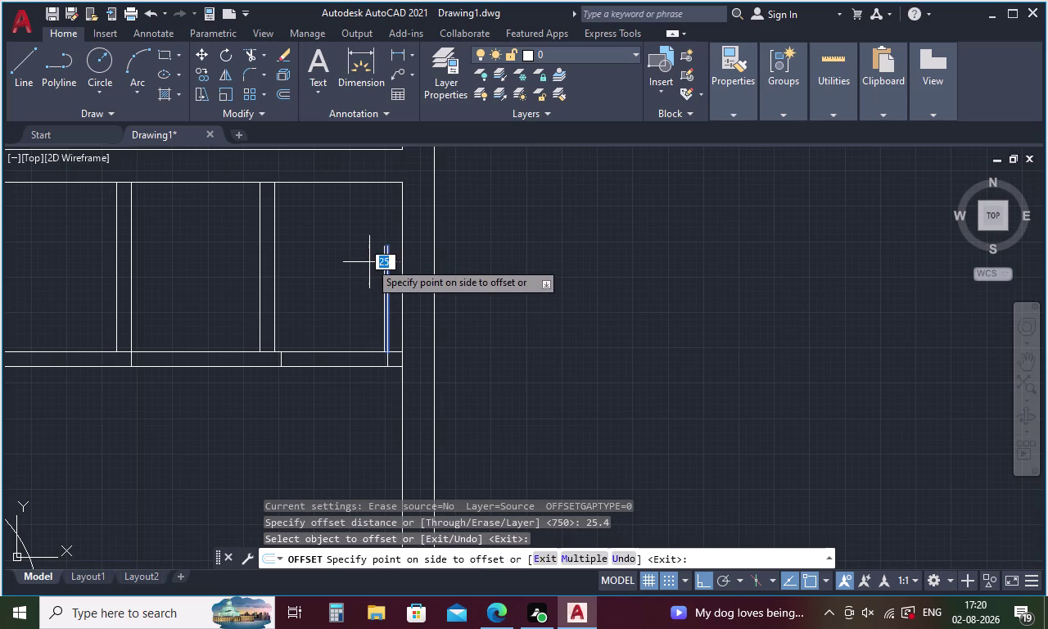
click(369, 262)
key(Escape)
key(l)
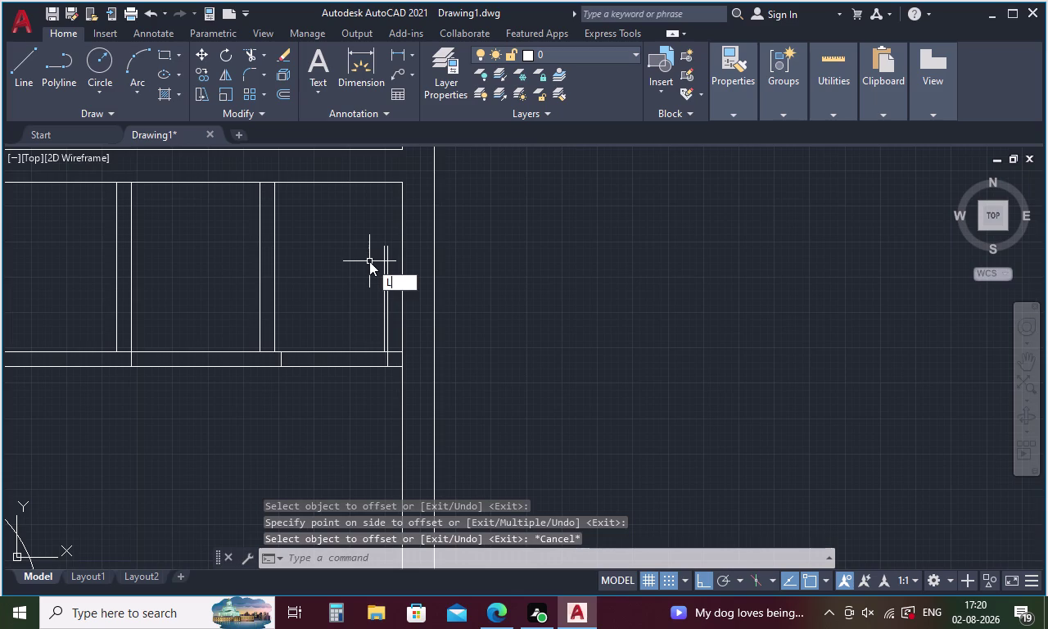
Draw a 3-point quarter-circle swing arc from the leaf's top to the opposite jamb.
key(Escape)
text(A)
key(space)
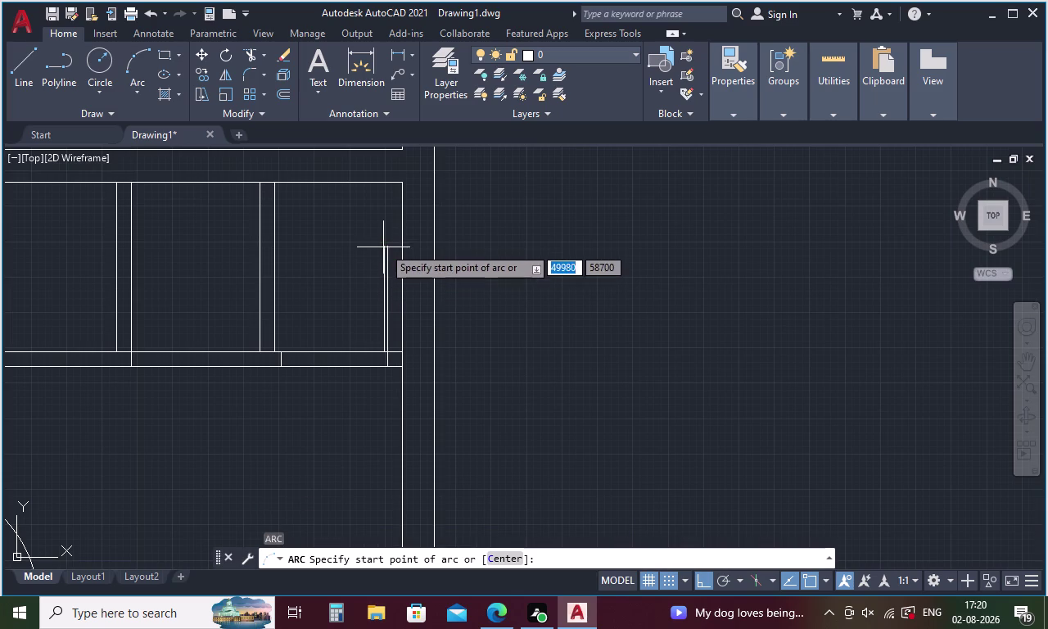
scroll(up, 3)
click(386, 278)
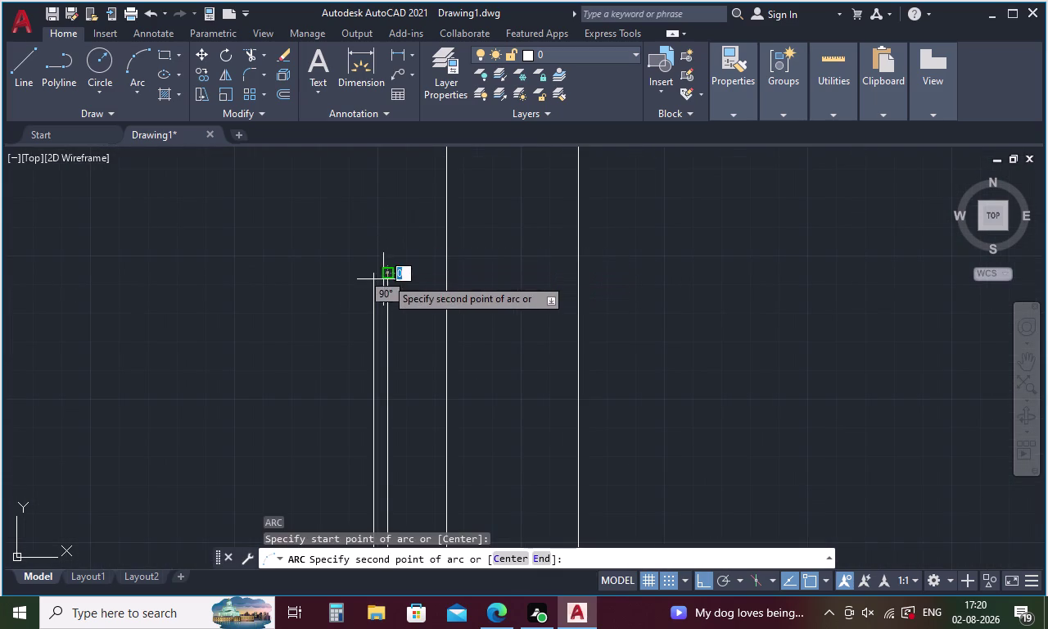
click(373, 278)
scroll(down, 3)
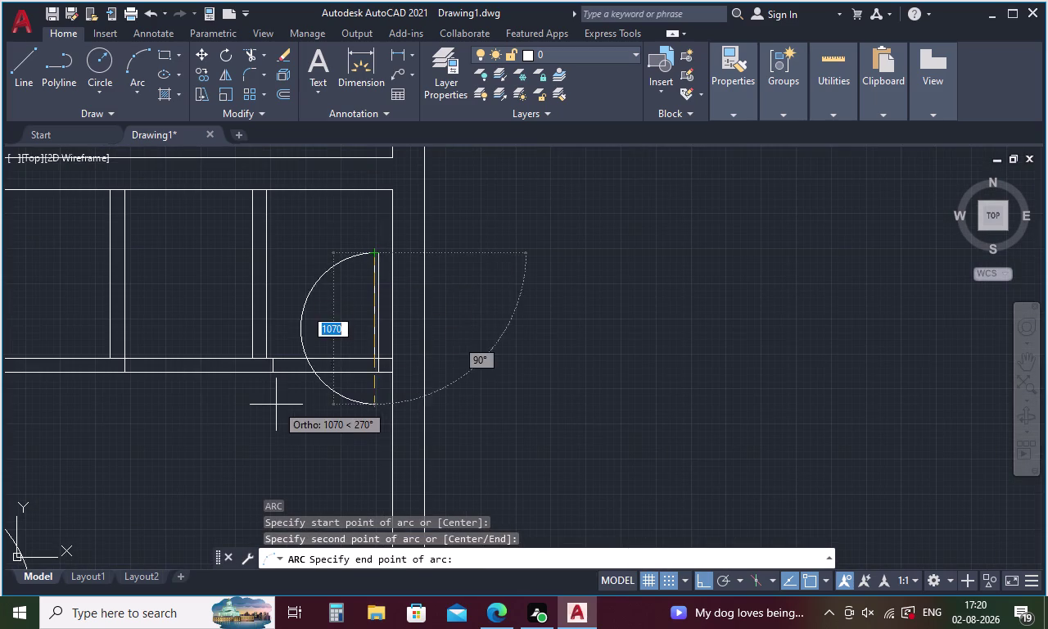
click(271, 352)
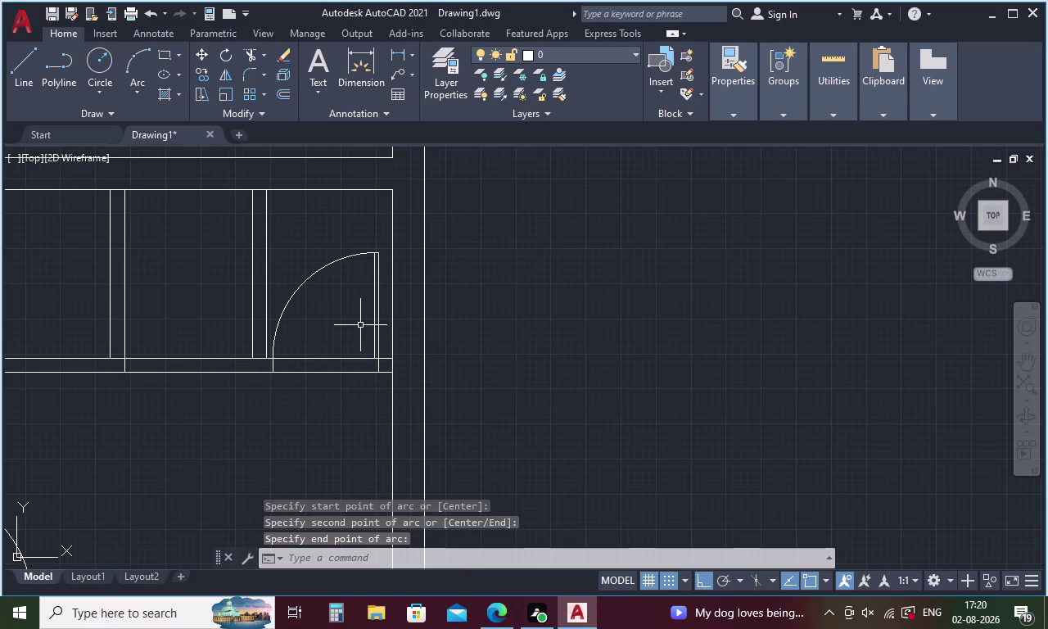
key(Escape)
Pan and zoom to the upper rooms' partition and horizontal wall junction.
scroll(down, 3)
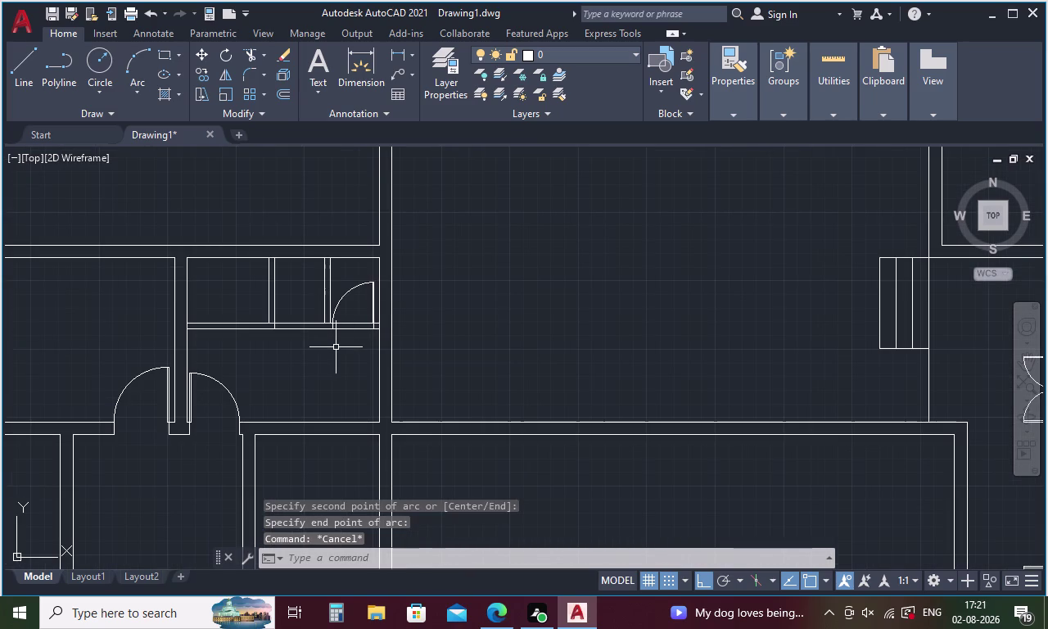
scroll(down, 3)
middle_drag(368, 359, 550, 369)
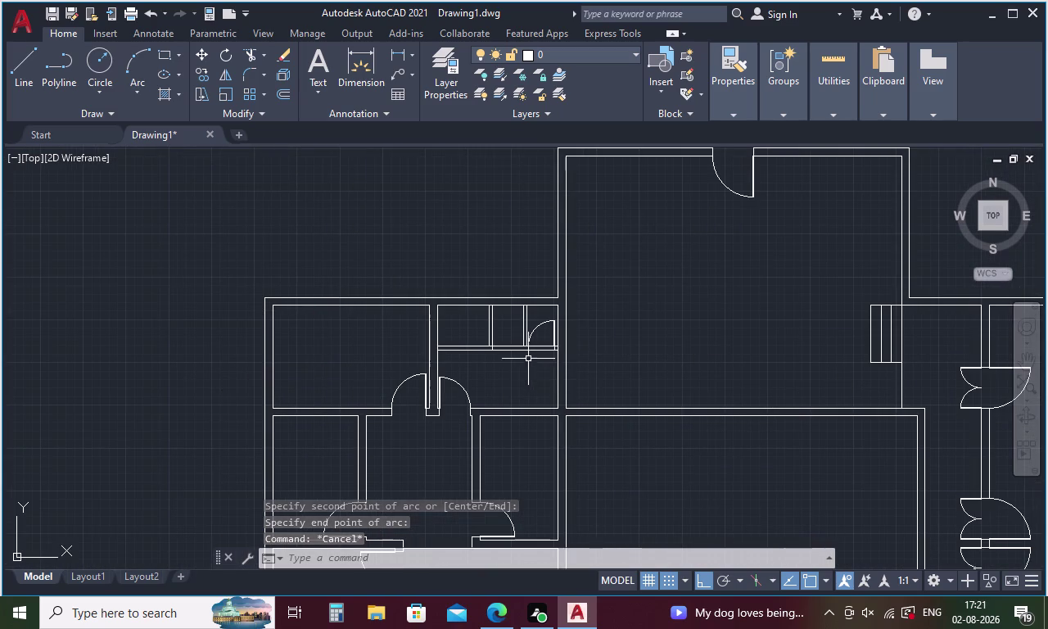
scroll(up, 3)
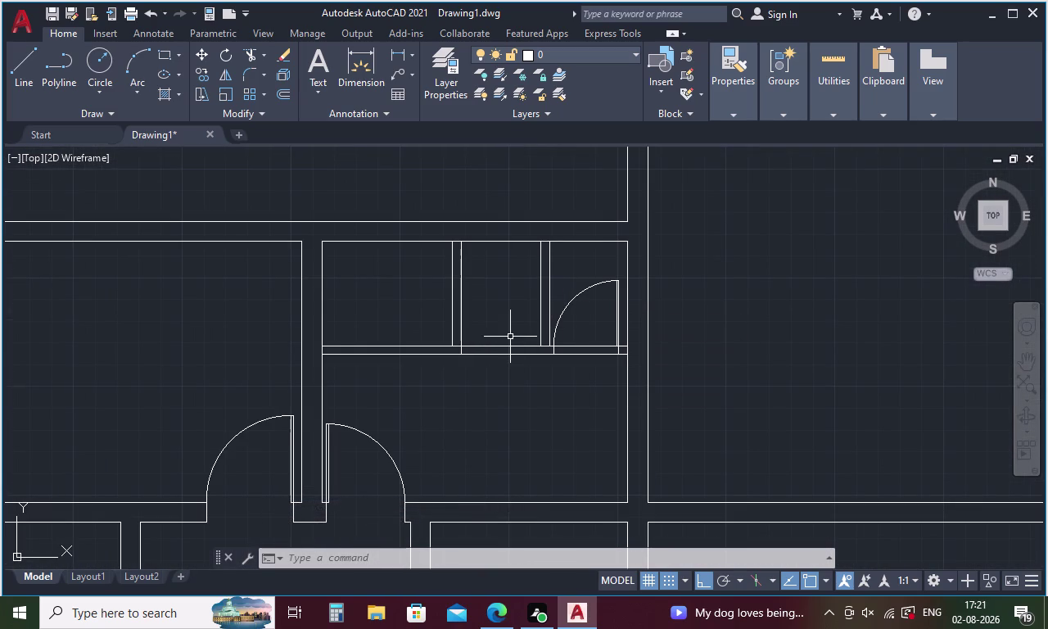
drag(390, 336, 497, 339)
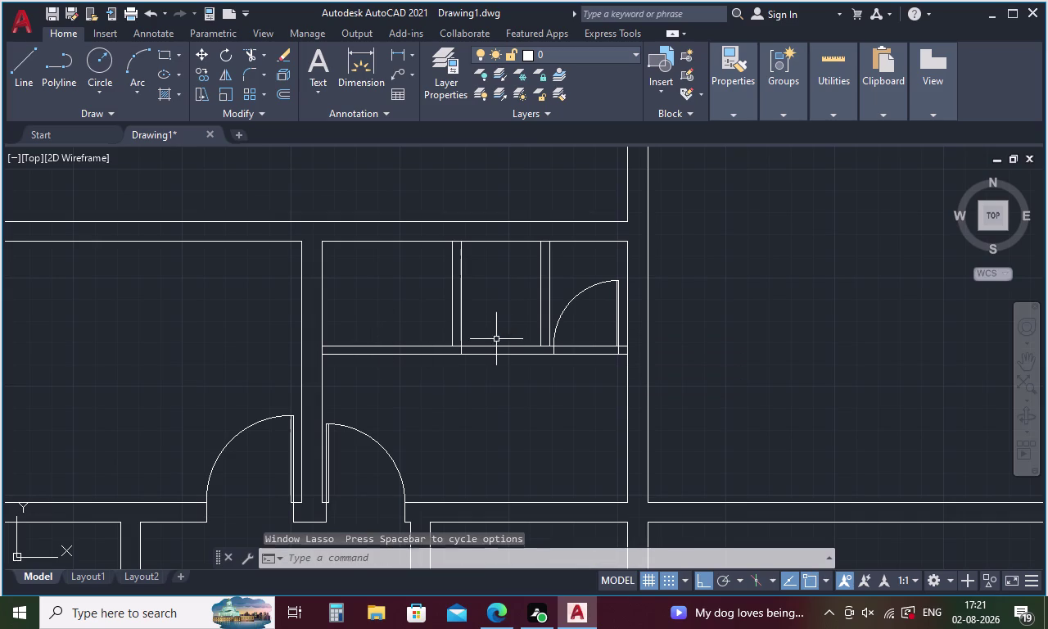
drag(410, 300, 475, 306)
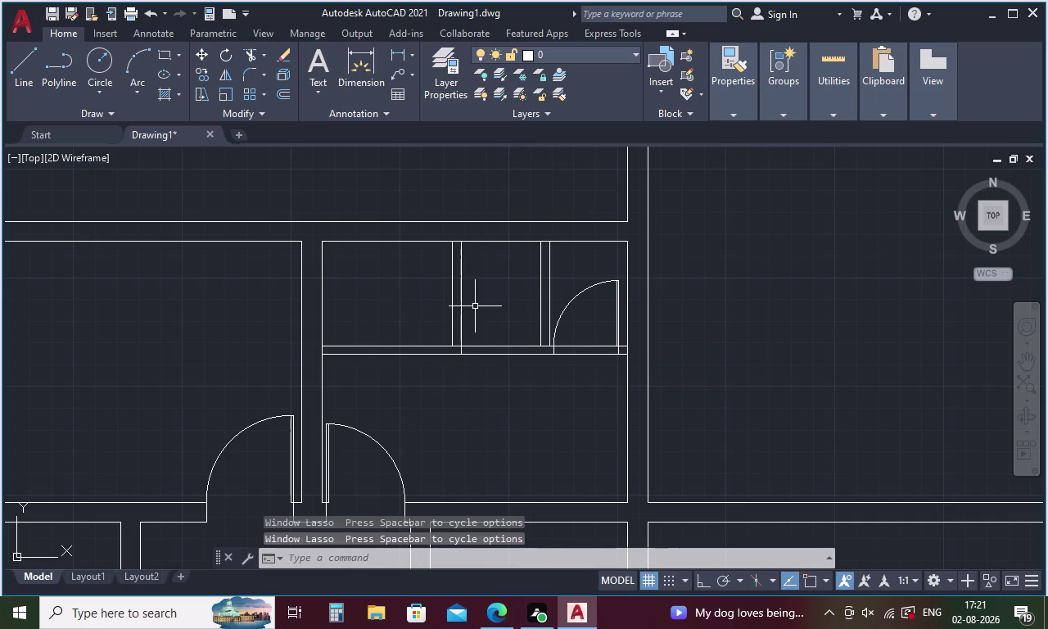
middle_drag(392, 306, 487, 302)
scroll(up, 3)
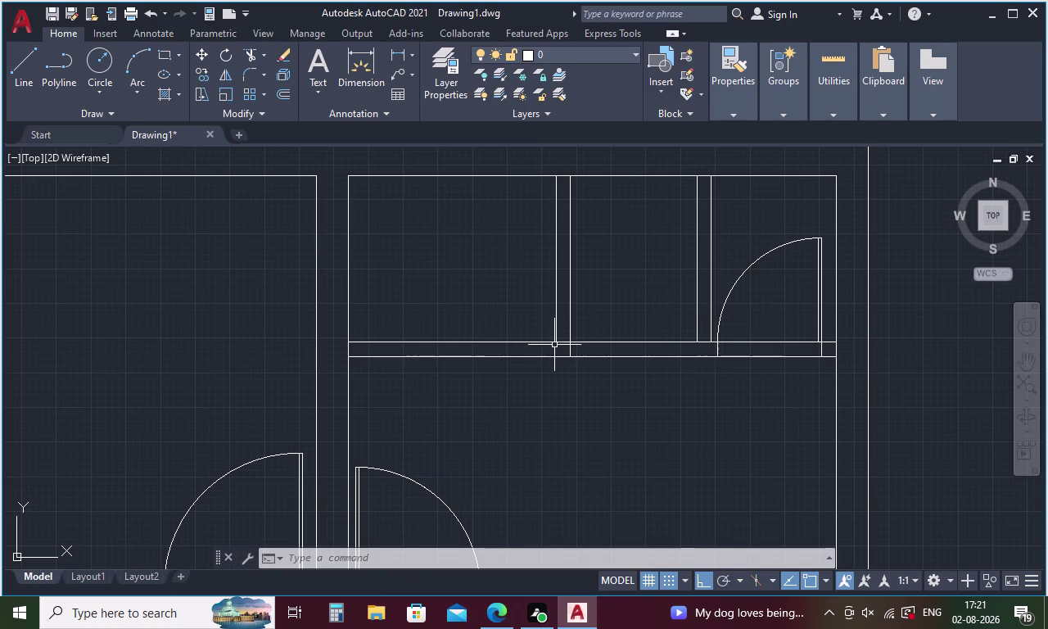
key(l)
key(Return)
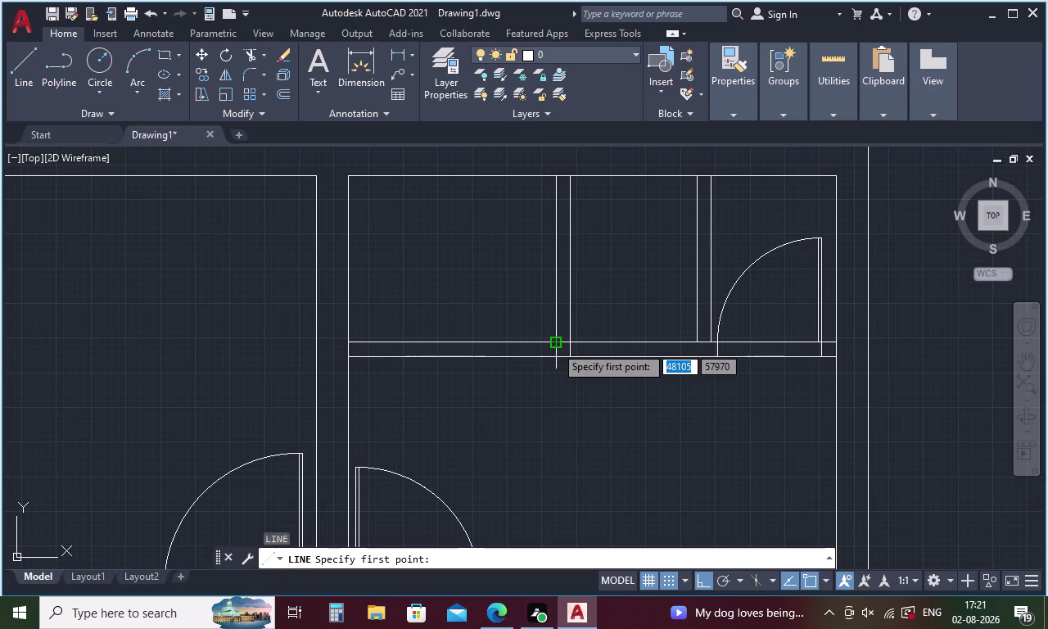
text(TK)
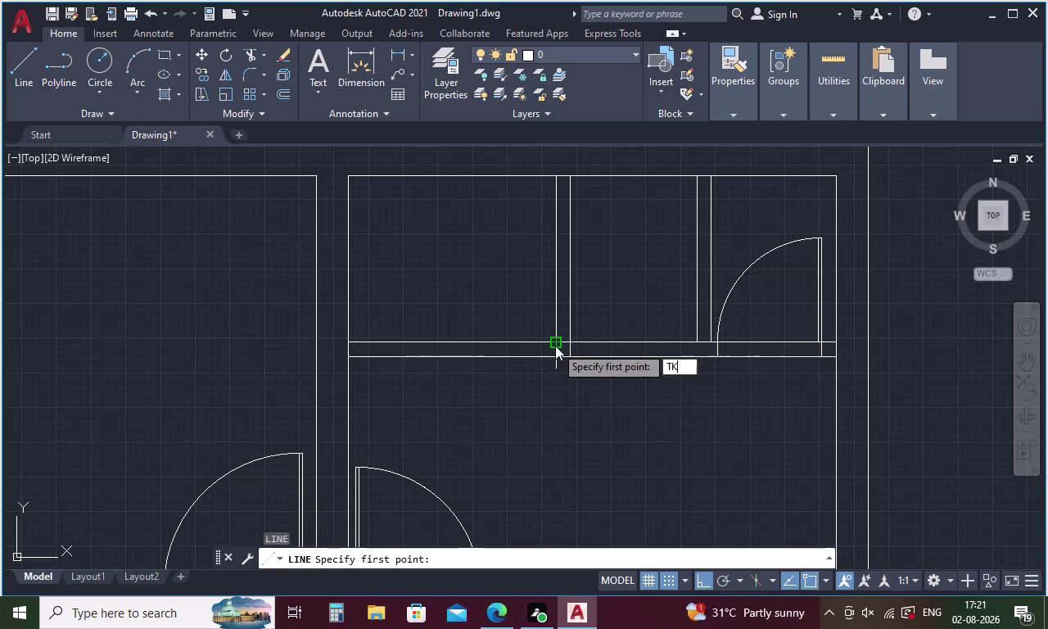
key(Return)
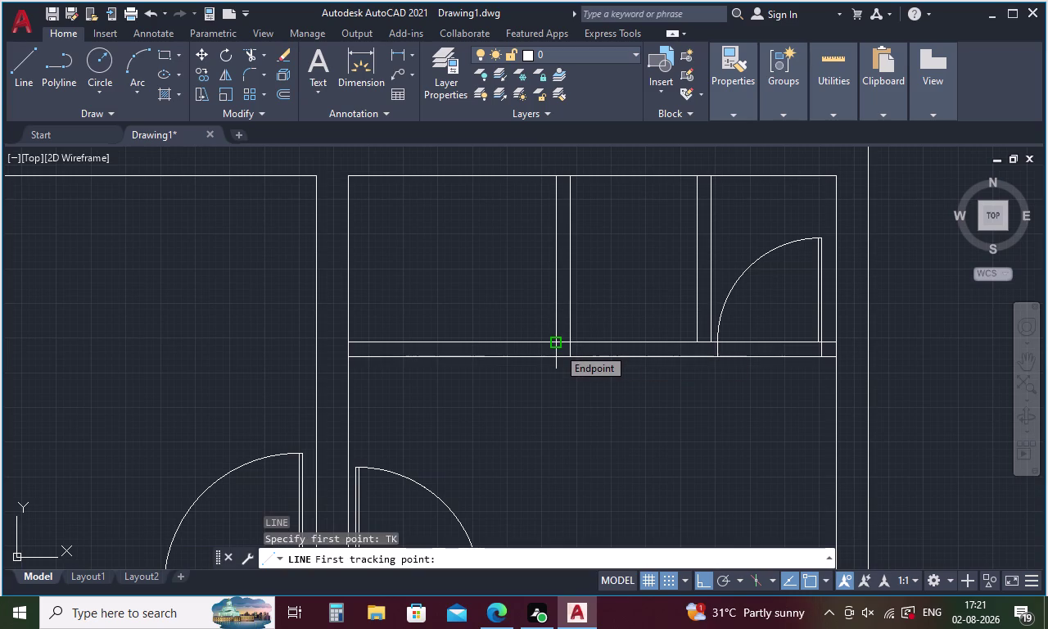
click(557, 347)
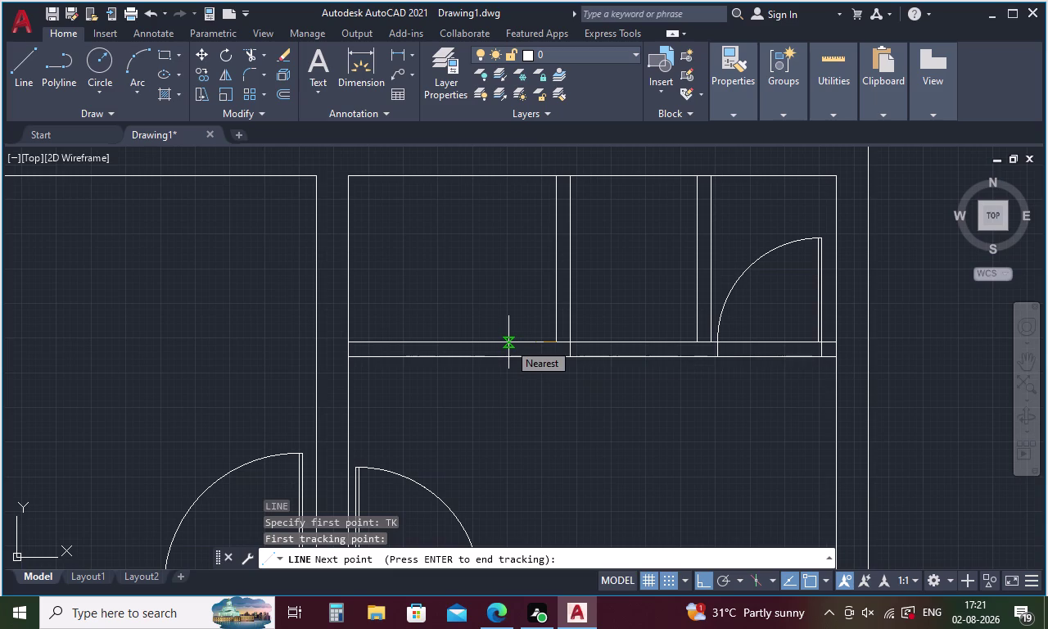
text(25.)
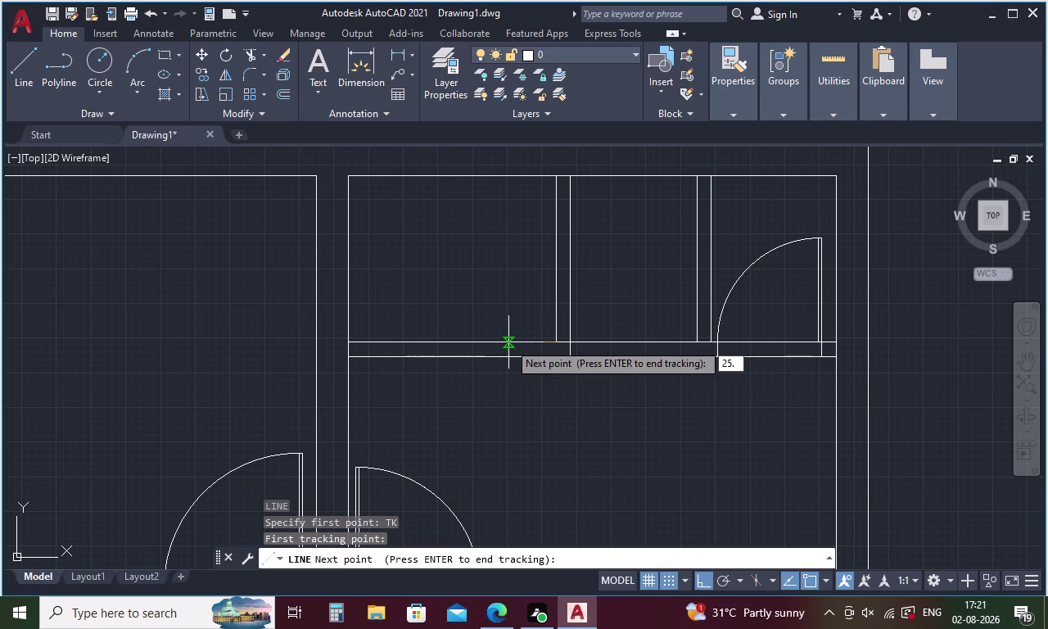
key(4)
key(Return)
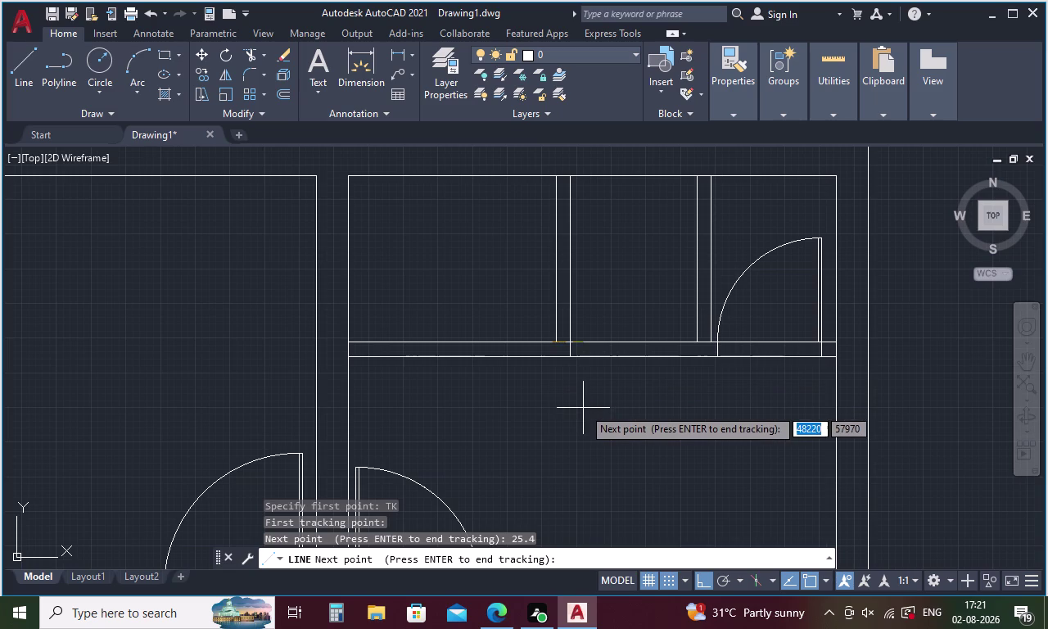
key(Escape)
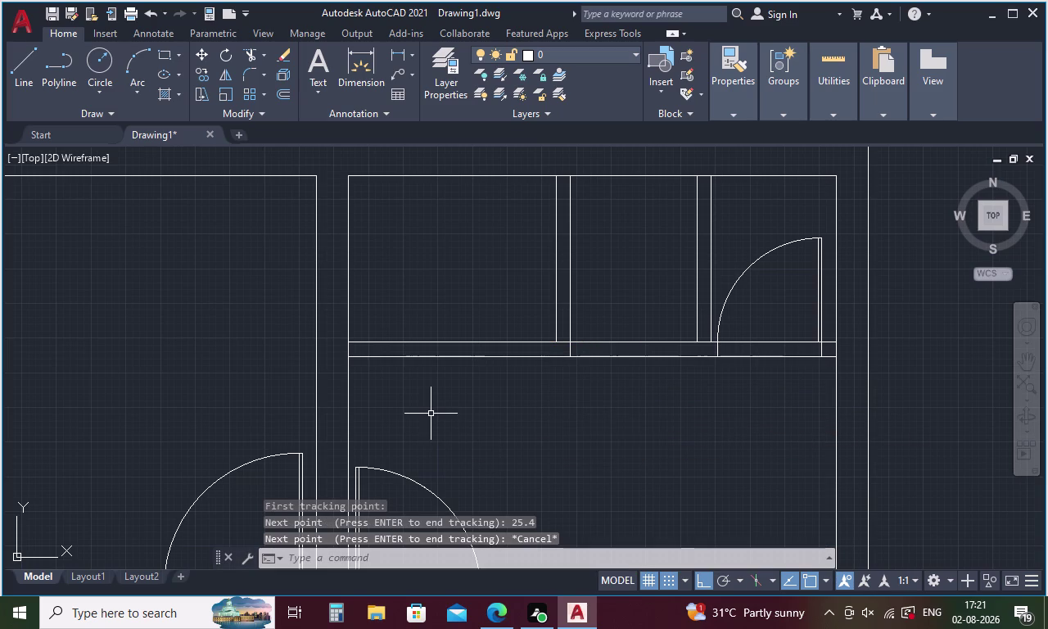
key(l)
key(Return)
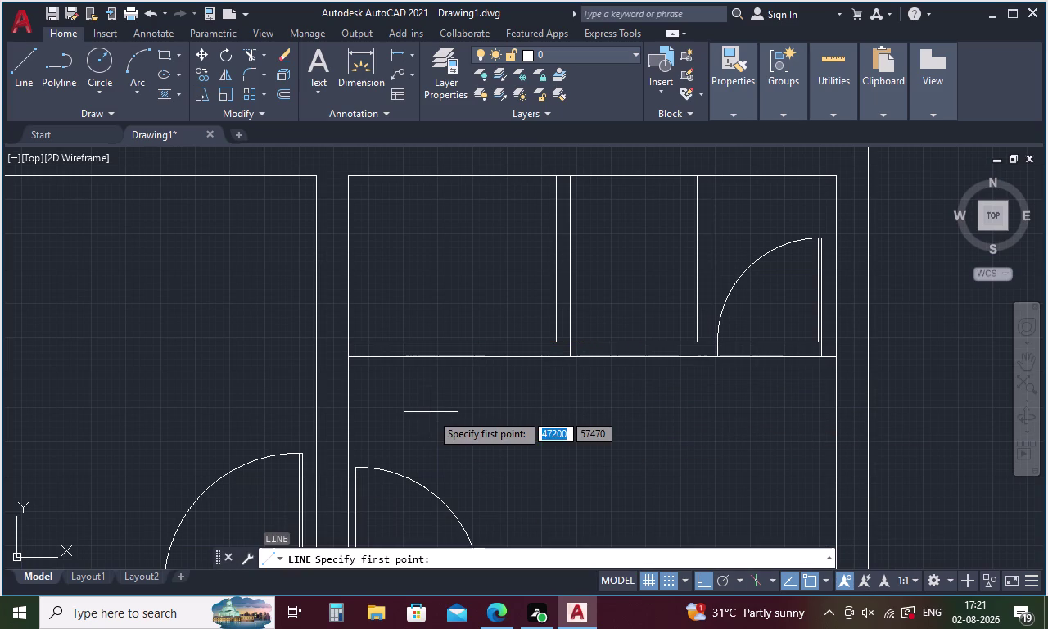
text(TK)
key(Return)
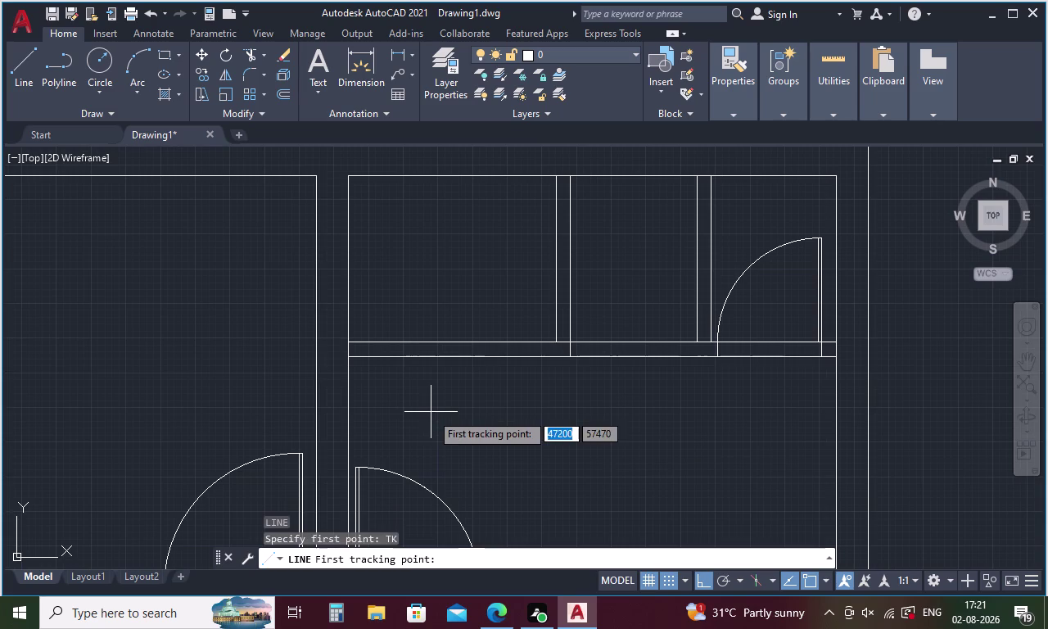
key(2)
text(5)
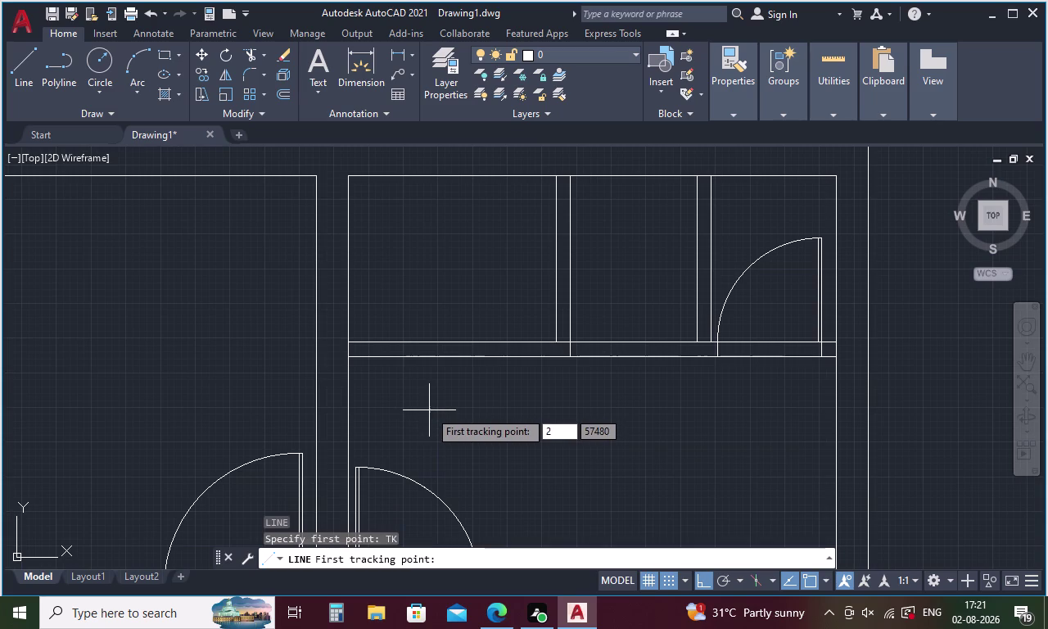
text(.4)
key(space)
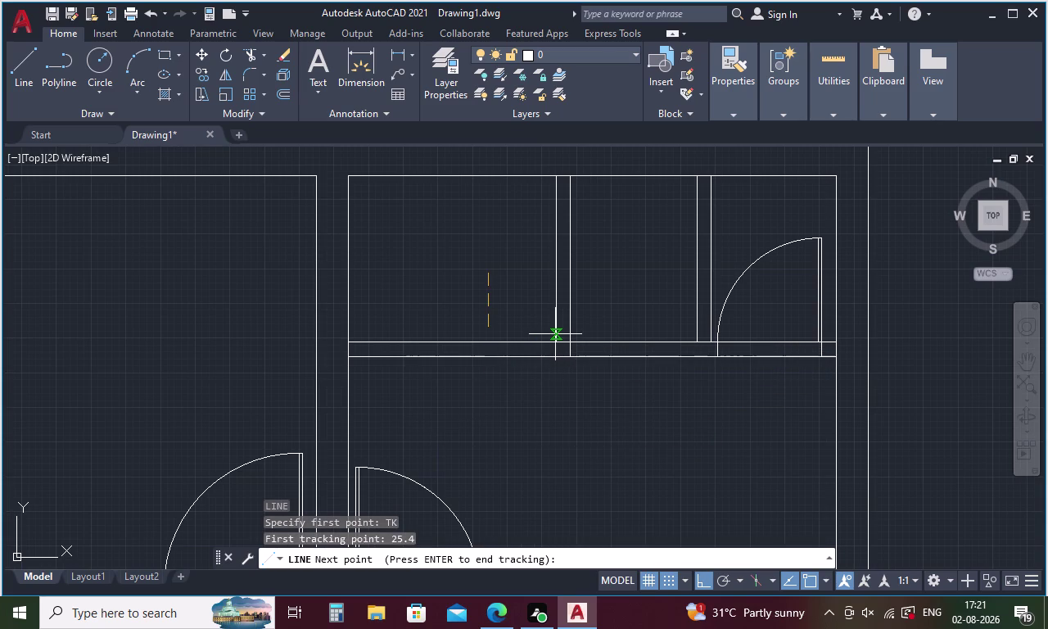
key(Escape)
key(l)
key(Return)
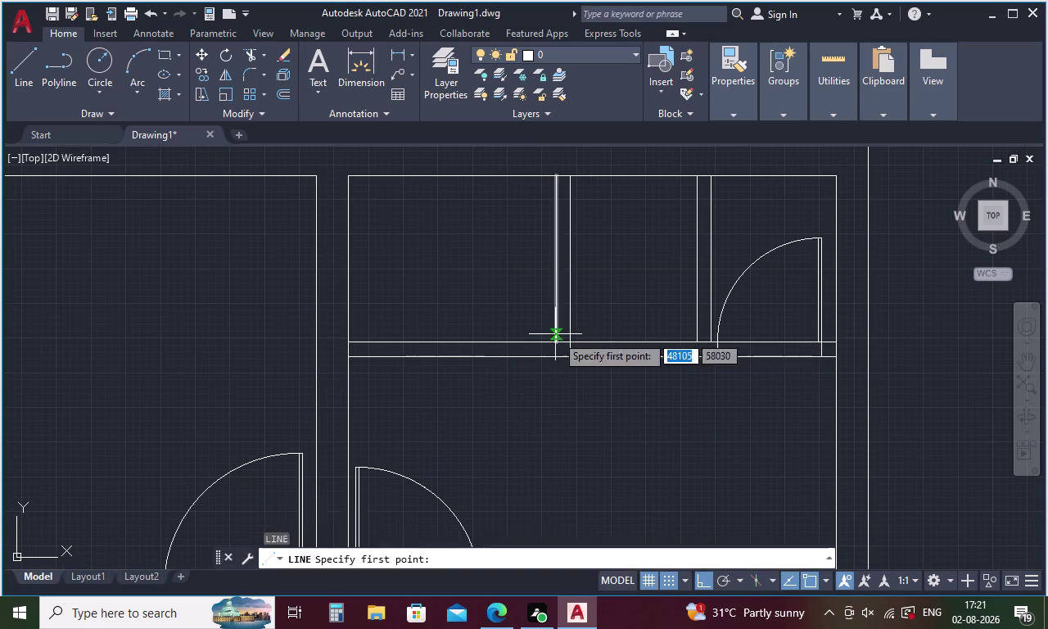
text(TK)
key(space)
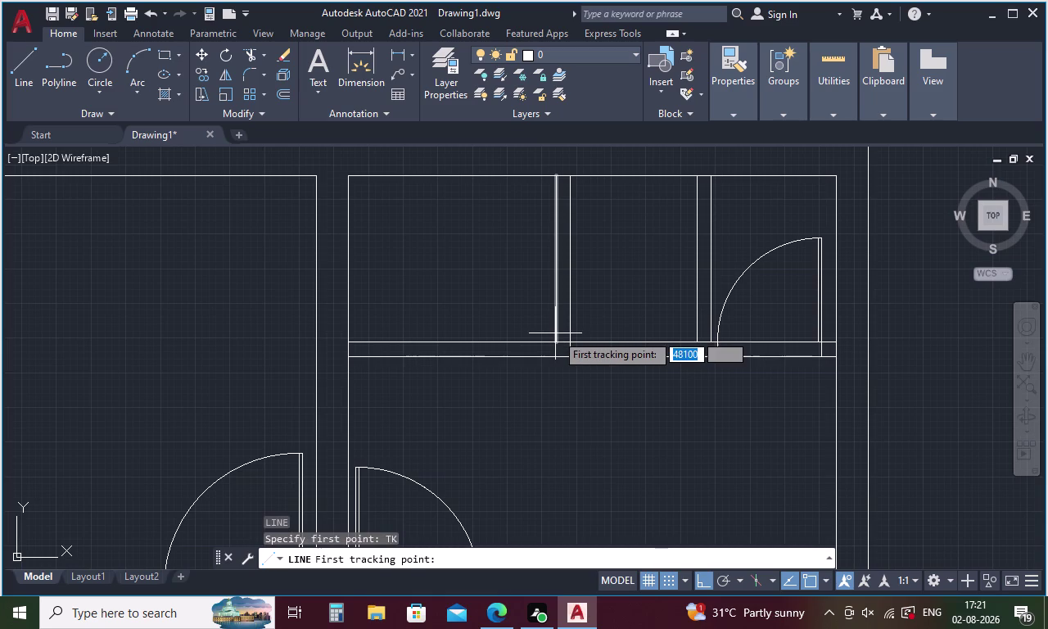
text(254)
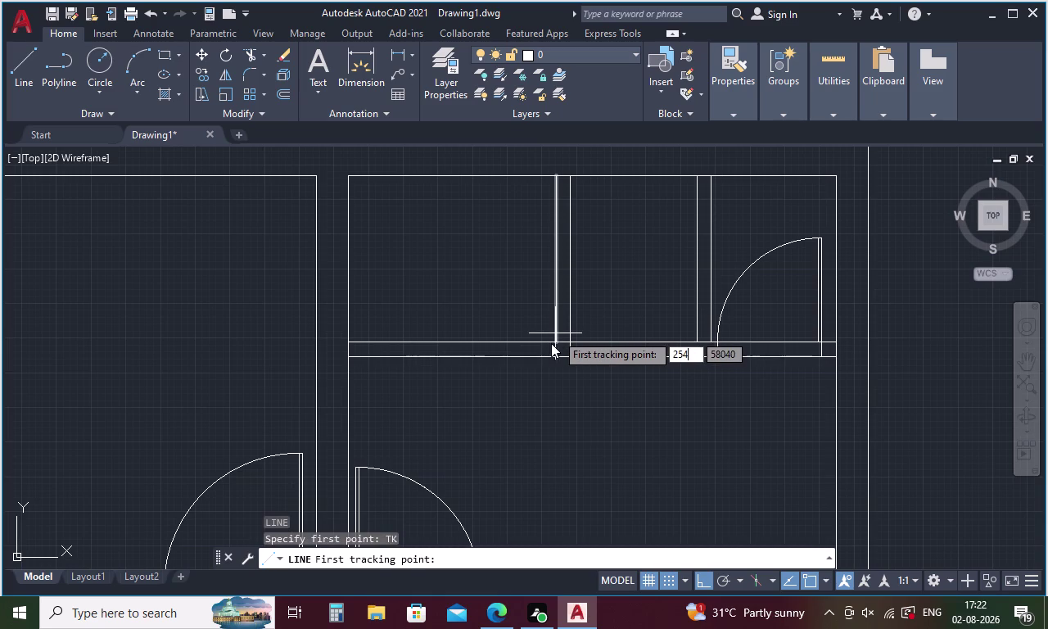
key(Escape)
key(l)
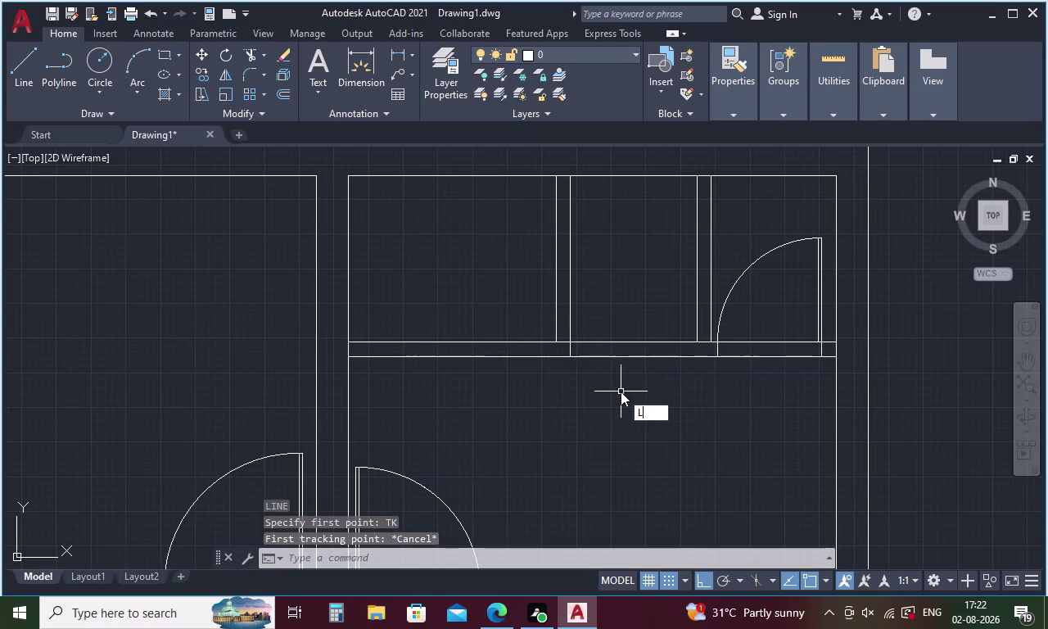
key(Return)
text(TK)
key(Return)
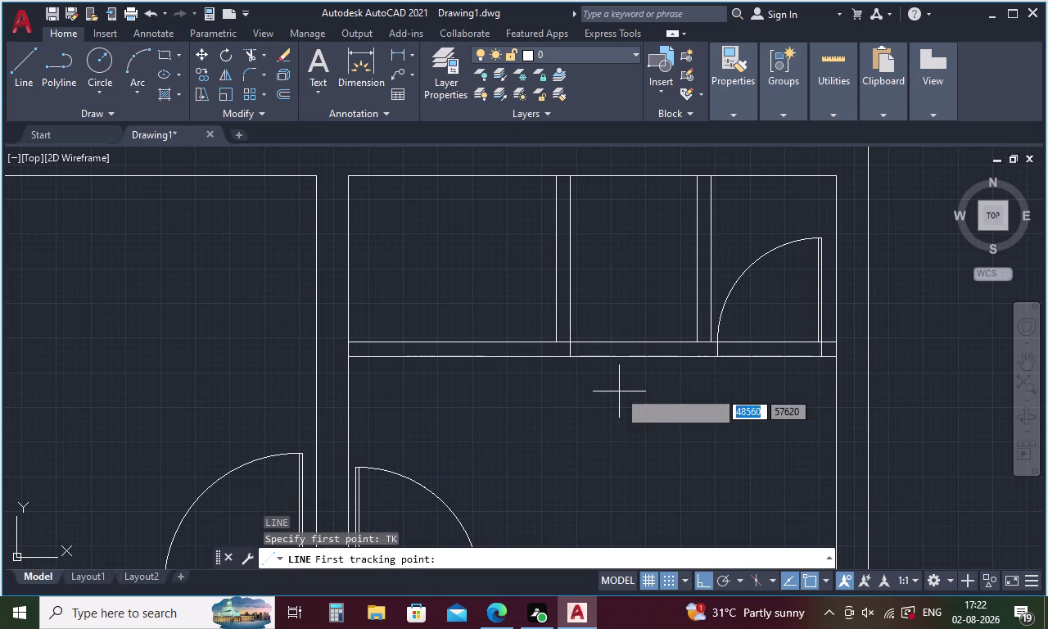
click(559, 339)
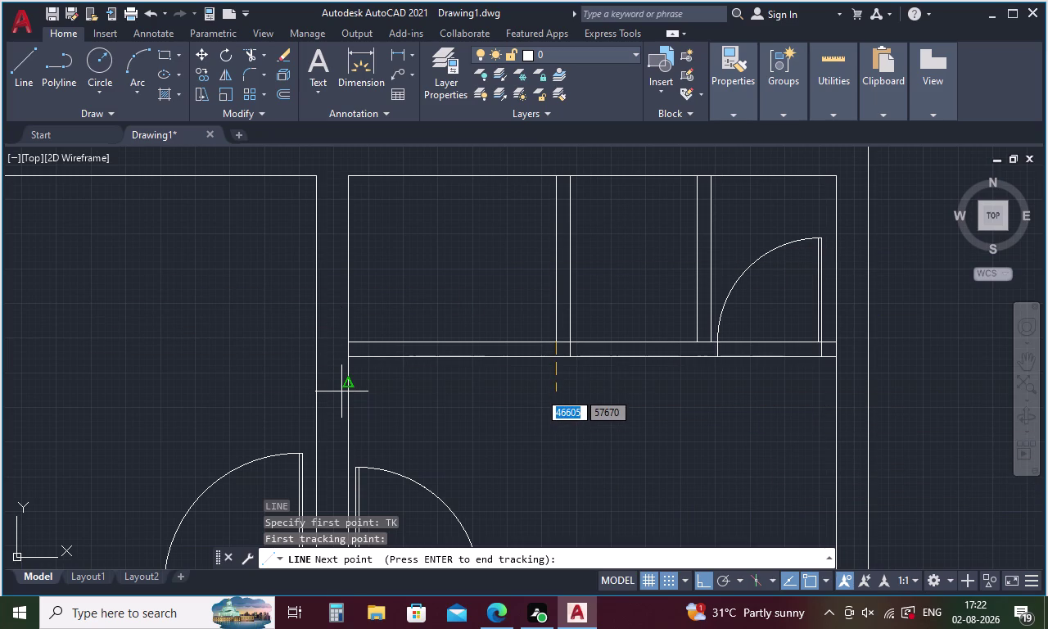
Restart LINE and use TK tracking to fix its start 25.4 from the left wall corner.
key(Escape)
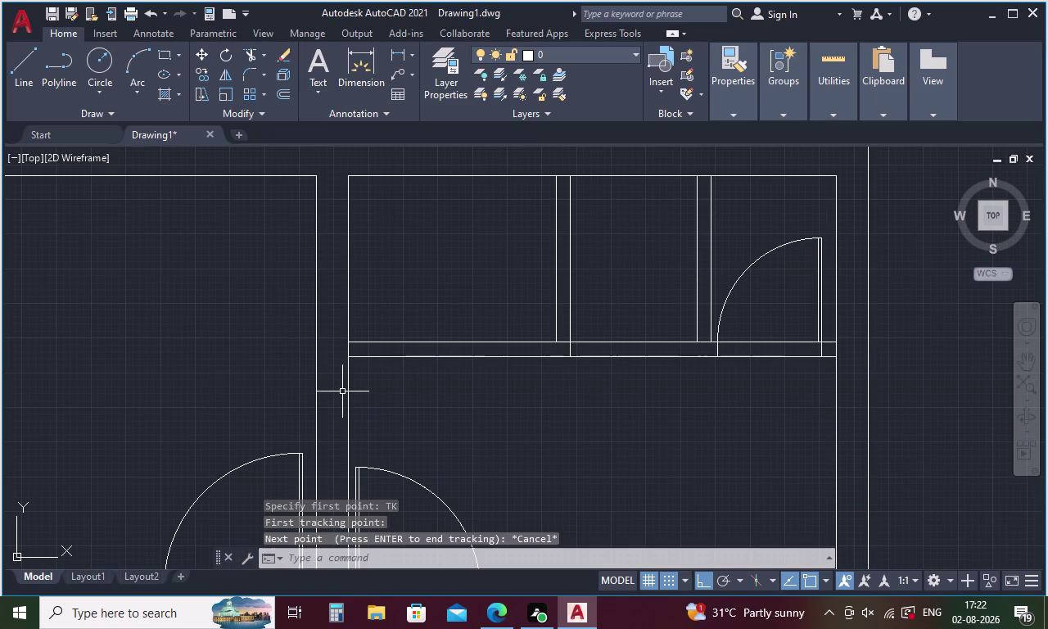
key(l)
key(Return)
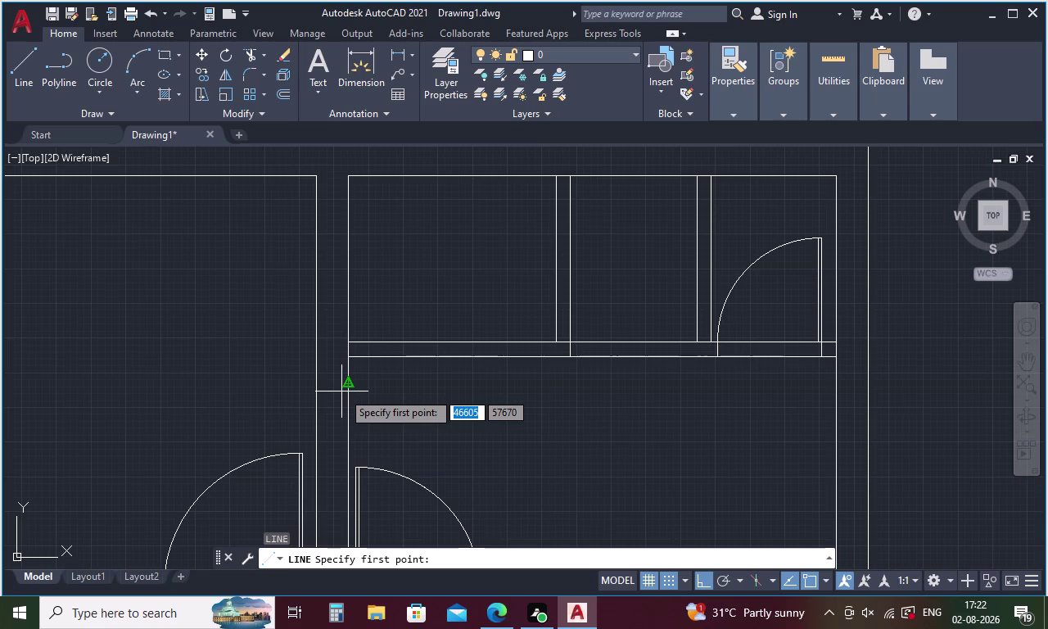
text(TK)
key(Return)
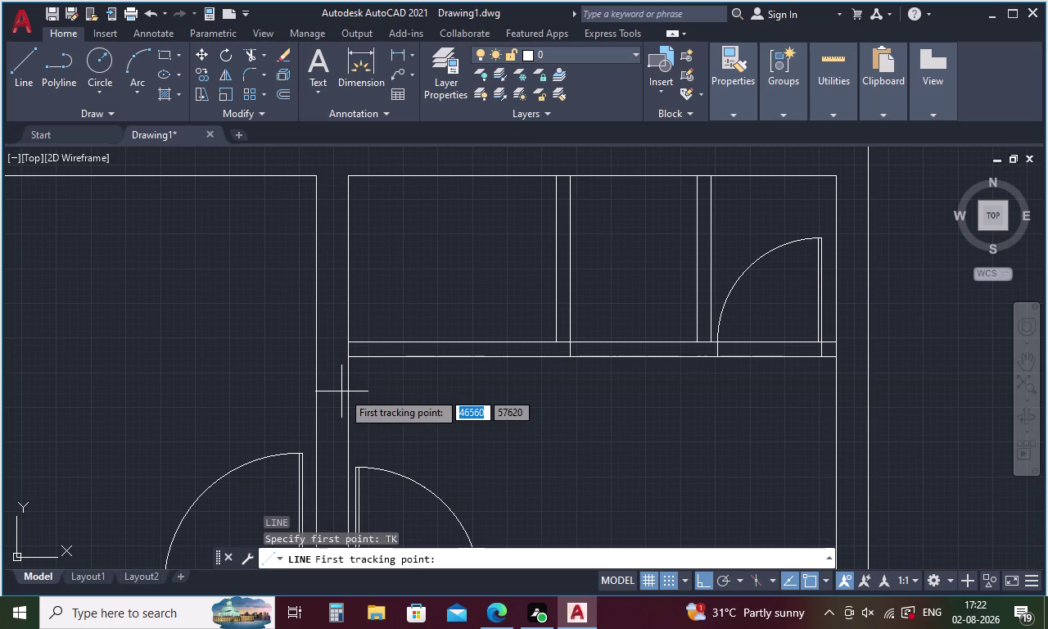
click(558, 339)
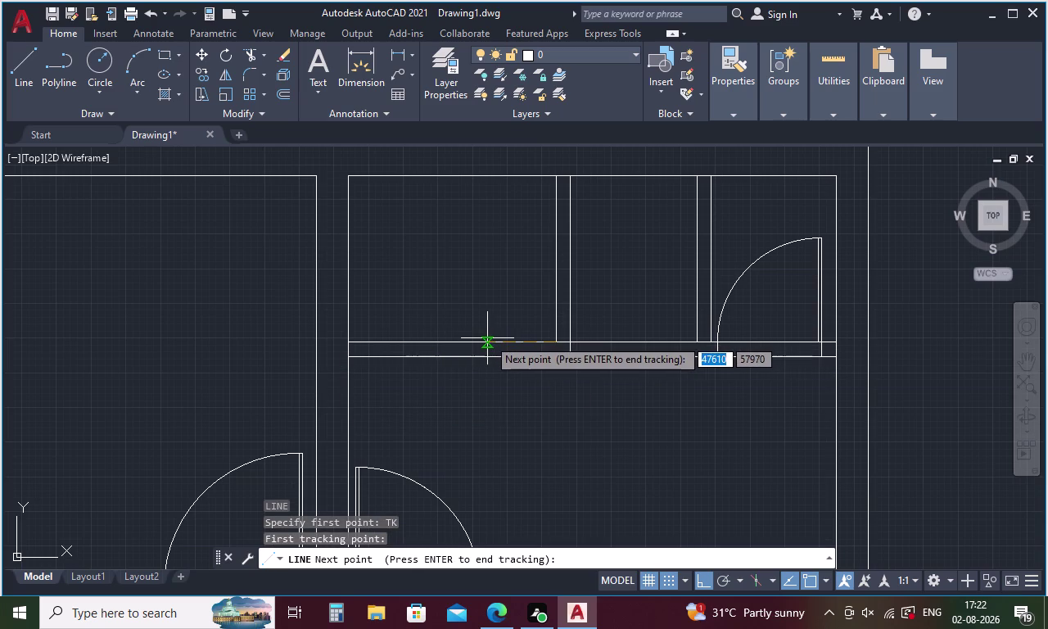
key(2)
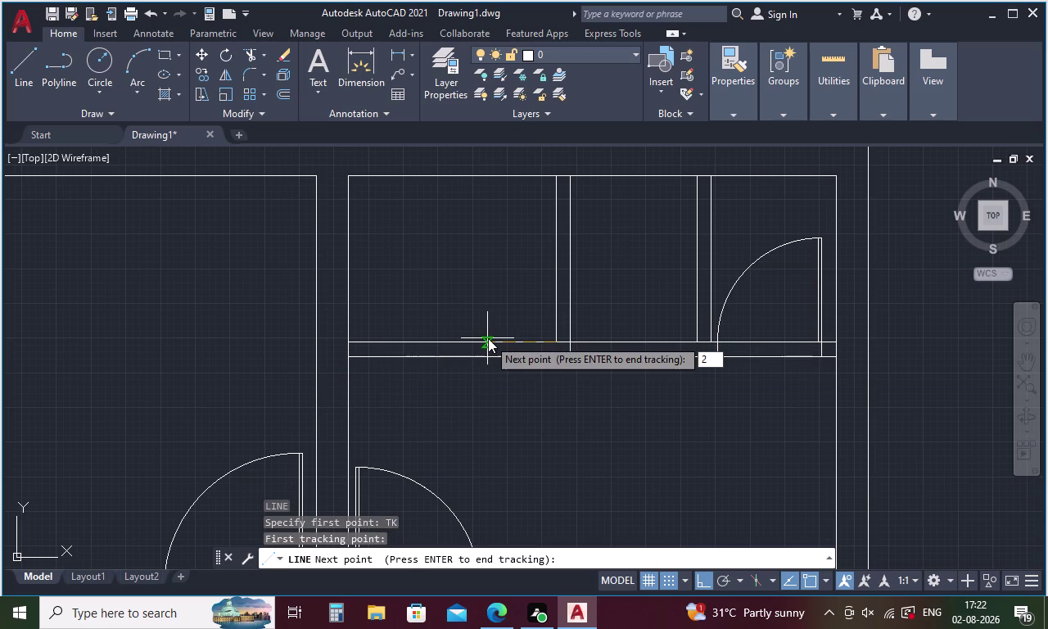
text(5.)
text(4)
key(Return)
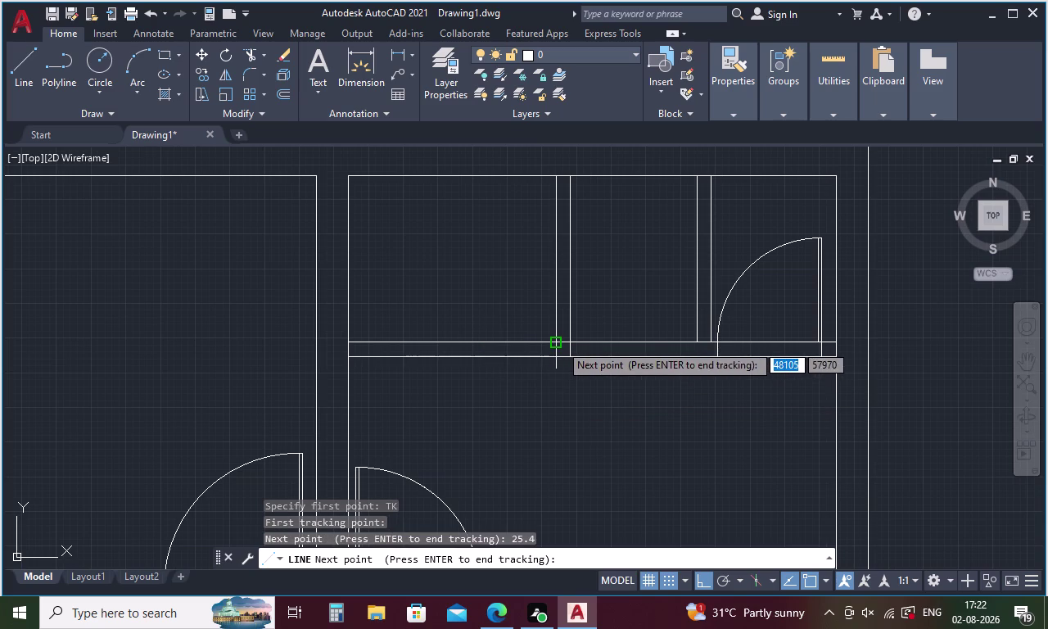
key(space)
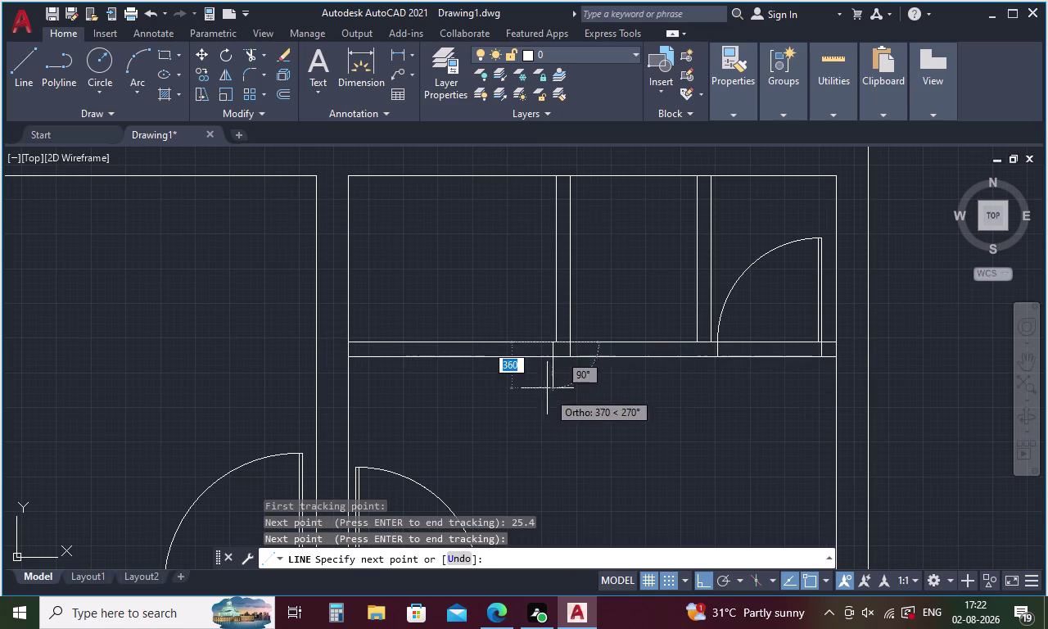